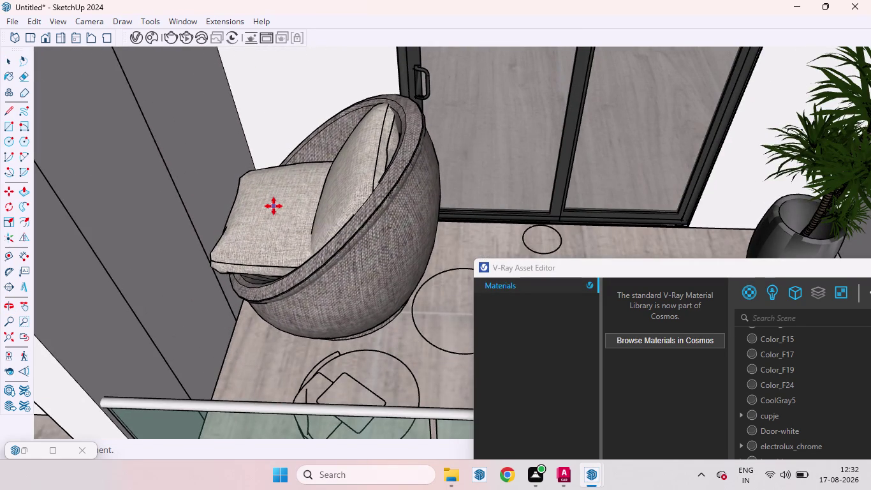
Scale the egg chair down to fit the balcony.
scroll(down, 3)
scroll(down, 3)
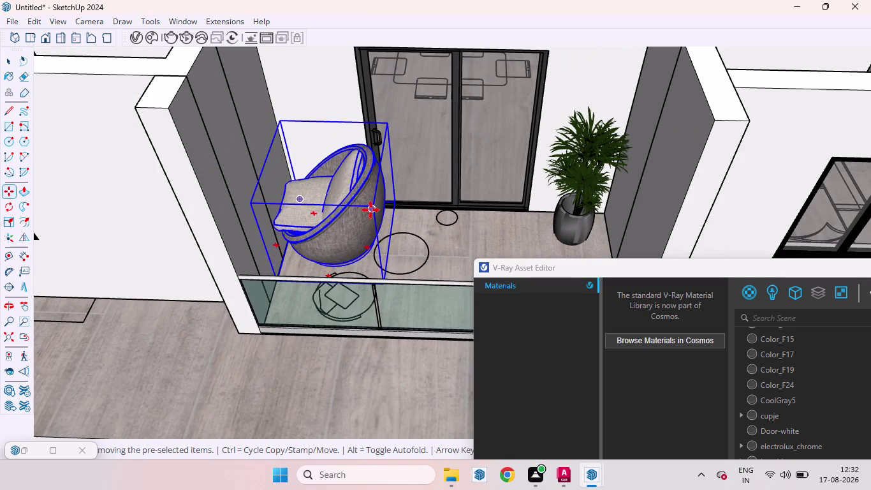
key(s)
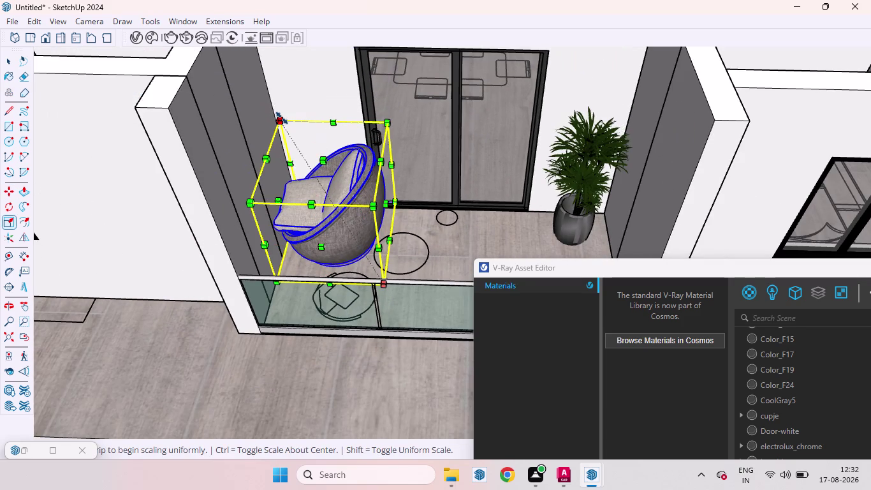
drag(282, 117, 323, 191)
key(space)
click(290, 394)
Rotate the egg chair about a point on the balcony floor to face the glass railing.
middle_drag(369, 311, 369, 308)
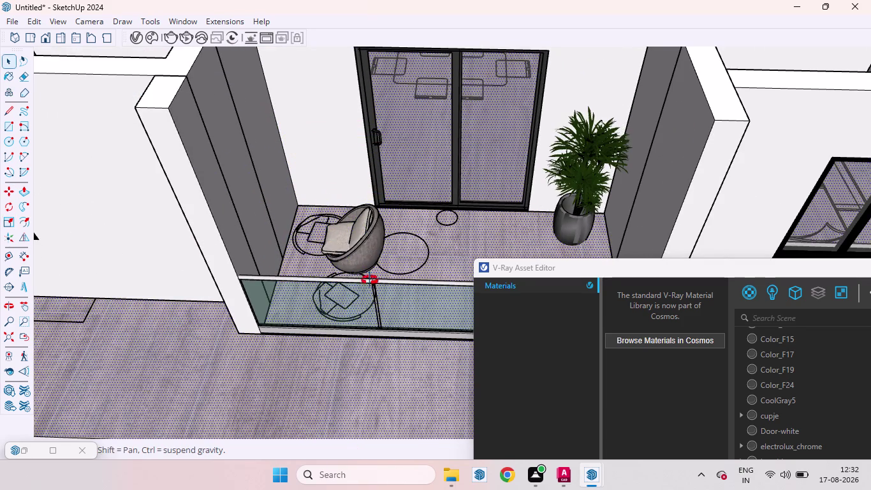
middle_drag(369, 308, 379, 192)
scroll(down, 3)
click(332, 385)
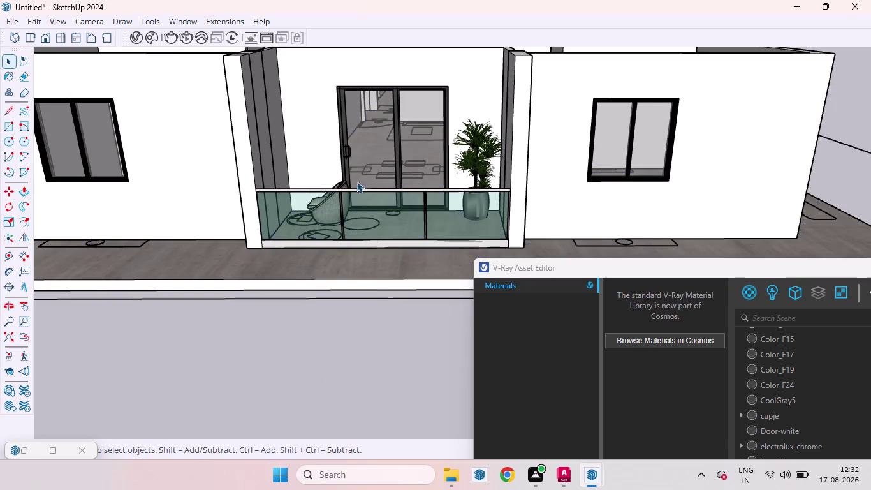
scroll(up, 3)
middle_drag(352, 212, 243, 308)
click(308, 218)
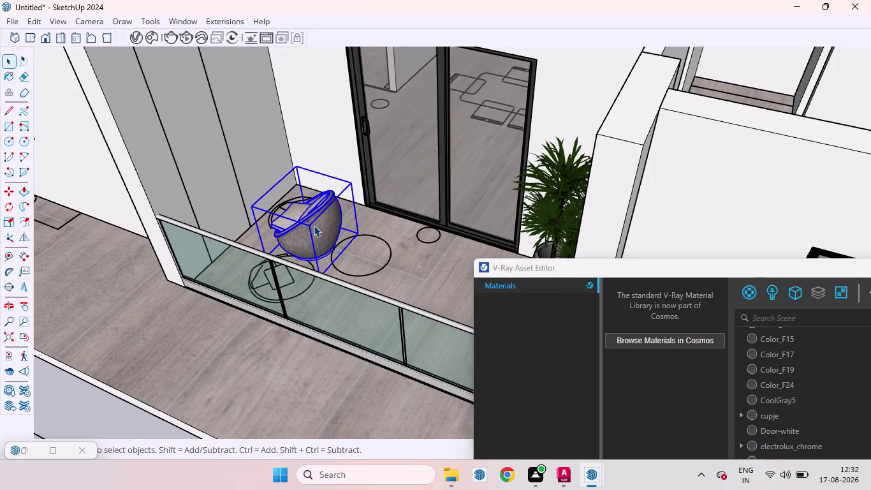
key(q)
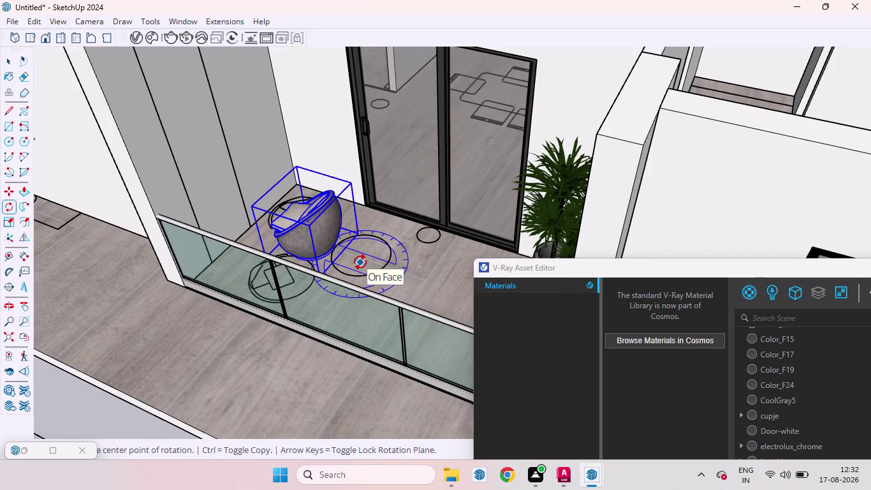
click(360, 262)
click(379, 236)
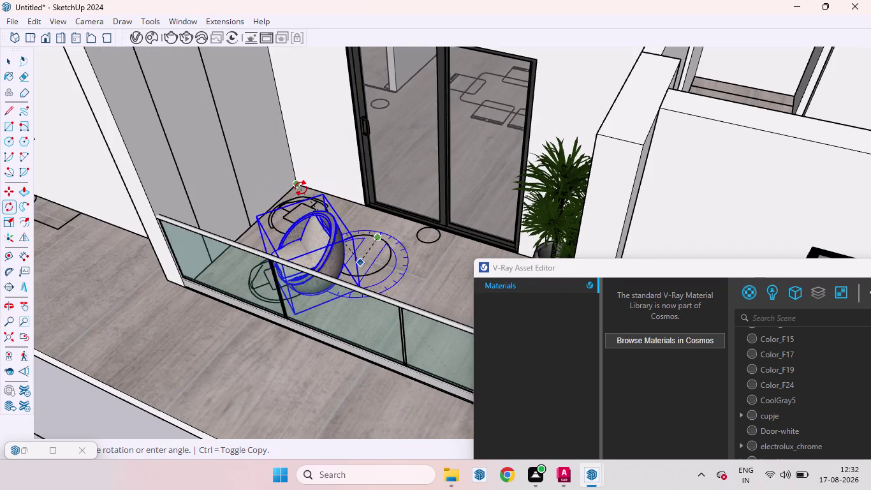
click(262, 294)
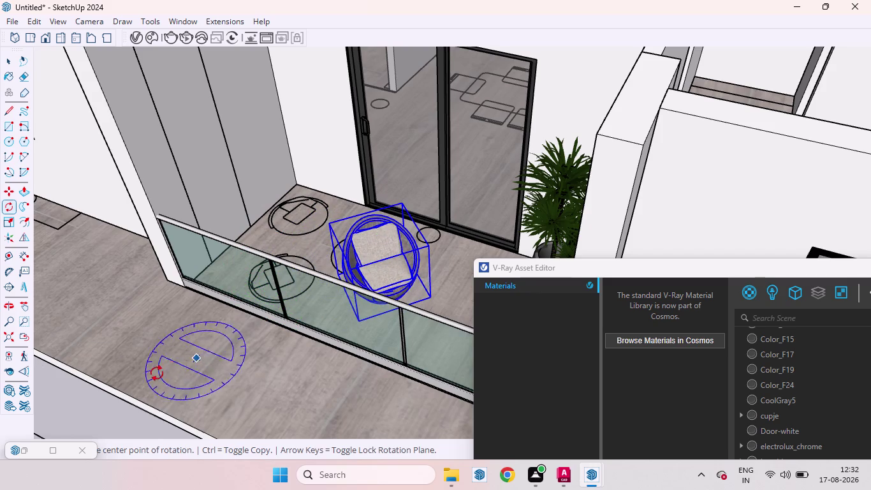
key(space)
scroll(down, 3)
click(135, 417)
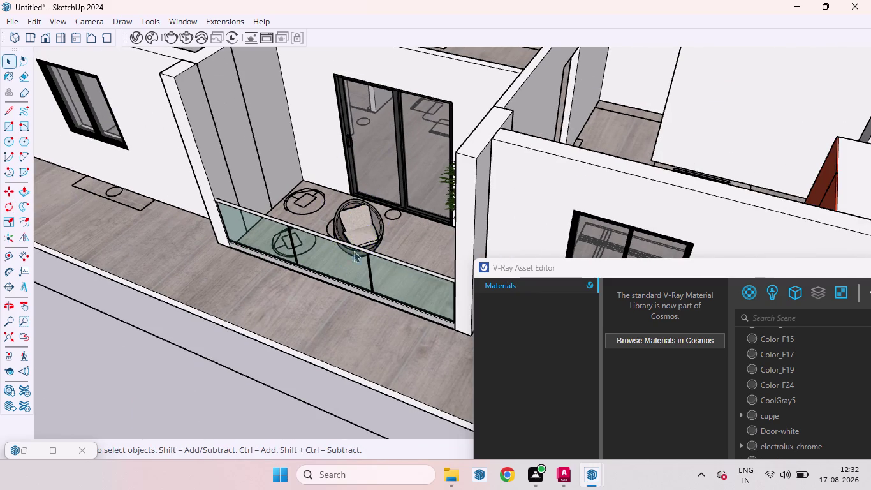
Move the egg chair toward the balcony's left wall.
click(369, 228)
key(m)
click(364, 227)
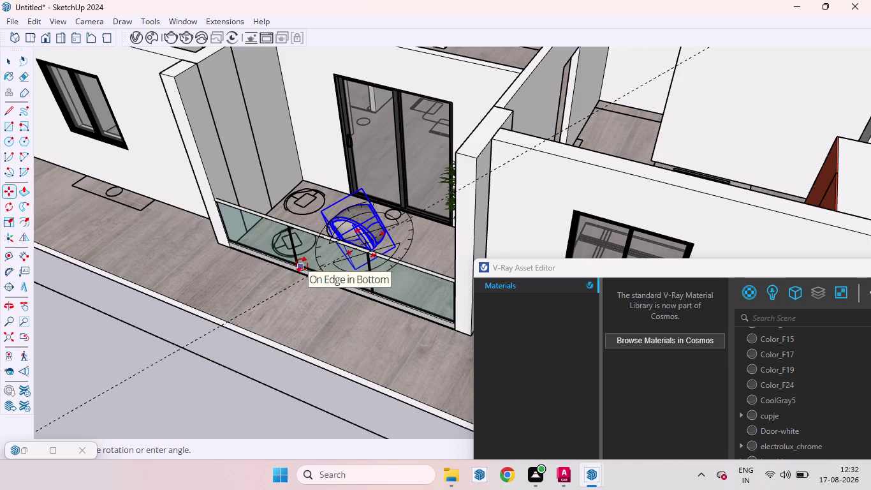
key(Escape)
click(371, 238)
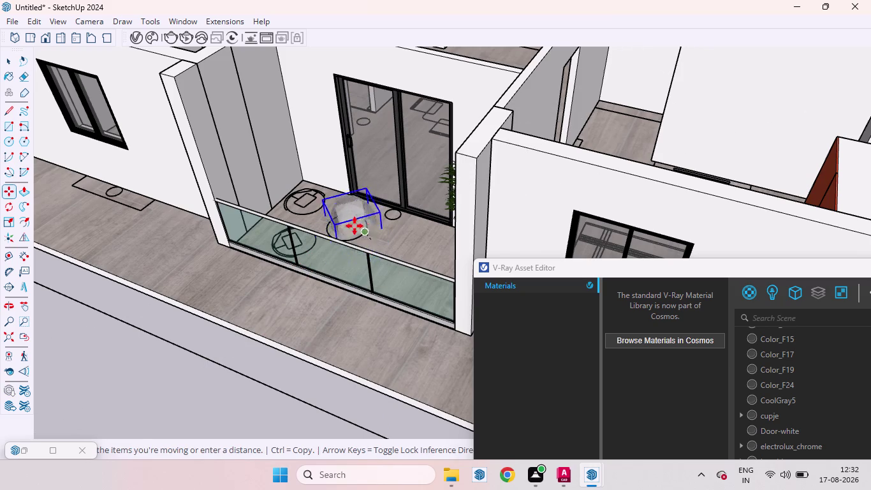
click(314, 202)
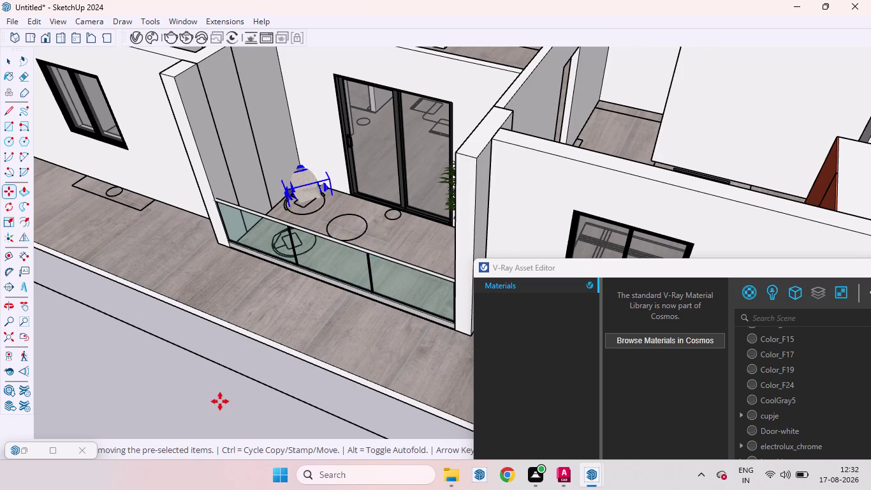
key(Up)
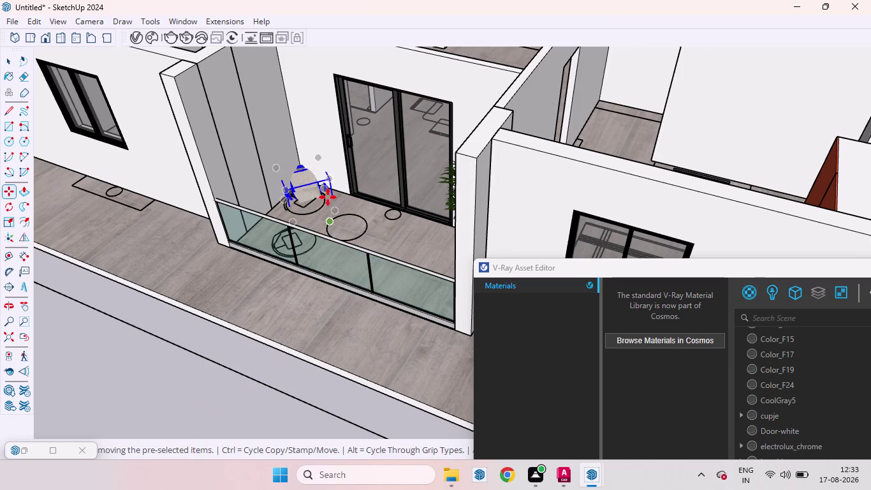
click(312, 181)
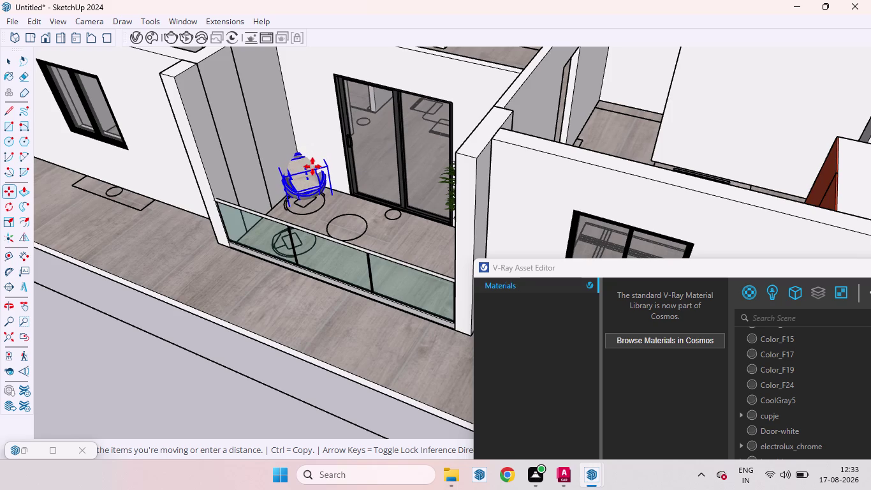
click(313, 166)
key(space)
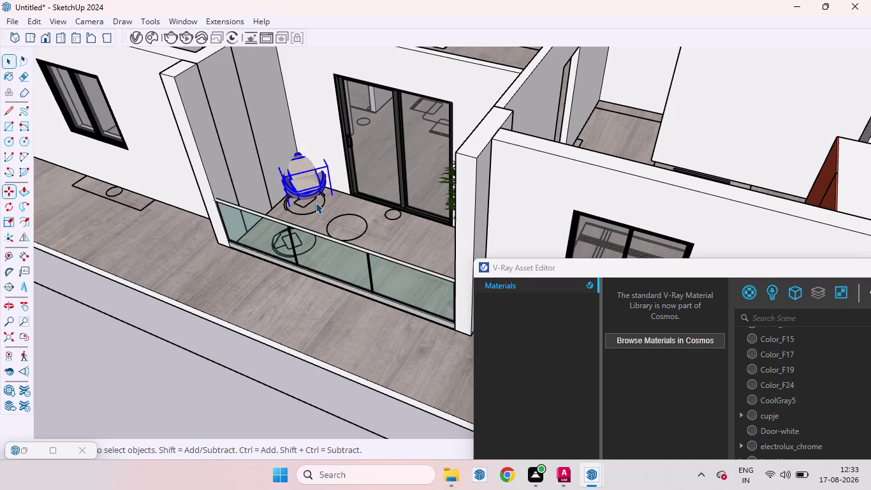
Reposition the egg chair into the left corner against the side wall, adjusting its height.
key(m)
click(309, 191)
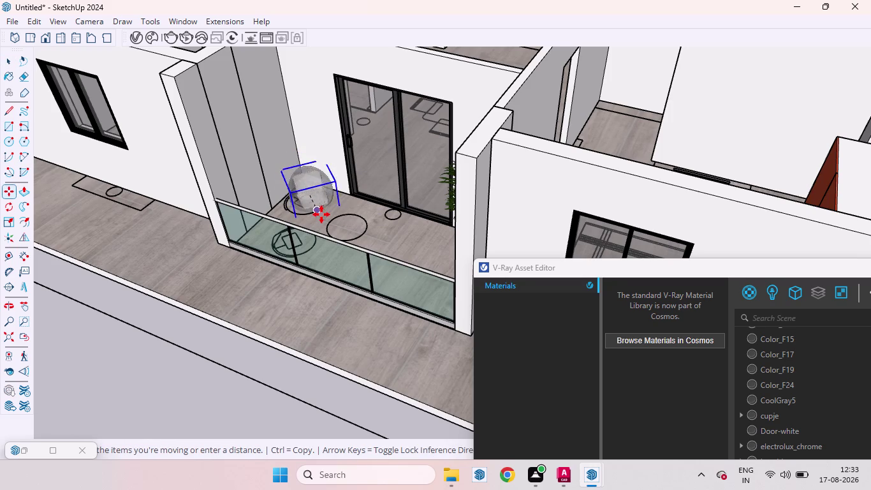
scroll(down, 3)
middle_drag(328, 218, 377, 245)
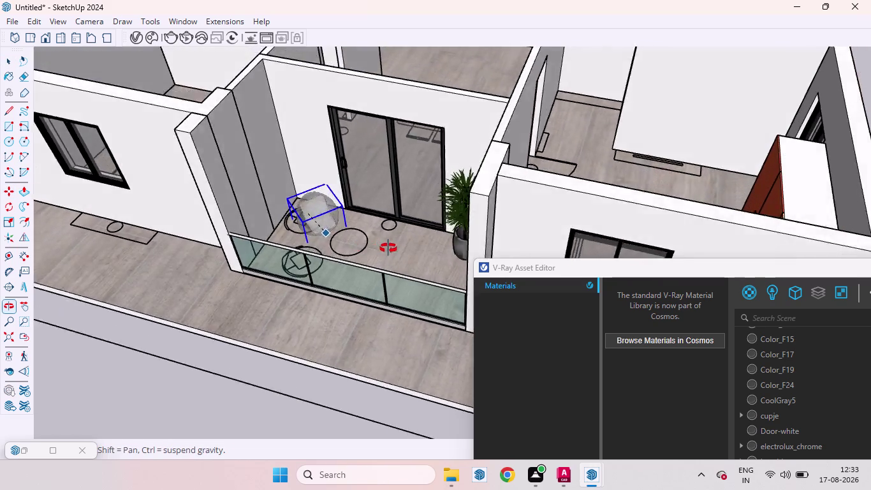
middle_drag(378, 245, 423, 254)
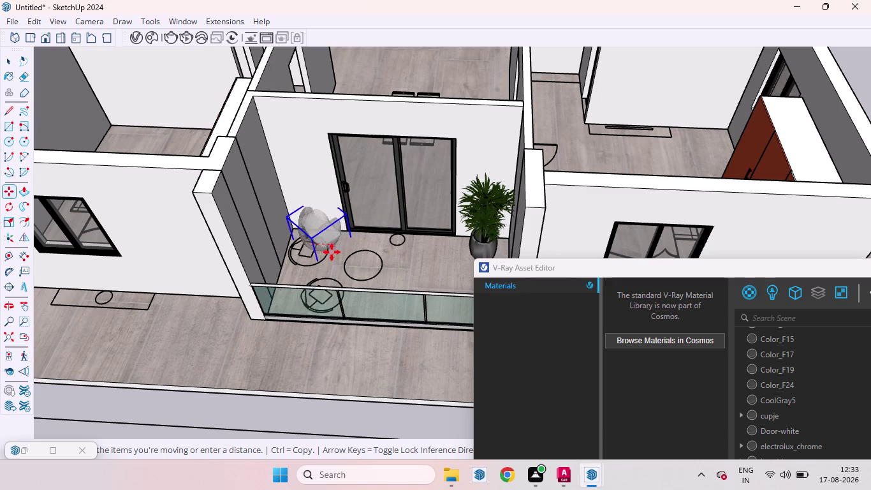
click(331, 252)
key(Right)
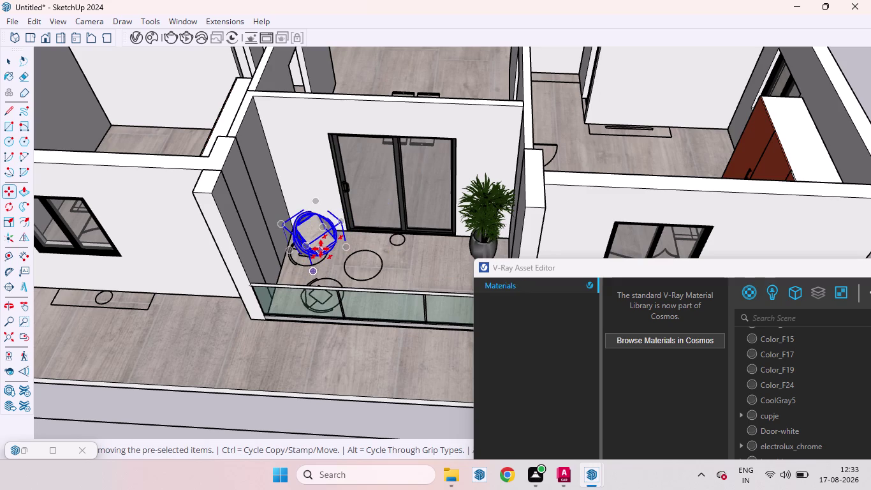
key(Up)
click(321, 249)
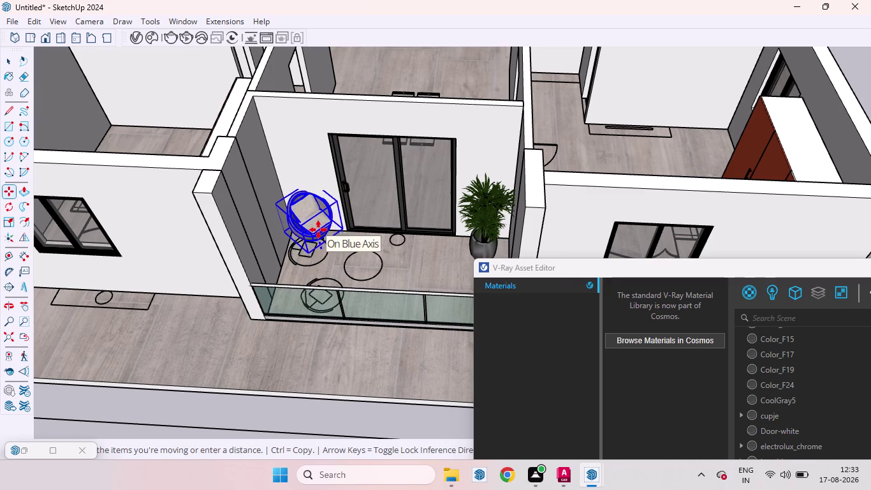
click(317, 238)
scroll(down, 3)
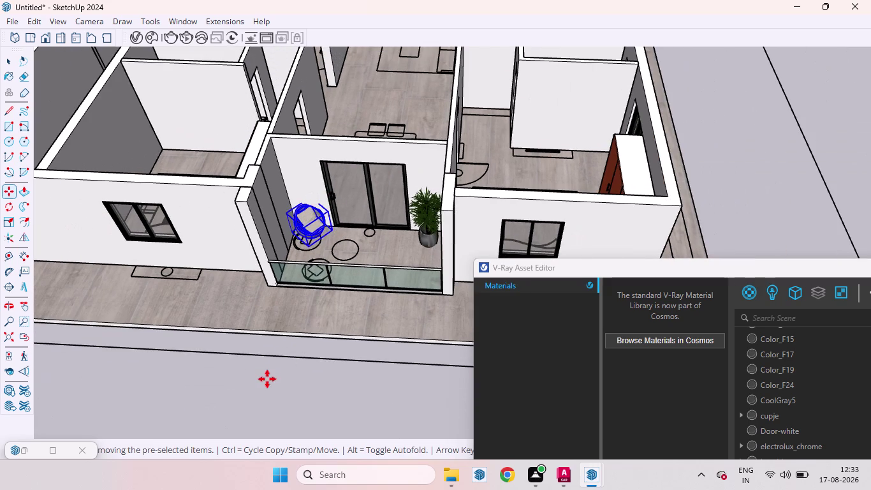
key(space)
drag(254, 397, 261, 394)
scroll(up, 3)
middle_drag(327, 271, 315, 223)
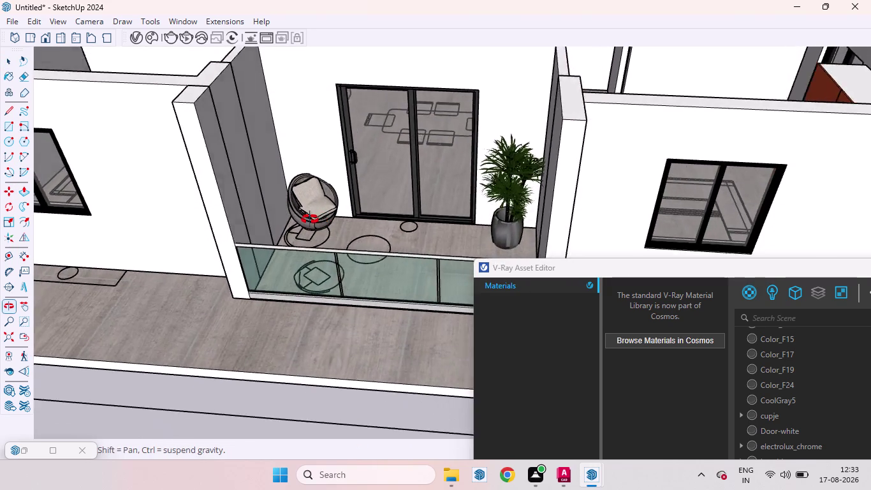
Move the egg chair toward the balcony's left corner.
middle_drag(315, 222, 305, 192)
scroll(up, 3)
middle_drag(333, 233, 260, 221)
scroll(up, 3)
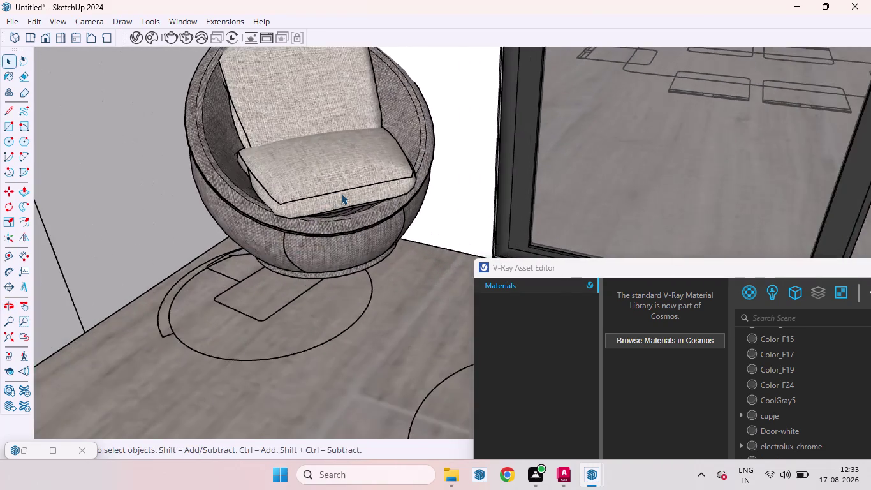
scroll(up, 3)
middle_drag(355, 267, 302, 203)
click(350, 212)
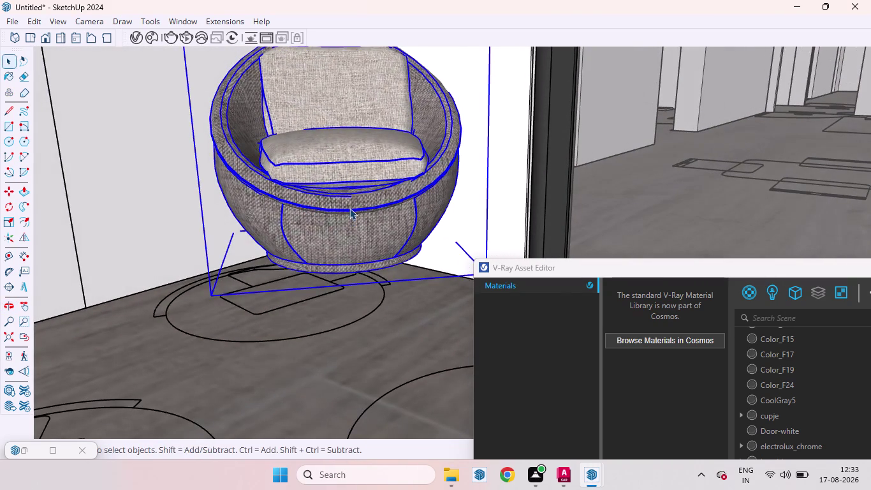
key(m)
click(349, 207)
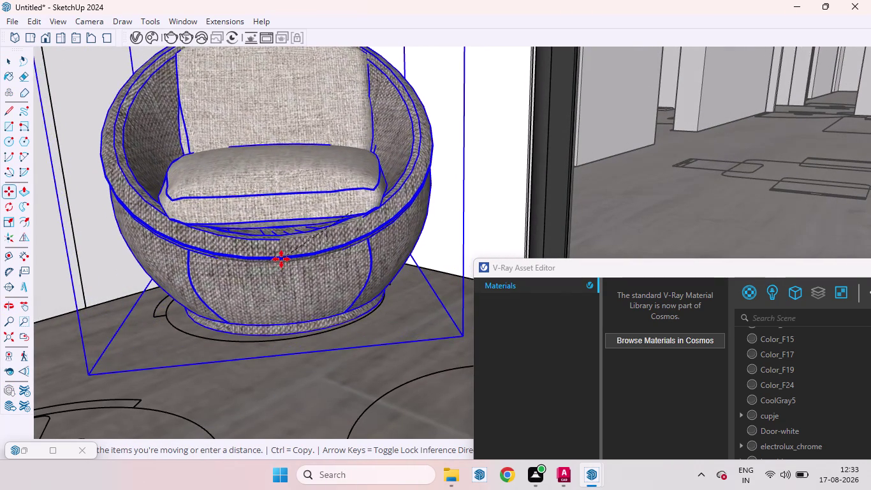
click(269, 258)
scroll(down, 3)
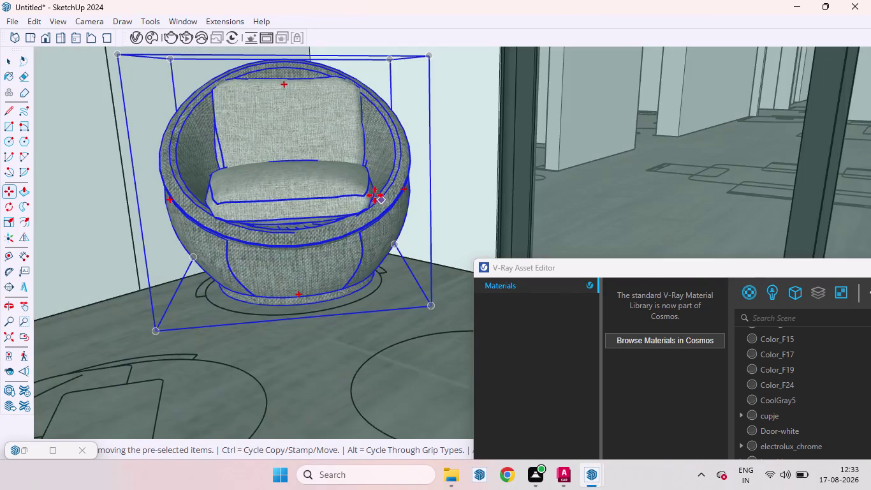
scroll(down, 3)
key(Up)
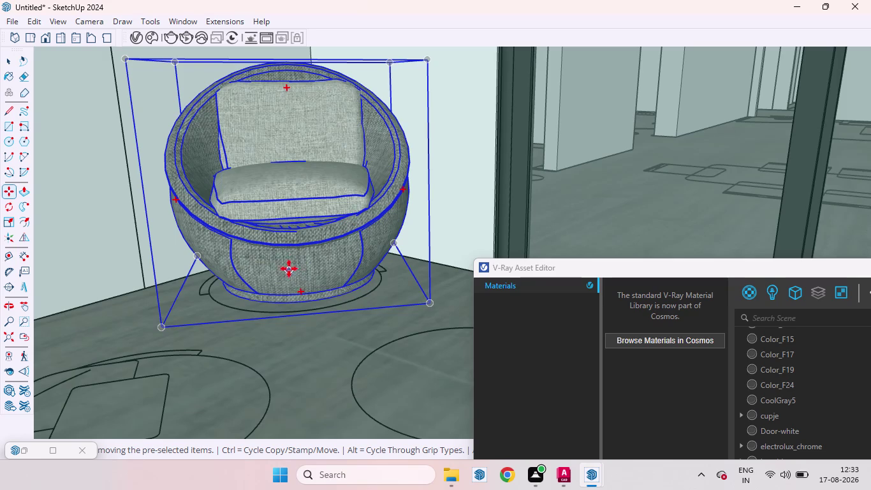
Settle the egg chair onto the balcony floor, then deselect it.
click(291, 262)
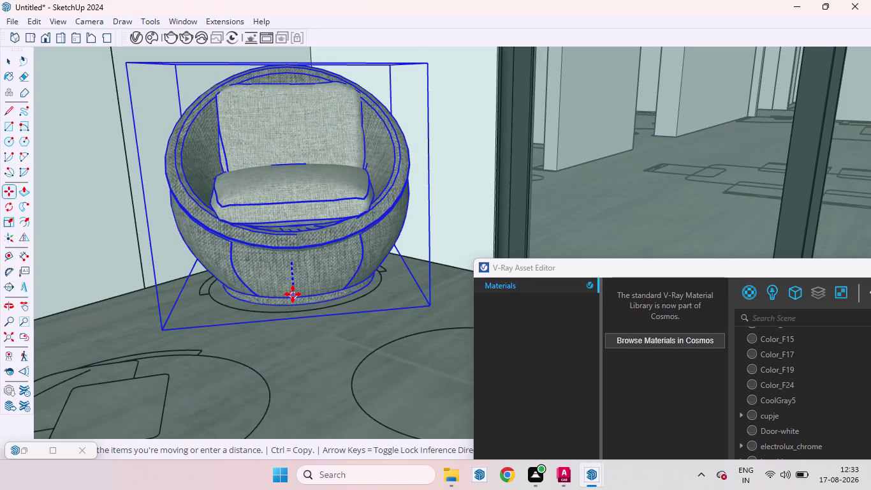
click(294, 297)
scroll(down, 3)
scroll(down, 3)
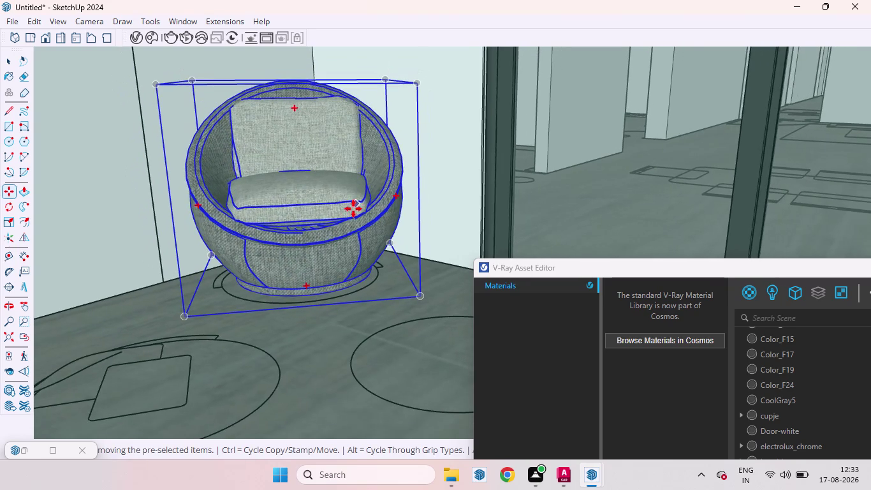
scroll(down, 3)
scroll(down, 3)
scroll(down, 3)
scroll(down, 3)
scroll(up, 3)
scroll(down, 3)
scroll(down, 3)
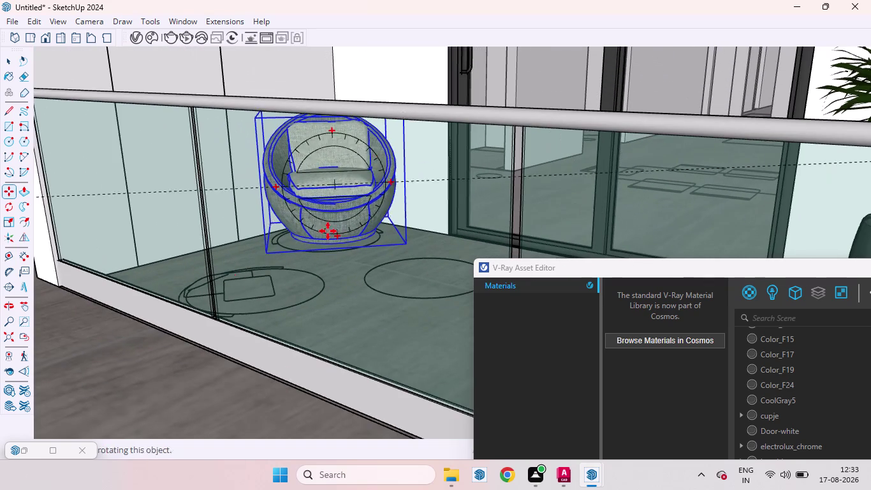
key(space)
click(102, 381)
Move the round wicker chair into the left corner beside the sliding door.
scroll(down, 3)
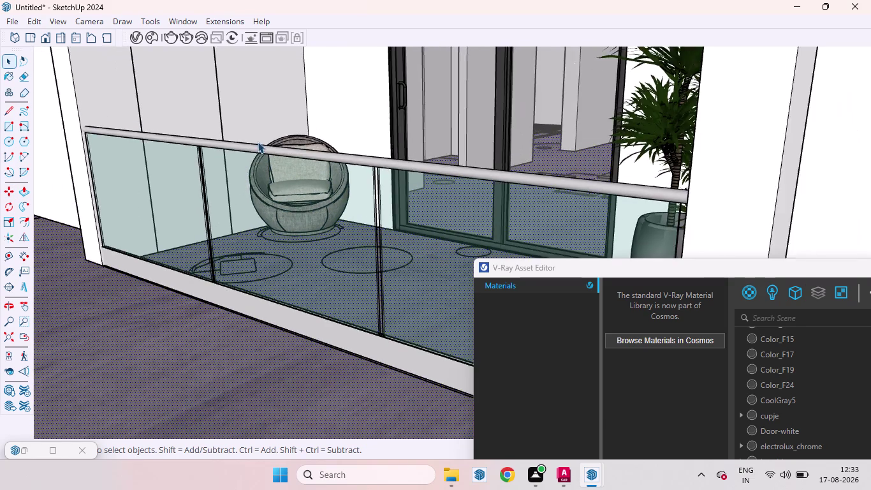
scroll(down, 3)
click(132, 372)
scroll(up, 3)
middle_drag(299, 143, 347, 325)
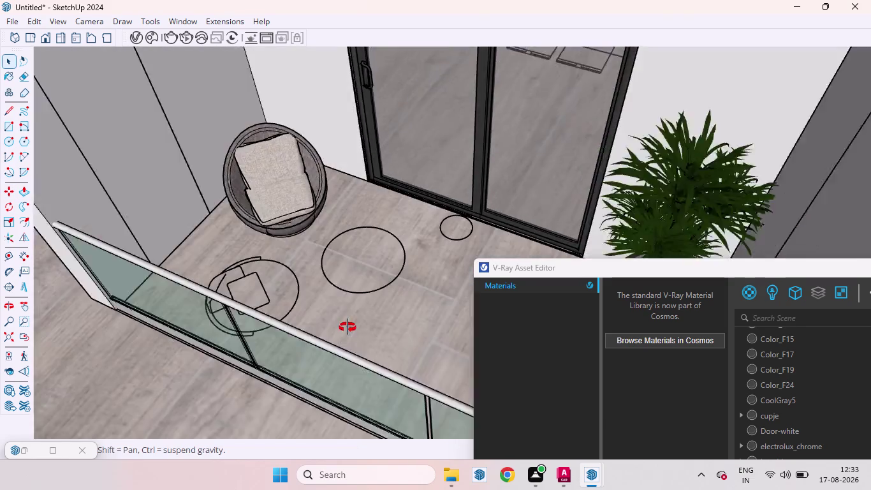
middle_drag(347, 325, 355, 349)
scroll(up, 3)
middle_drag(293, 256, 400, 142)
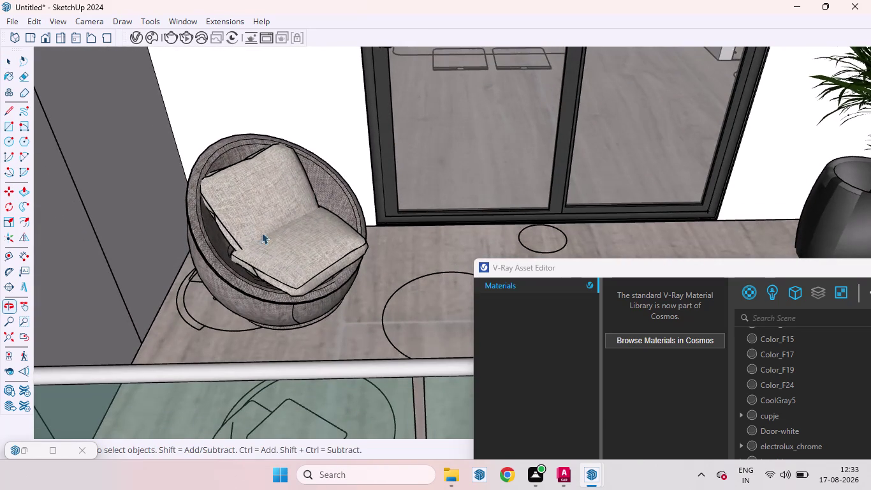
click(299, 268)
key(m)
click(295, 268)
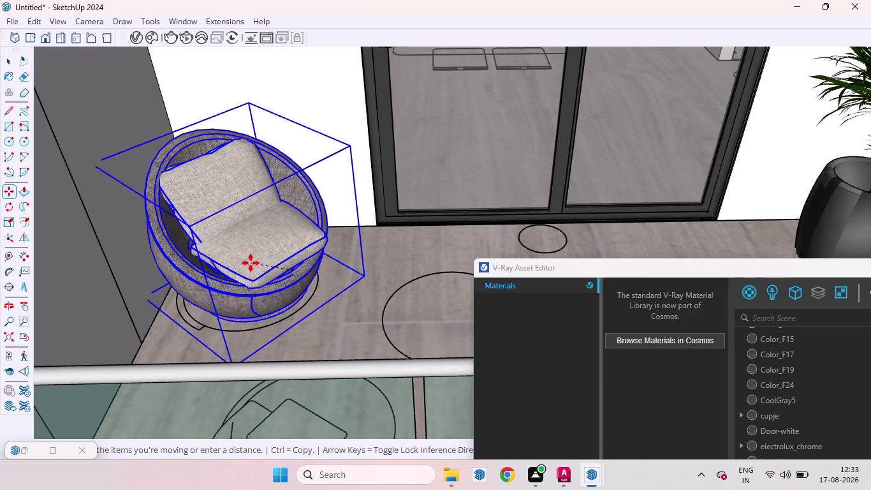
click(250, 263)
scroll(down, 3)
scroll(down, 3)
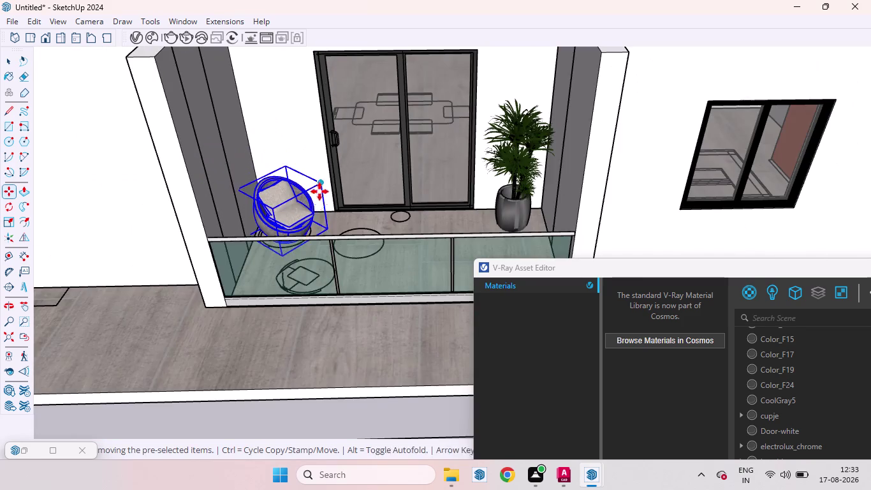
scroll(down, 3)
key(space)
click(278, 400)
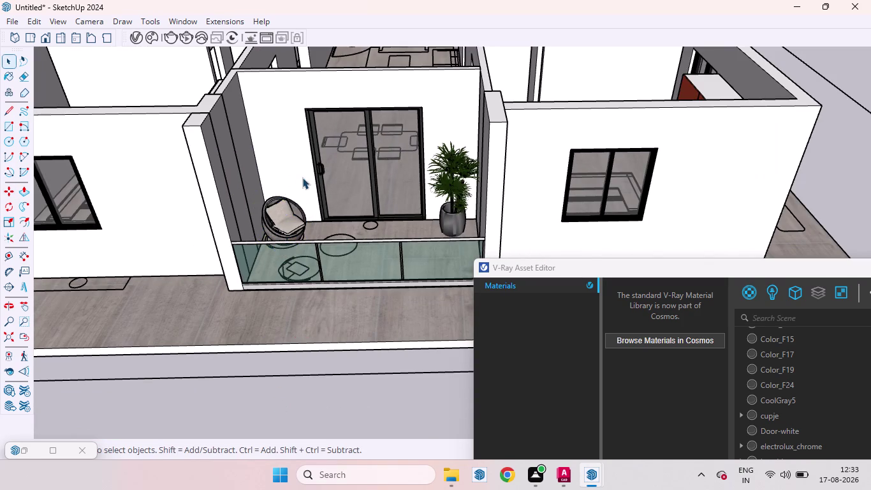
scroll(up, 3)
middle_drag(315, 213, 258, 290)
Copy the balcony wicker chair and drop the copy nearer the railing.
scroll(up, 3)
click(276, 286)
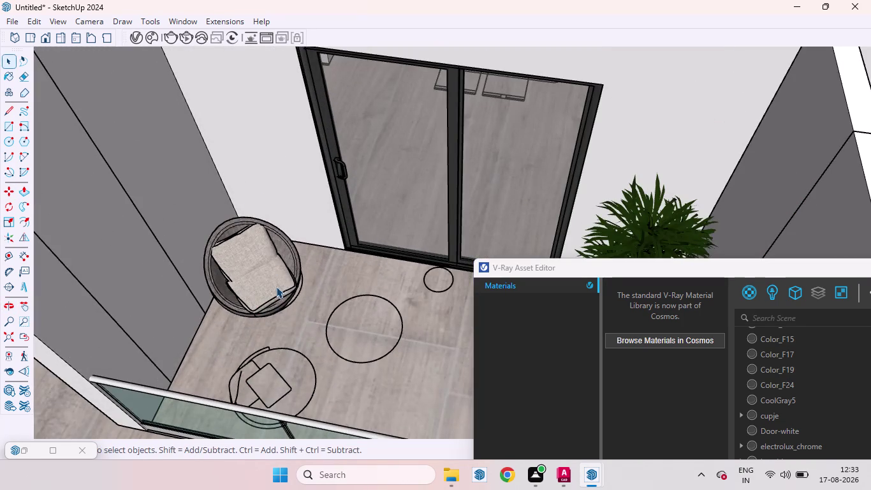
key(m)
click(302, 289)
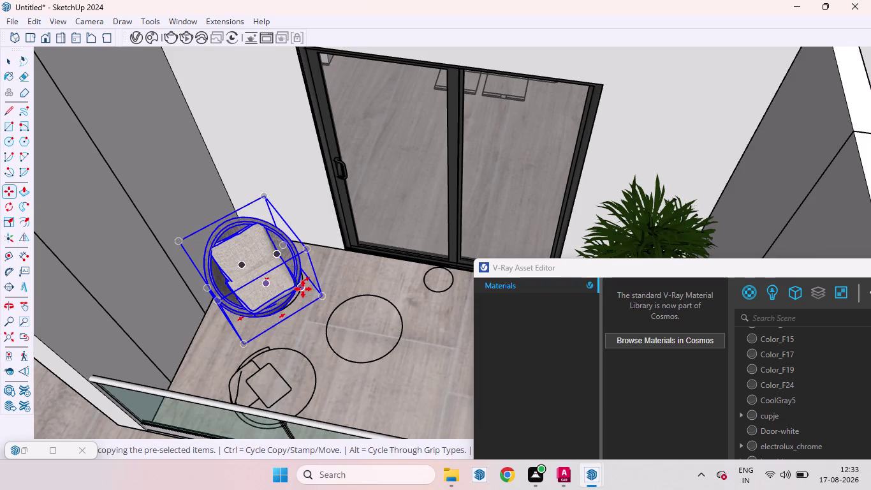
click(306, 386)
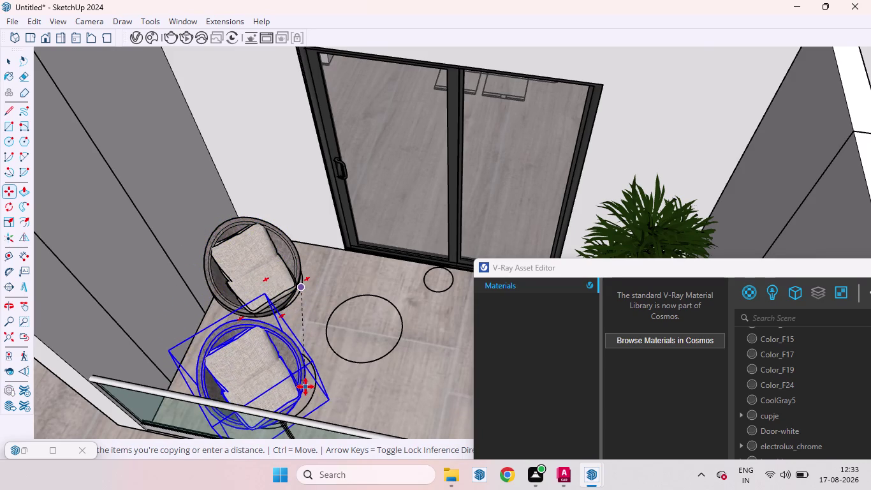
Rotate the chair copy to turn it.
scroll(down, 3)
key(q)
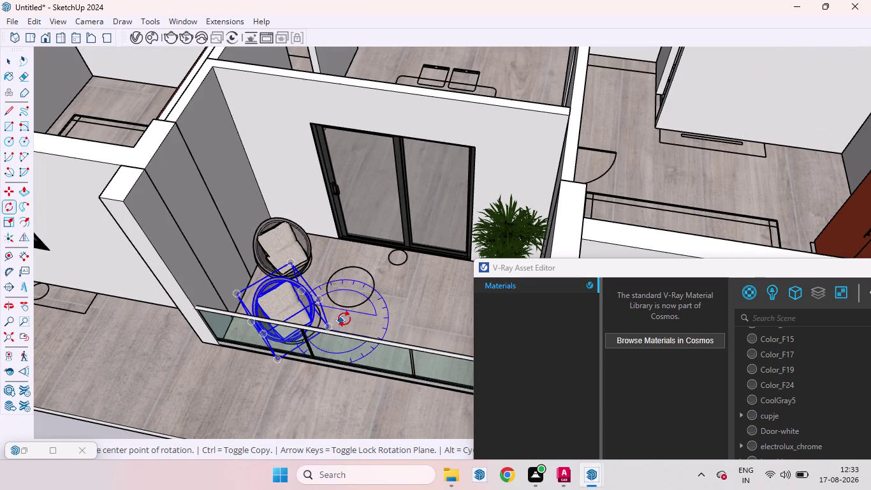
click(355, 319)
click(334, 298)
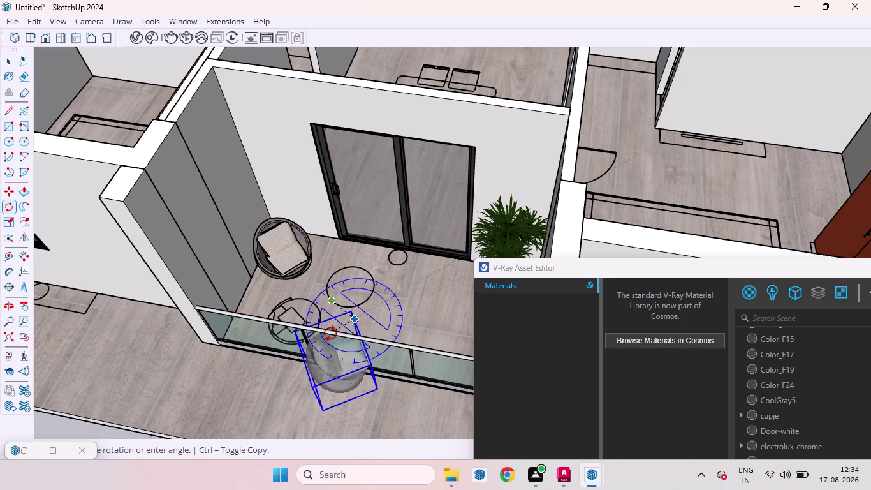
click(331, 333)
Place the turned chair copy beside the first chair, adjusting its height.
key(m)
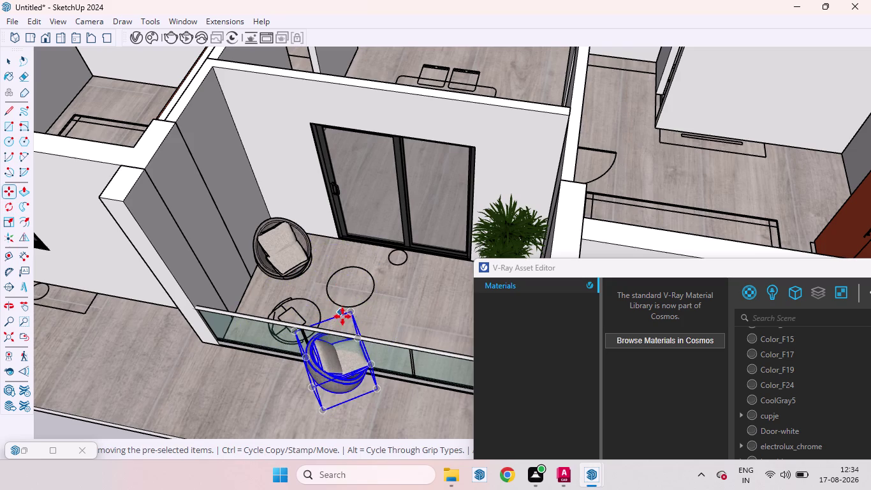
click(349, 313)
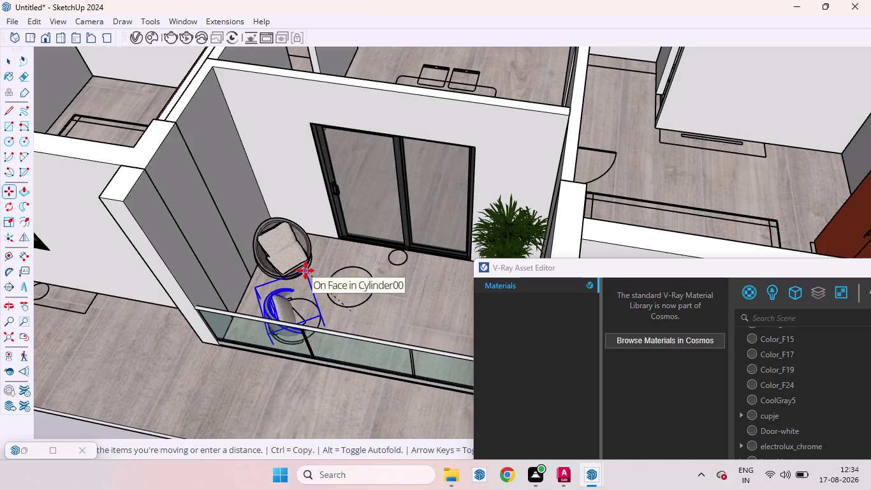
click(305, 270)
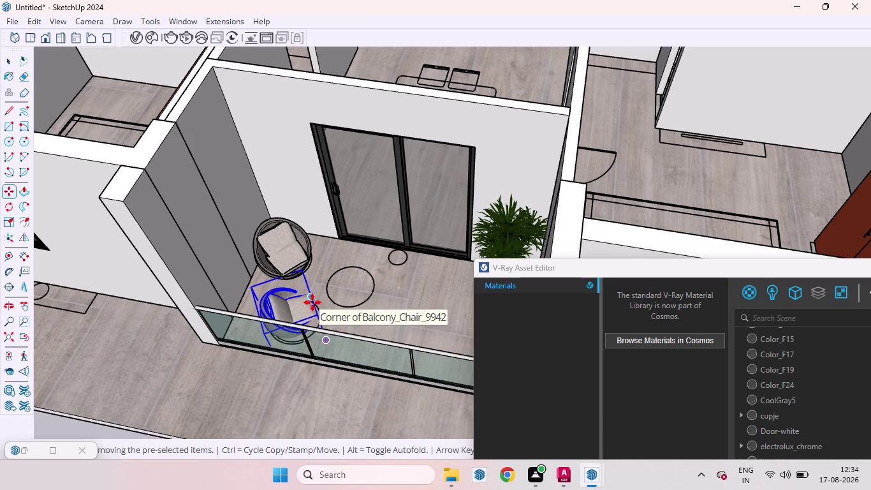
key(Up)
click(305, 311)
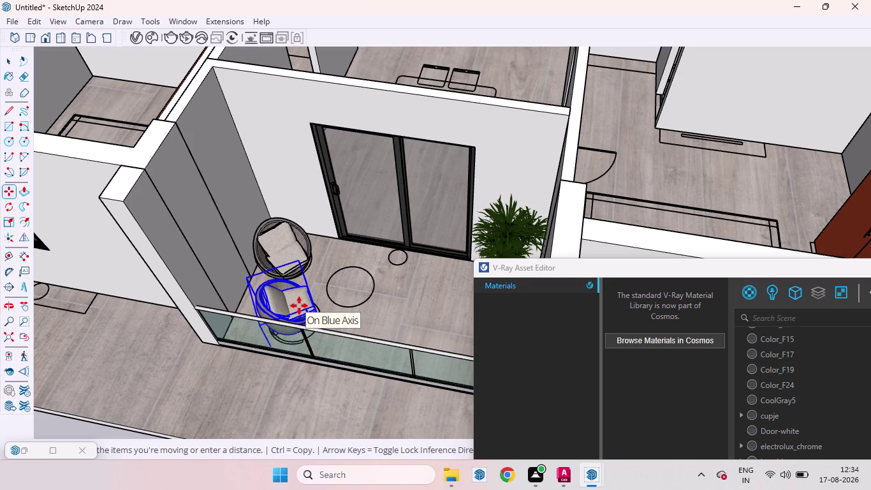
click(299, 306)
key(space)
Move the chair copy slightly further back on the balcony.
scroll(down, 3)
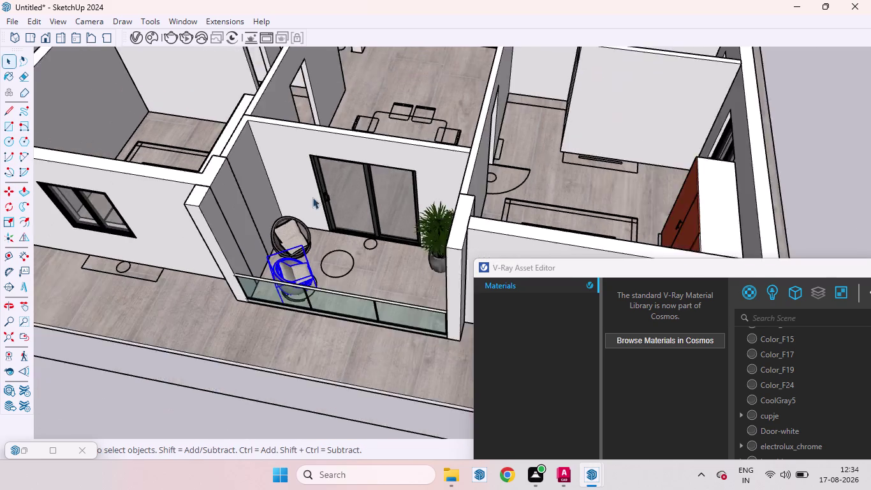
scroll(down, 3)
click(304, 385)
scroll(up, 3)
middle_drag(316, 266, 306, 166)
scroll(up, 3)
scroll(down, 3)
scroll(up, 3)
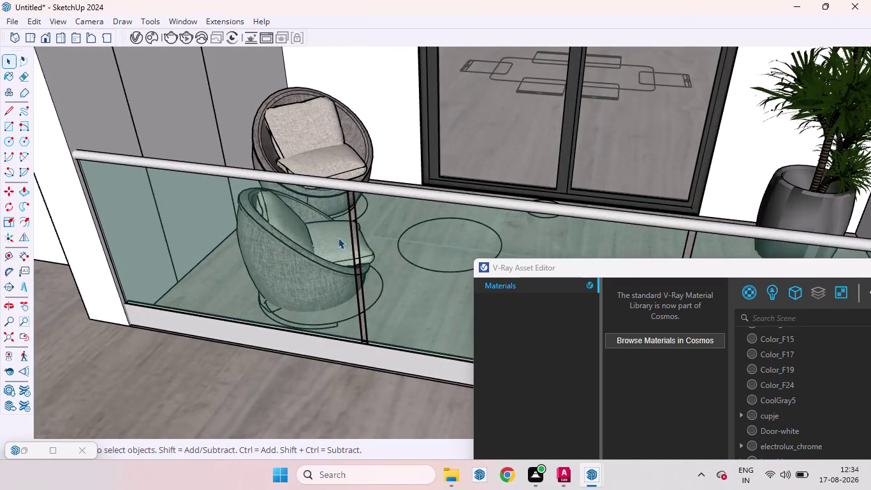
scroll(up, 3)
middle_drag(352, 186, 322, 325)
click(311, 259)
key(m)
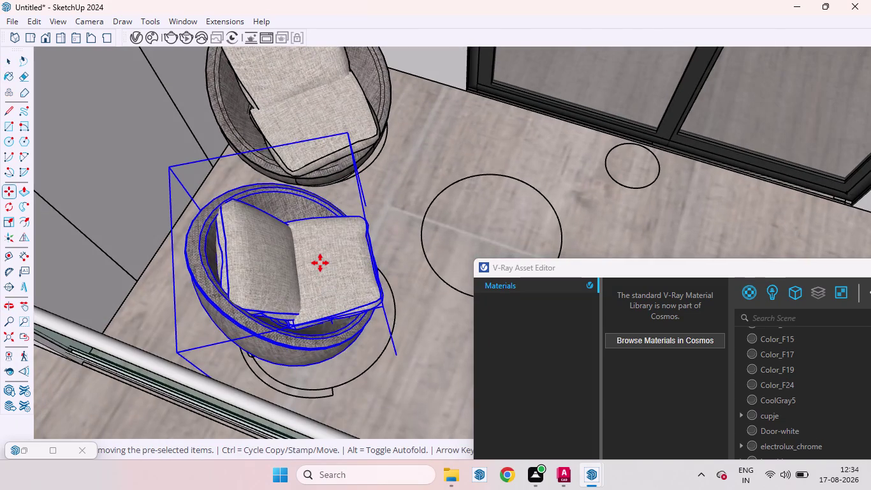
click(320, 263)
click(313, 230)
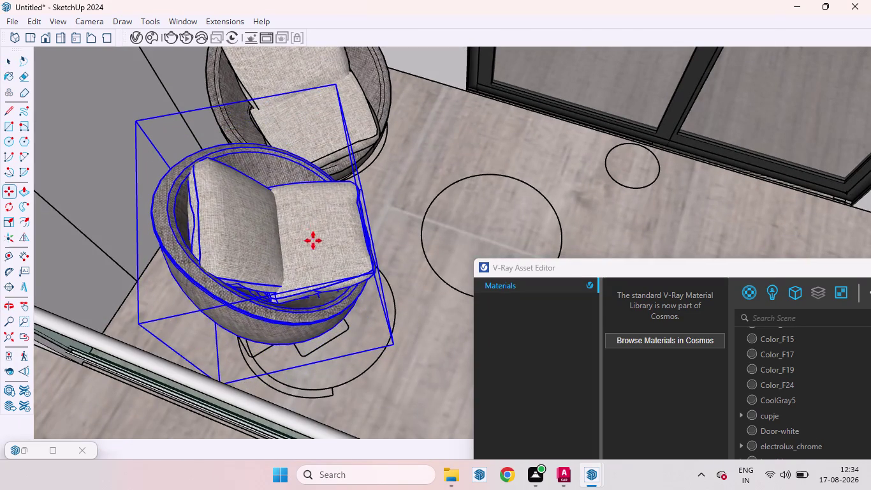
Raise or lower the chair copy along the blue axis from its base.
scroll(down, 3)
scroll(down, 3)
scroll(up, 3)
scroll(down, 3)
middle_drag(325, 260, 346, 133)
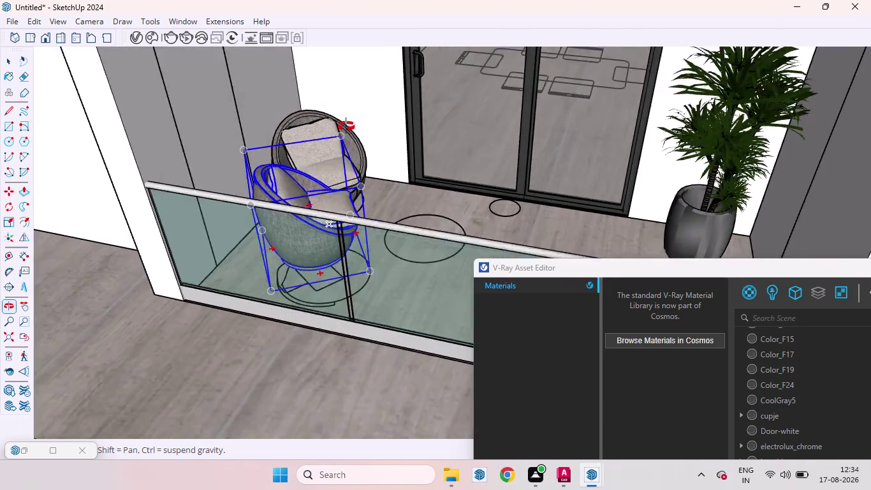
middle_drag(346, 133, 142, 173)
scroll(up, 3)
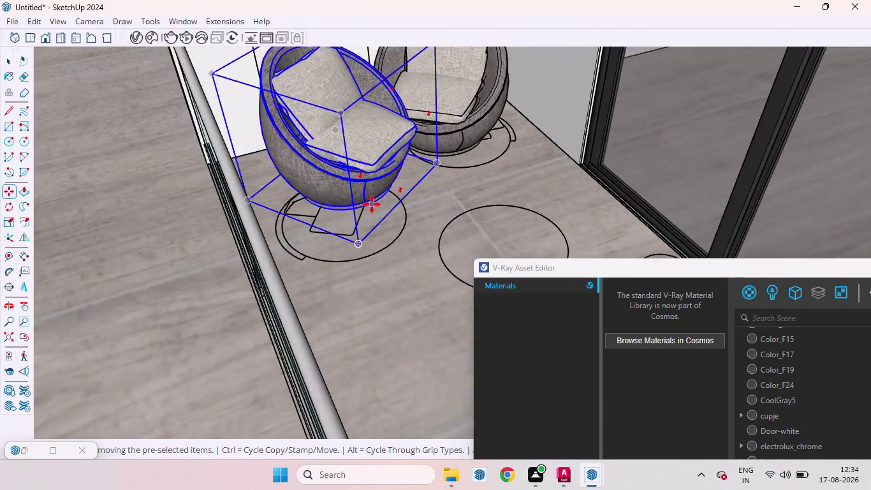
scroll(up, 3)
click(360, 202)
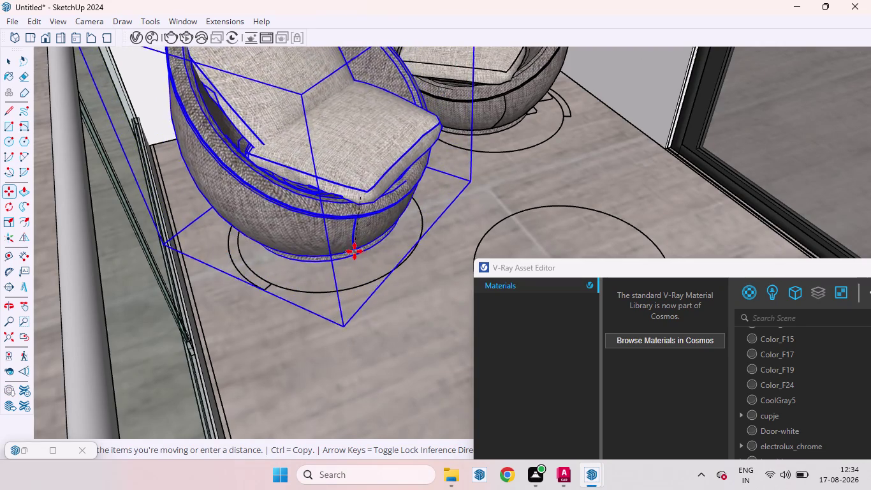
key(Up)
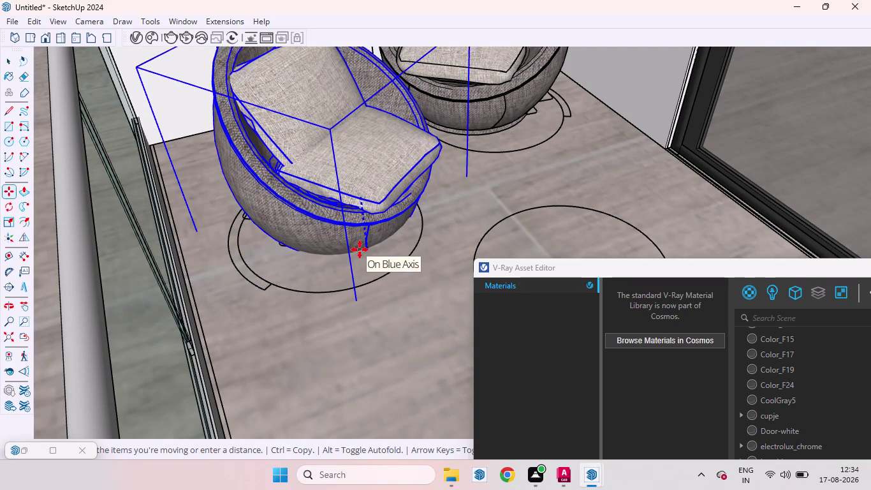
click(357, 250)
scroll(down, 3)
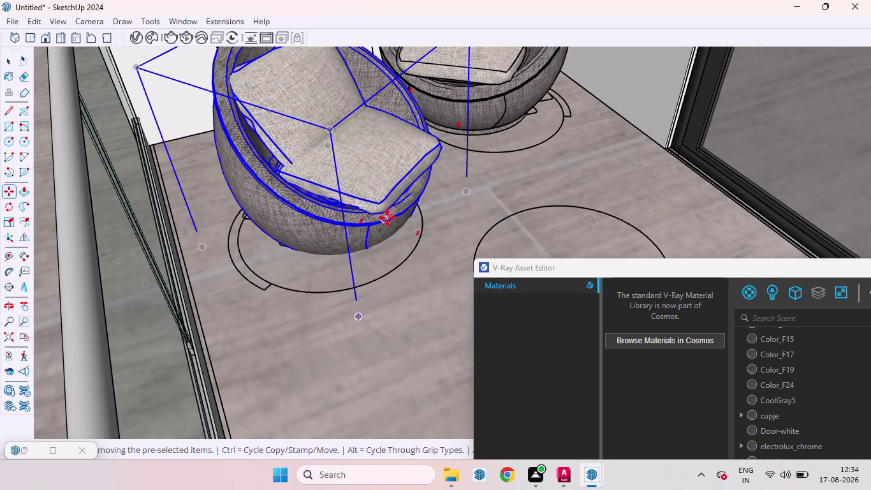
scroll(down, 3)
scroll(down, 3)
scroll(up, 3)
scroll(down, 3)
scroll(down, 3)
key(space)
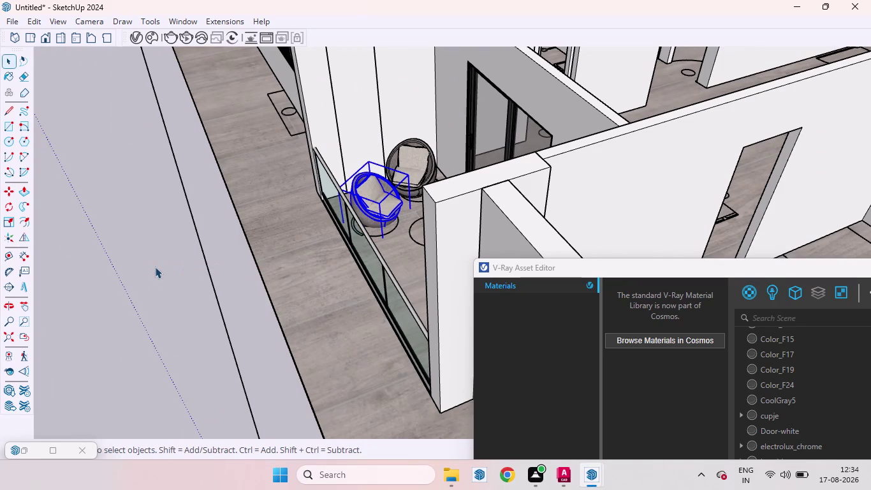
Set the chair copy down onto the balcony floor along the blue axis.
click(154, 266)
scroll(up, 3)
scroll(down, 3)
scroll(up, 3)
middle_drag(361, 233, 385, 196)
scroll(up, 3)
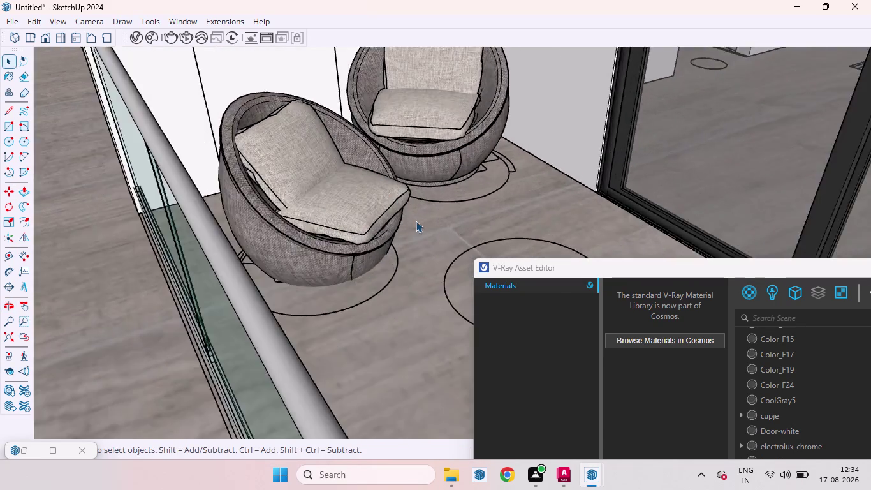
scroll(up, 3)
middle_drag(415, 235, 333, 226)
click(329, 240)
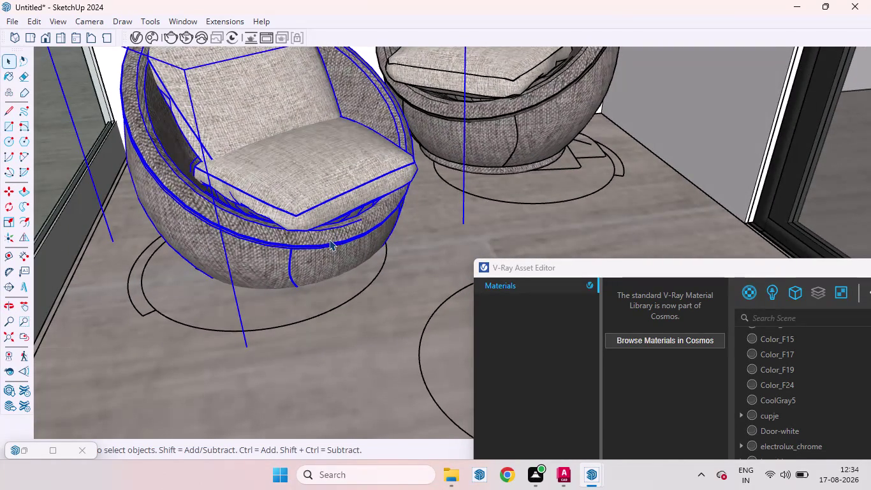
key(m)
key(Up)
click(329, 239)
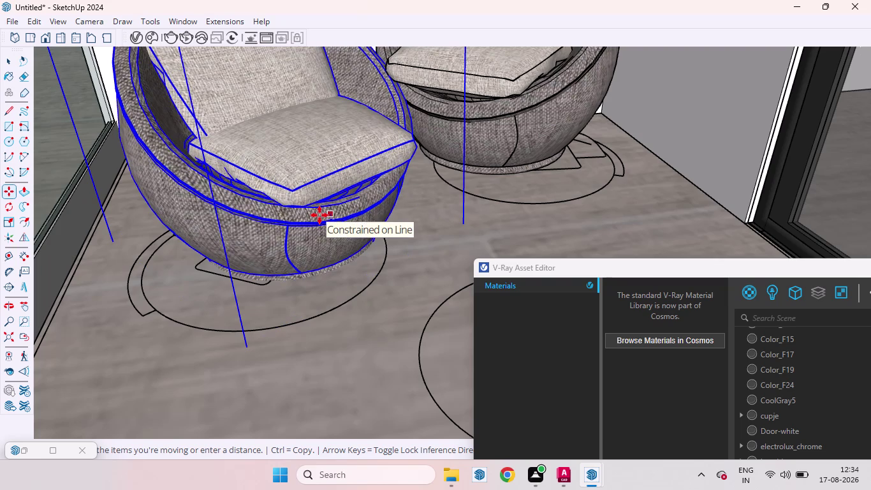
click(319, 215)
scroll(down, 3)
scroll(down, 3)
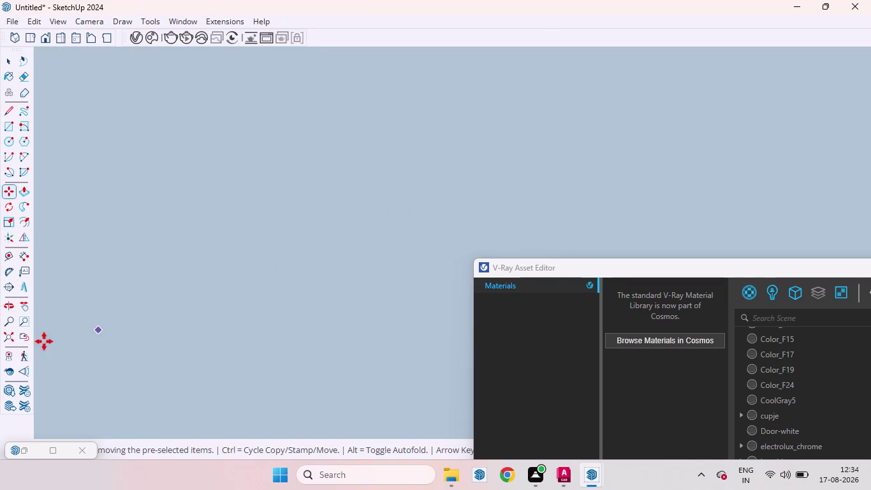
key(space)
Zoom extents to show the whole apartment and clear the selection.
scroll(down, 3)
scroll(down, 3)
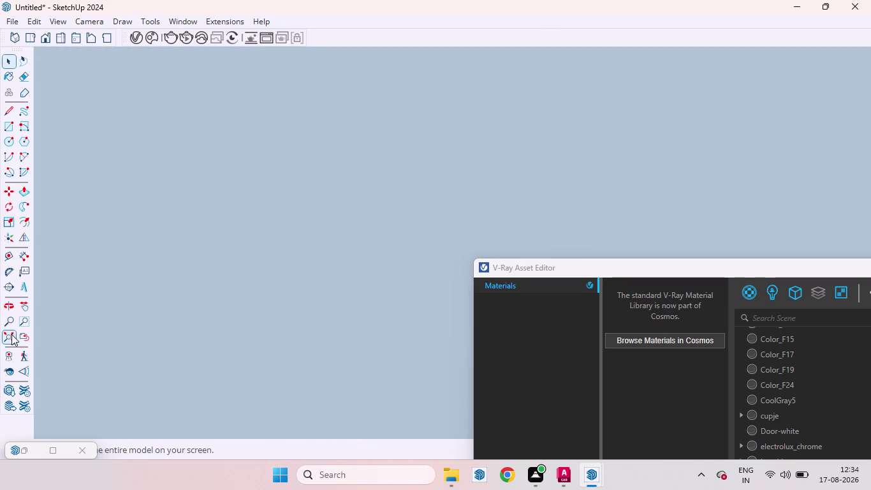
click(12, 334)
middle_drag(217, 202, 354, 207)
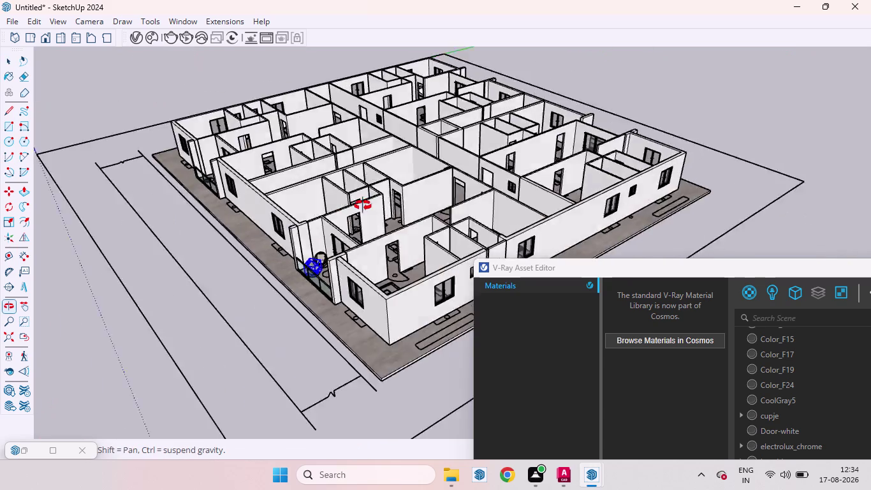
middle_drag(354, 207, 408, 206)
click(152, 334)
Select the front egg chair and pick it up to move it.
scroll(up, 3)
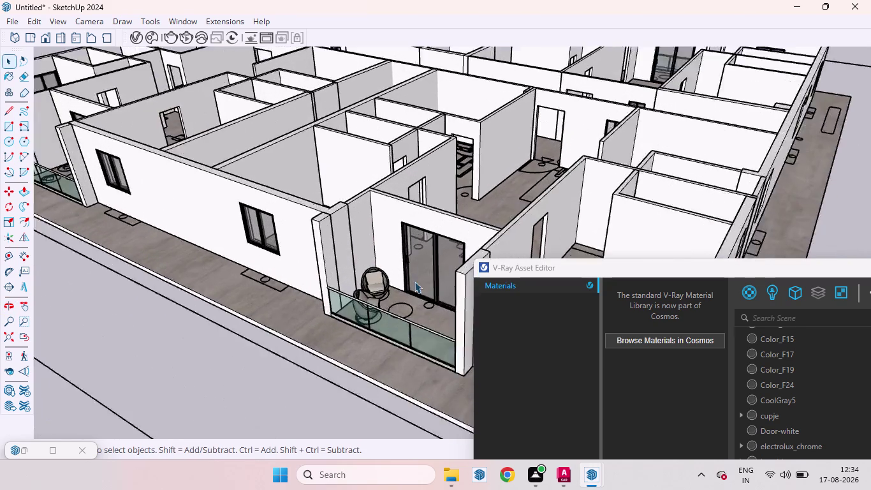
scroll(up, 3)
middle_drag(403, 287, 352, 244)
scroll(up, 3)
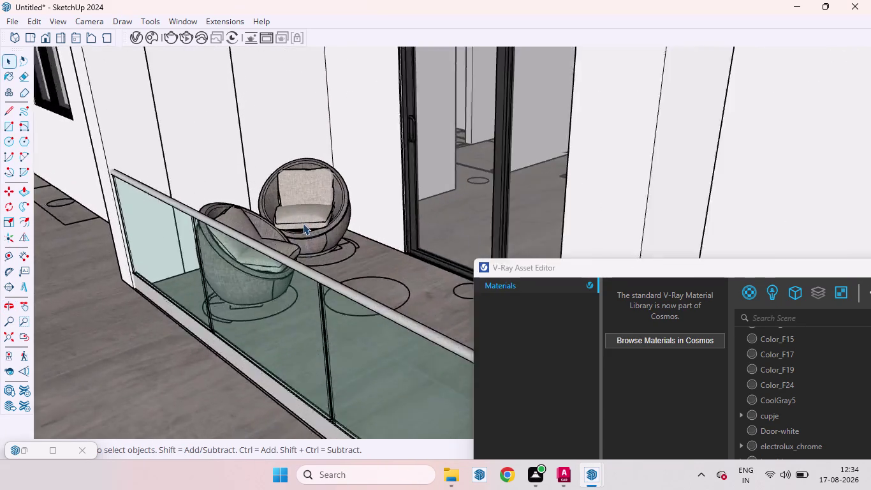
middle_drag(333, 232, 293, 261)
scroll(up, 3)
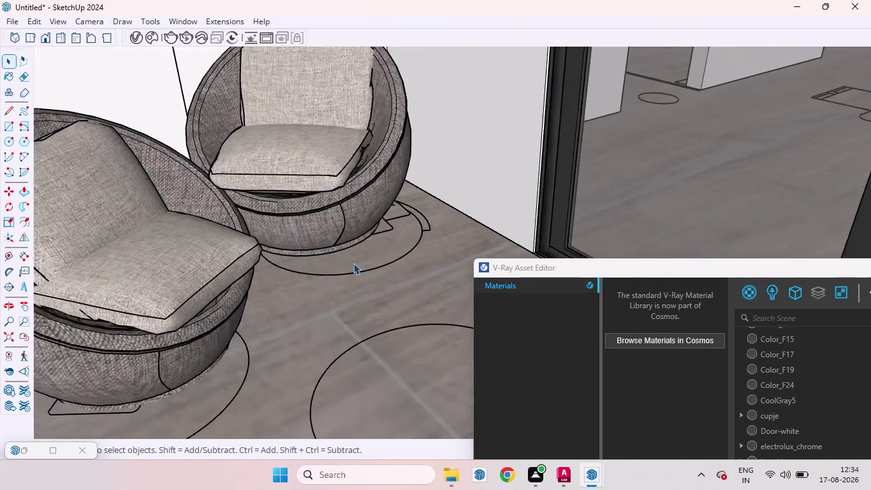
scroll(up, 3)
middle_drag(281, 292, 245, 221)
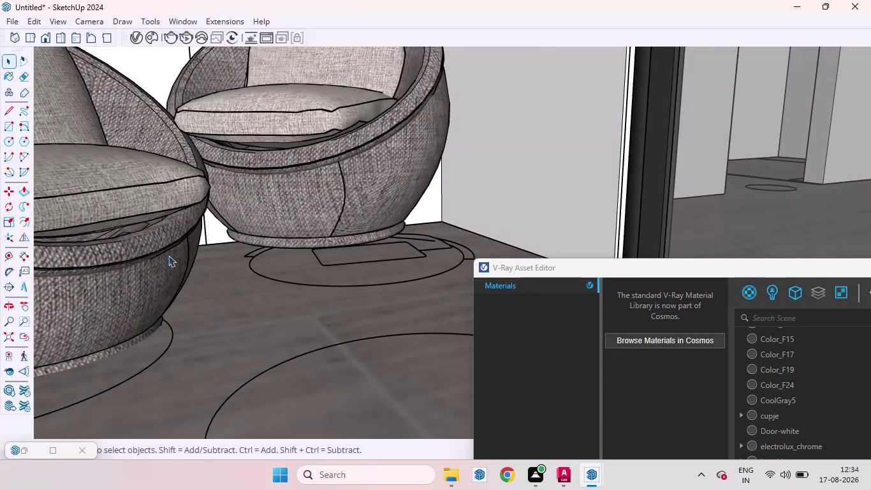
click(117, 259)
key(m)
click(119, 259)
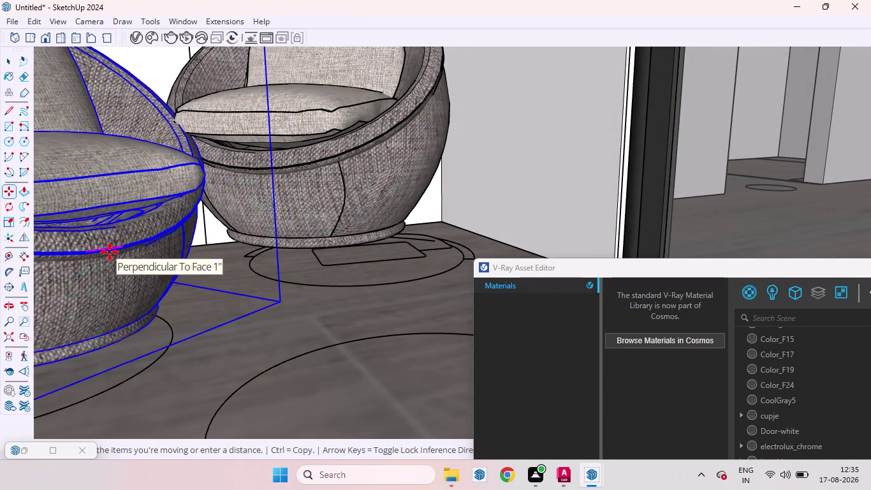
click(109, 252)
Finish repositioning the front egg chair and clear the selection.
scroll(down, 3)
scroll(down, 3)
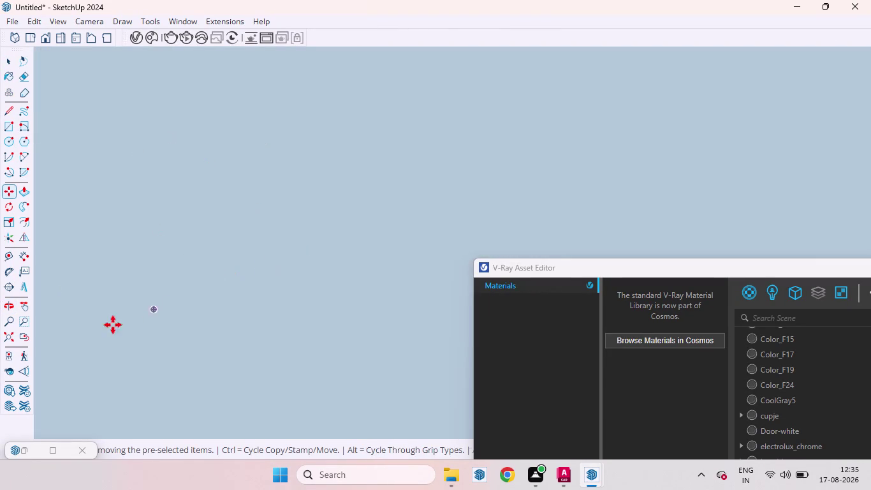
middle_drag(142, 318, 301, 312)
scroll(up, 3)
scroll(down, 3)
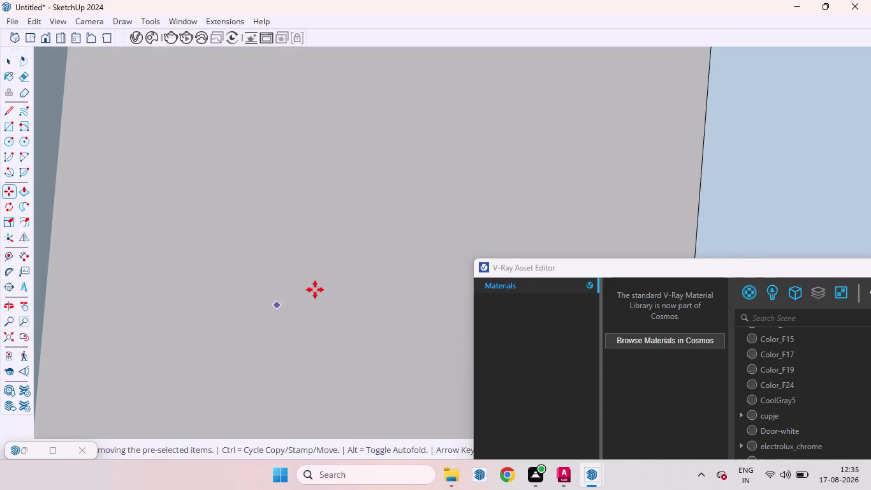
scroll(down, 3)
scroll(down, 3)
scroll(down, 3)
scroll(up, 3)
scroll(down, 3)
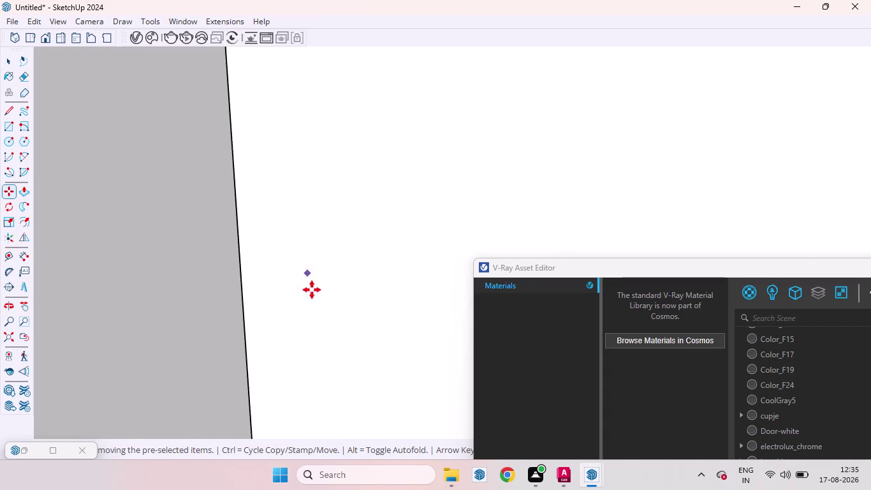
scroll(down, 3)
scroll(up, 3)
scroll(down, 3)
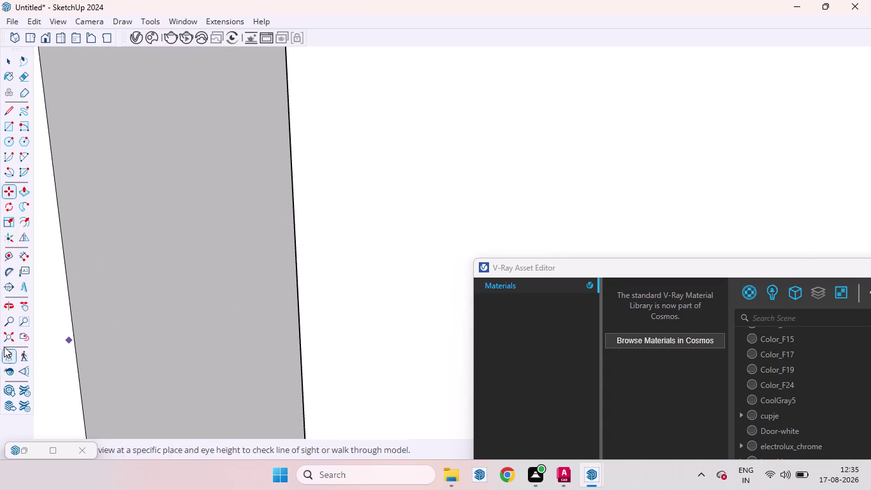
click(4, 341)
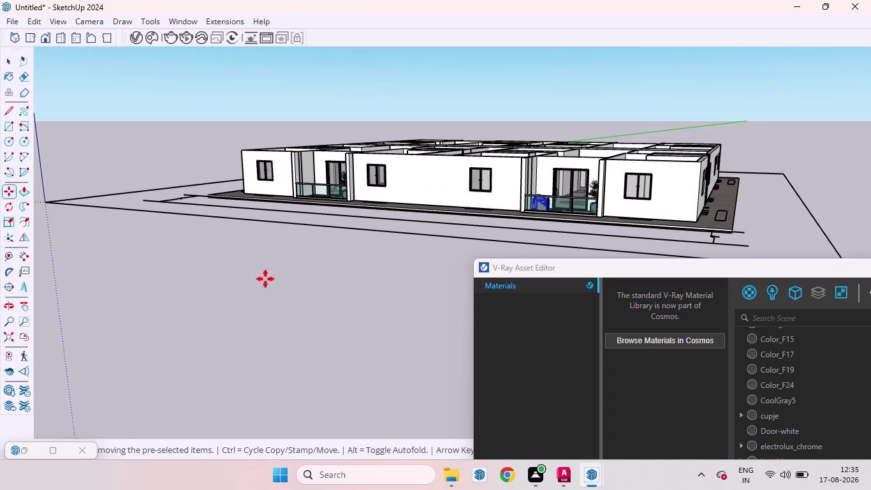
key(space)
click(305, 278)
Move the rear egg chair to a new spot on the balcony.
scroll(up, 3)
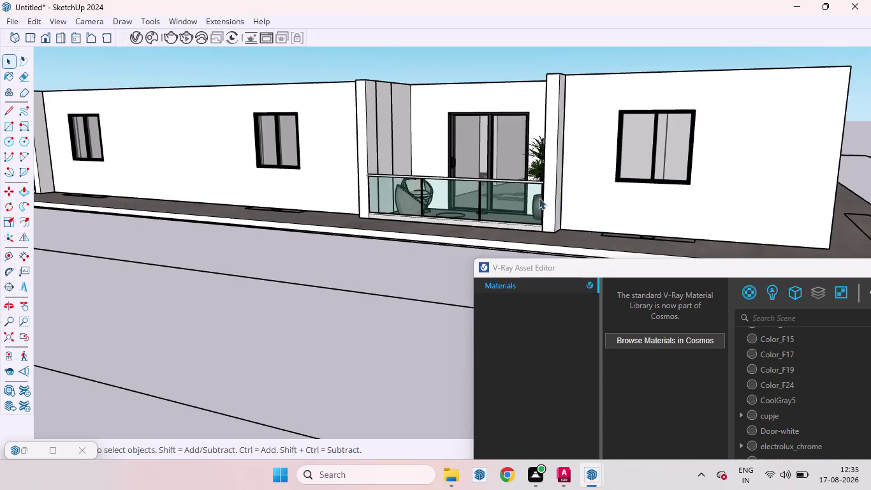
middle_drag(530, 198, 532, 281)
scroll(up, 3)
middle_drag(437, 235, 433, 268)
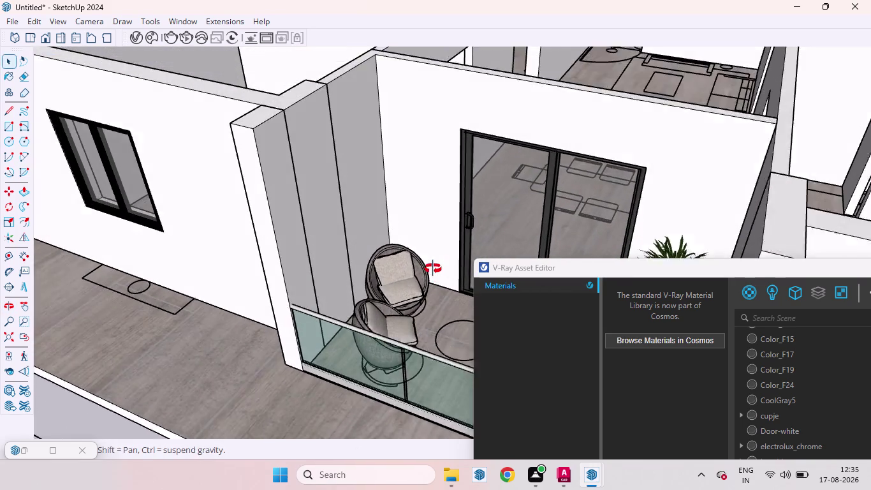
middle_drag(433, 268, 438, 245)
scroll(down, 3)
scroll(up, 3)
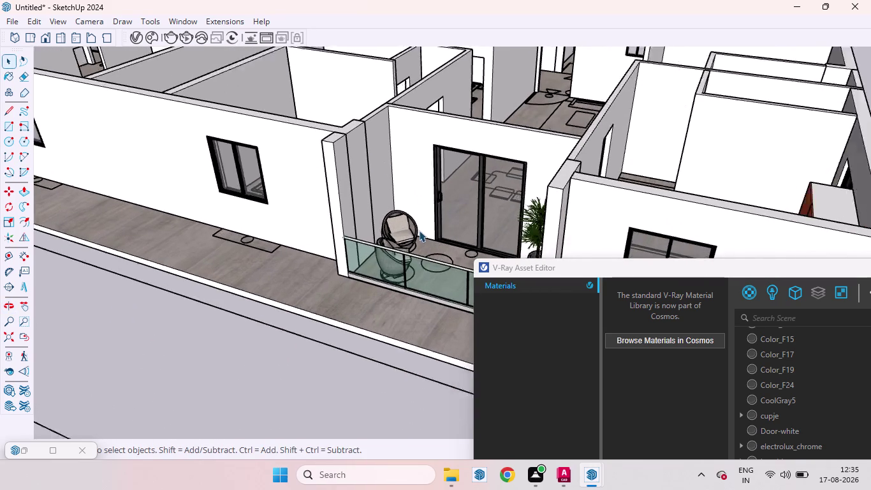
scroll(up, 3)
click(397, 227)
key(m)
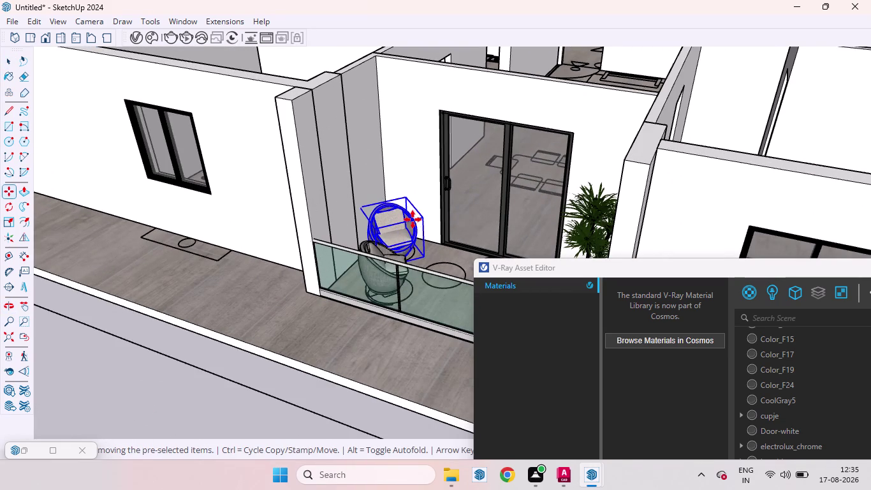
click(413, 220)
click(429, 228)
scroll(down, 3)
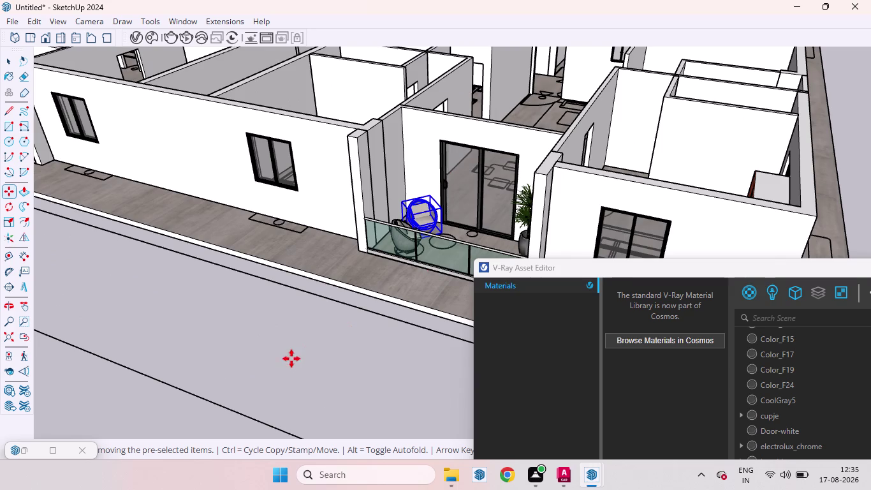
key(space)
click(288, 360)
Orbit and pan around the balcony to check the chair layout.
scroll(up, 3)
middle_drag(424, 275, 446, 252)
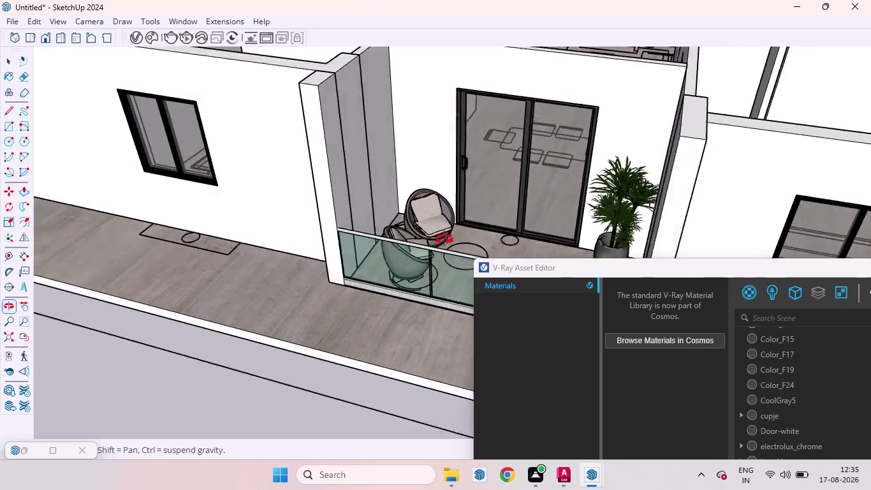
middle_drag(446, 251, 445, 229)
drag(556, 270, 559, 261)
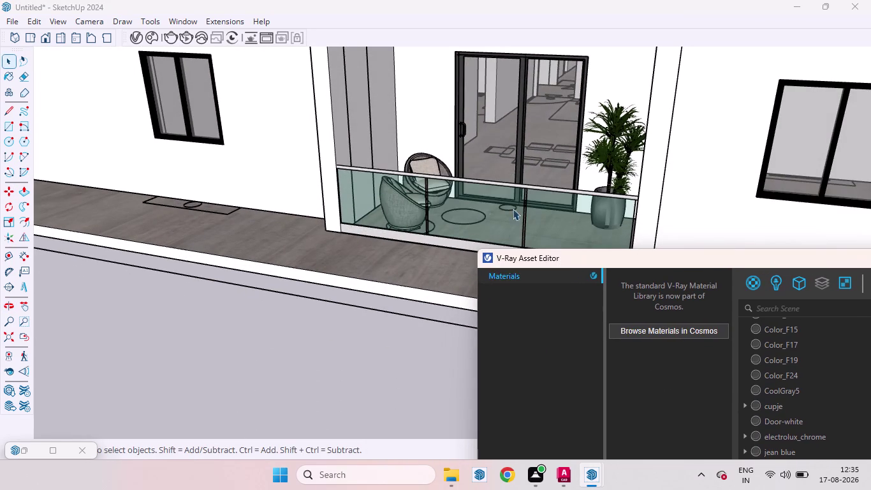
scroll(down, 3)
scroll(up, 3)
scroll(down, 3)
scroll(down, 3)
scroll(up, 3)
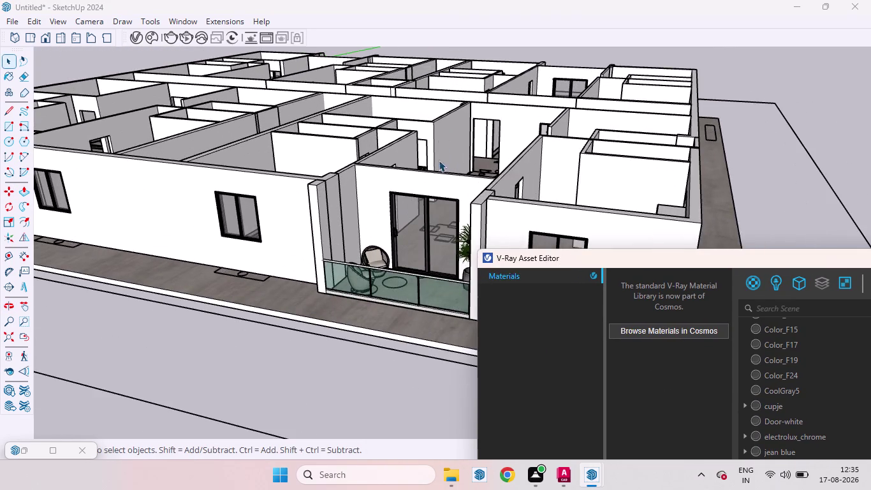
middle_drag(439, 162, 407, 173)
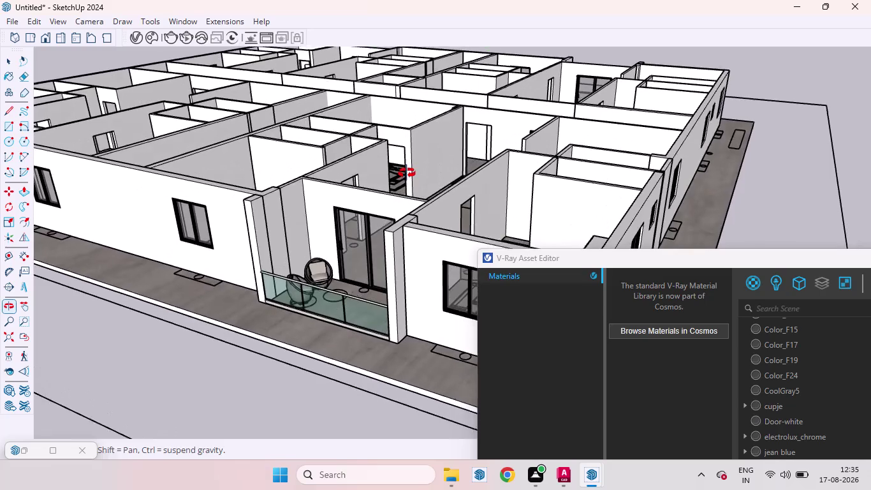
middle_drag(407, 173, 407, 173)
scroll(up, 3)
Select both the rear and front egg chairs together.
click(275, 295)
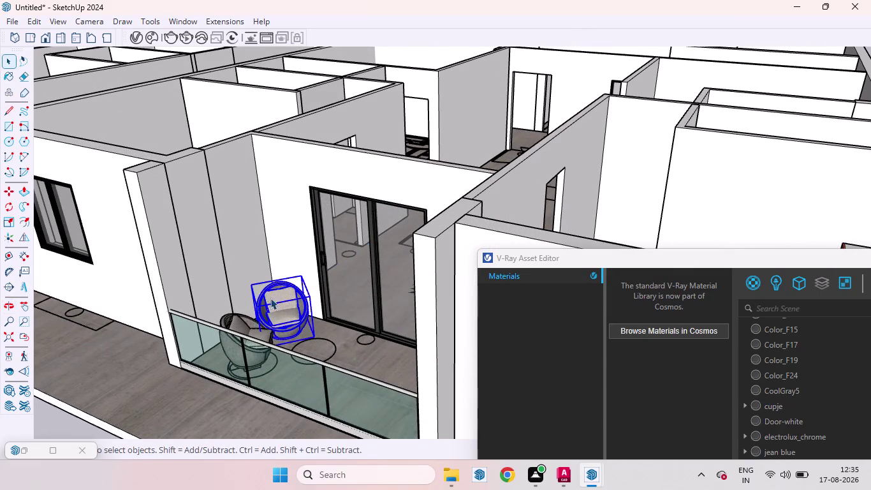
click(250, 313)
scroll(down, 3)
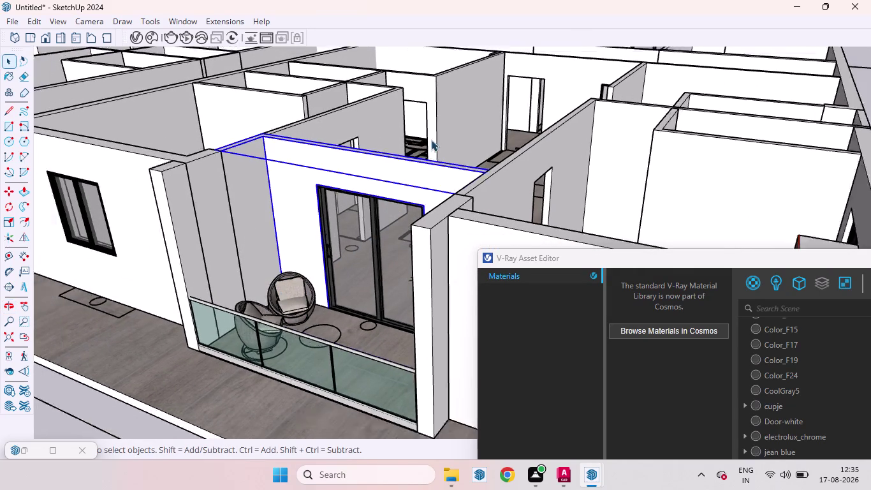
drag(215, 390, 220, 382)
scroll(up, 3)
middle_drag(353, 217, 407, 243)
scroll(up, 3)
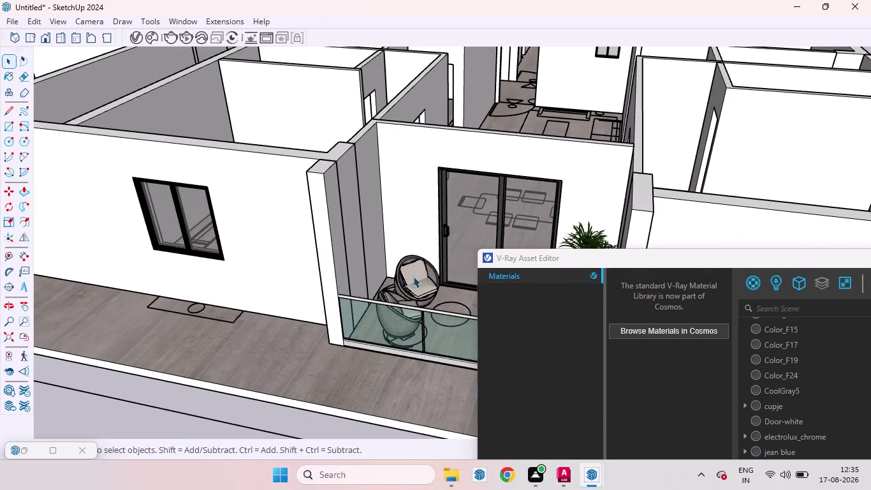
click(424, 278)
click(397, 294)
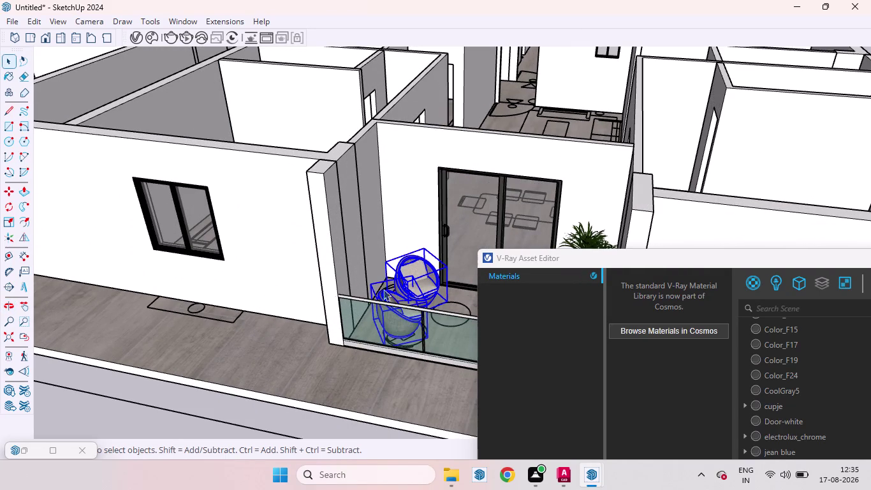
Pick up the two egg chairs with Move, switching to copy mode.
key(m)
click(407, 287)
scroll(down, 3)
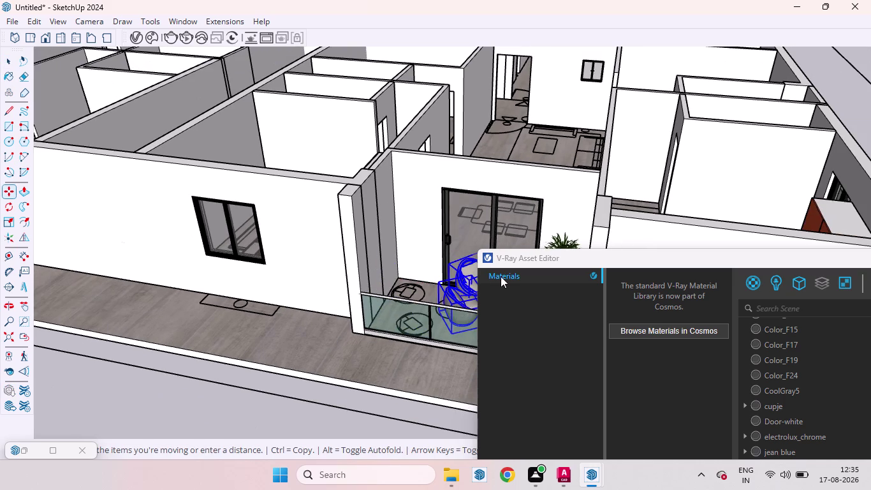
key(ctrl+z)
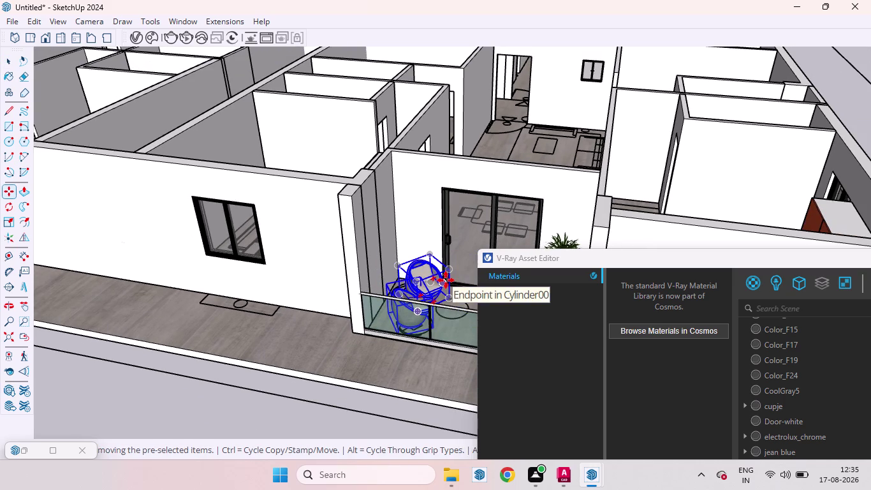
click(434, 280)
key(ctrl+z)
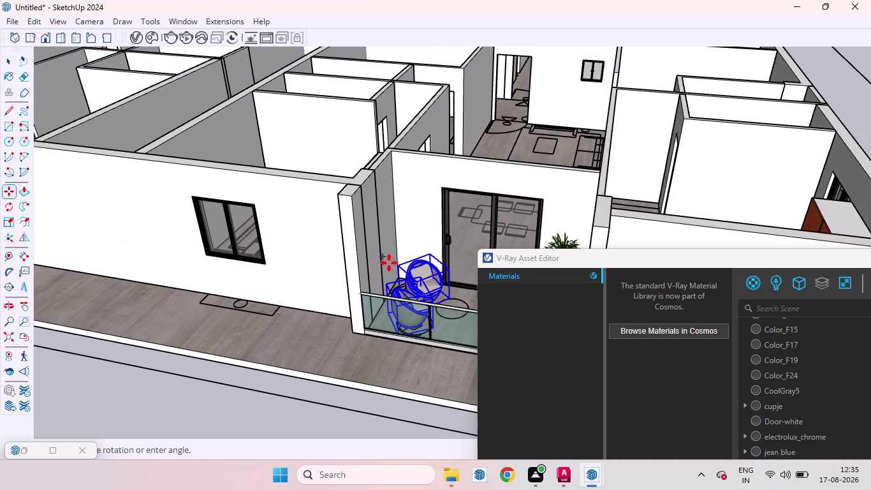
click(407, 271)
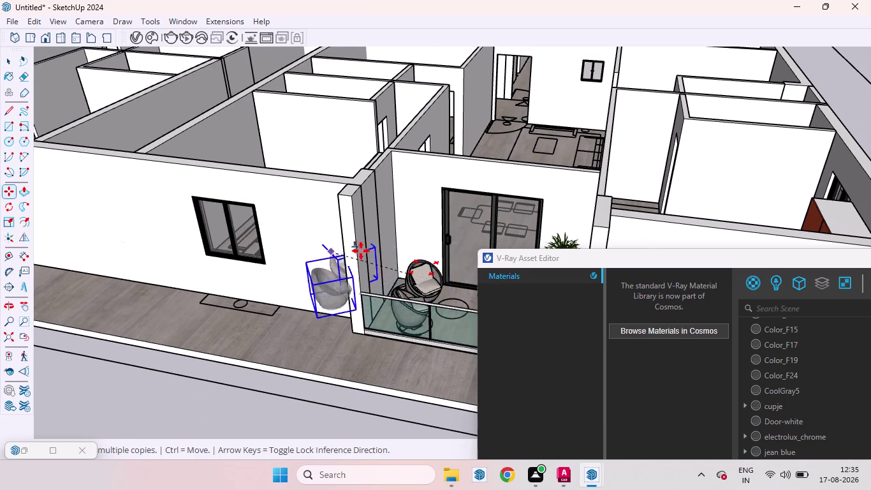
Place the copied egg-chair pair on the balcony.
scroll(down, 3)
scroll(down, 3)
scroll(down, 3)
scroll(down, 3)
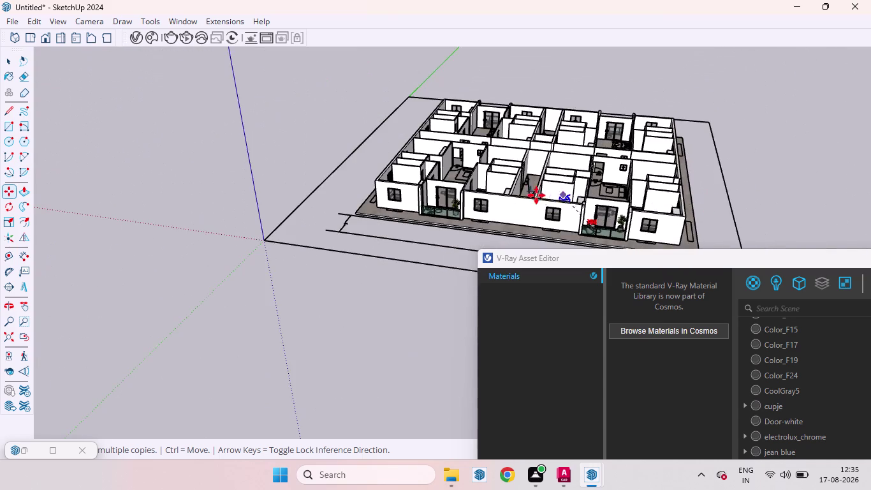
scroll(up, 3)
scroll(up, 3)
scroll(up, 3)
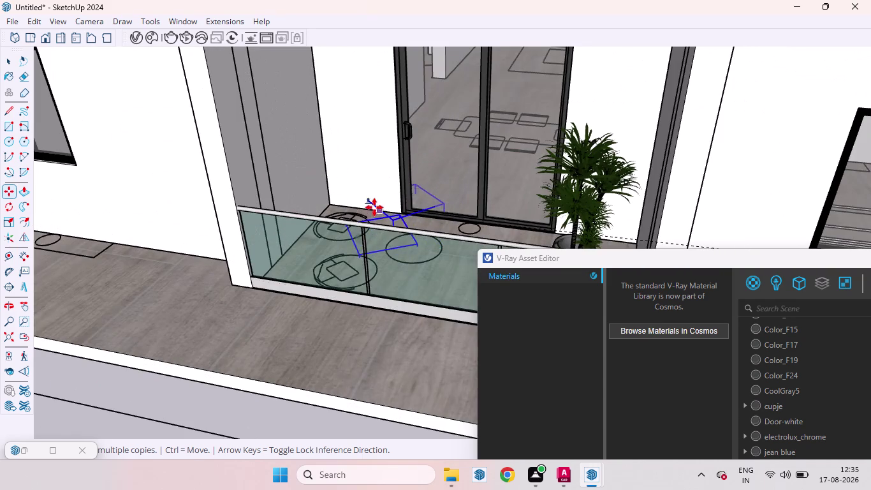
key(Right)
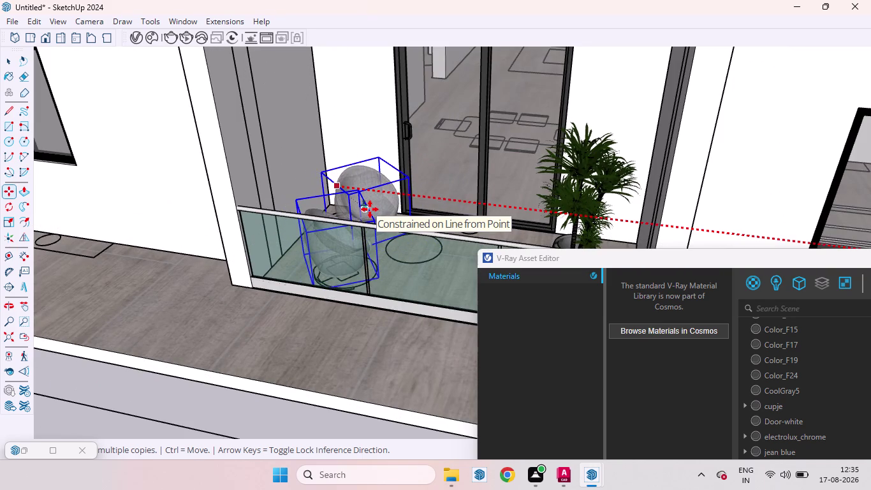
click(370, 209)
scroll(down, 3)
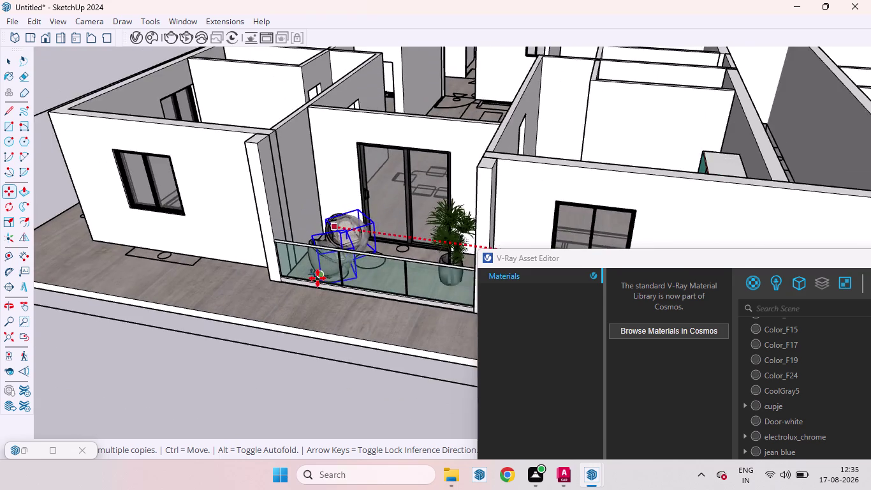
scroll(down, 3)
key(space)
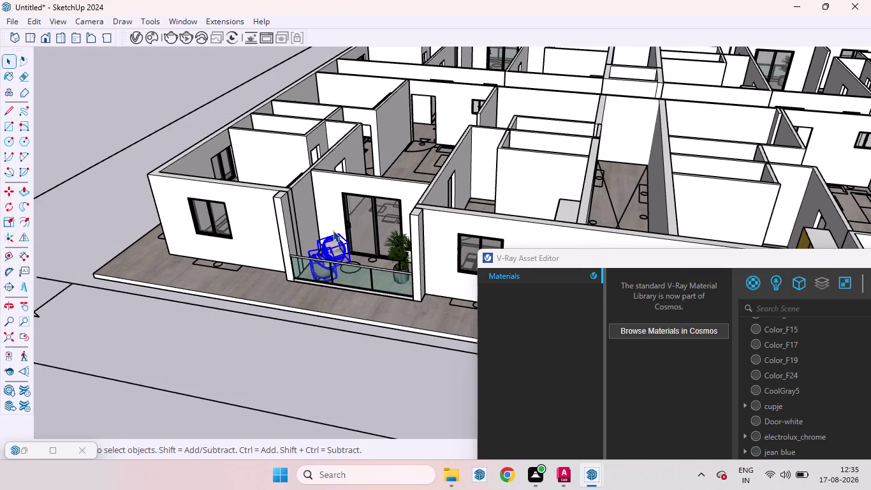
Pick up a chair copy with Move (M) to carry it further.
scroll(down, 3)
scroll(up, 3)
scroll(down, 3)
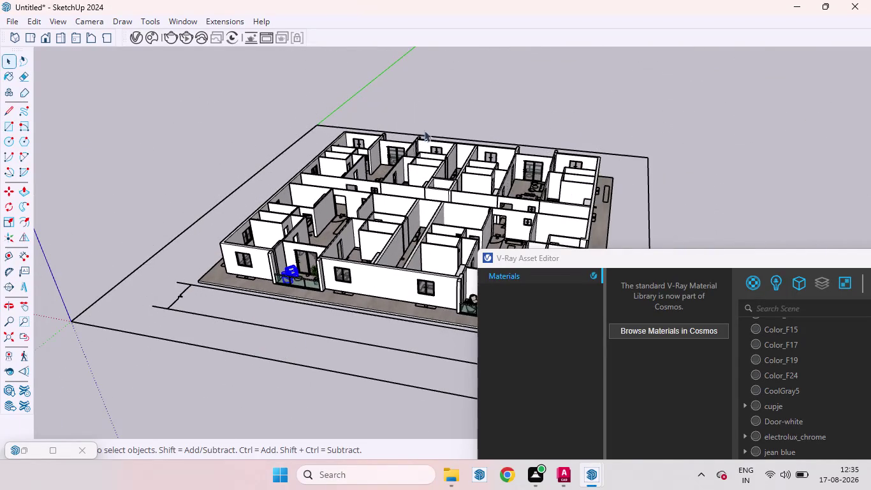
scroll(up, 3)
scroll(down, 3)
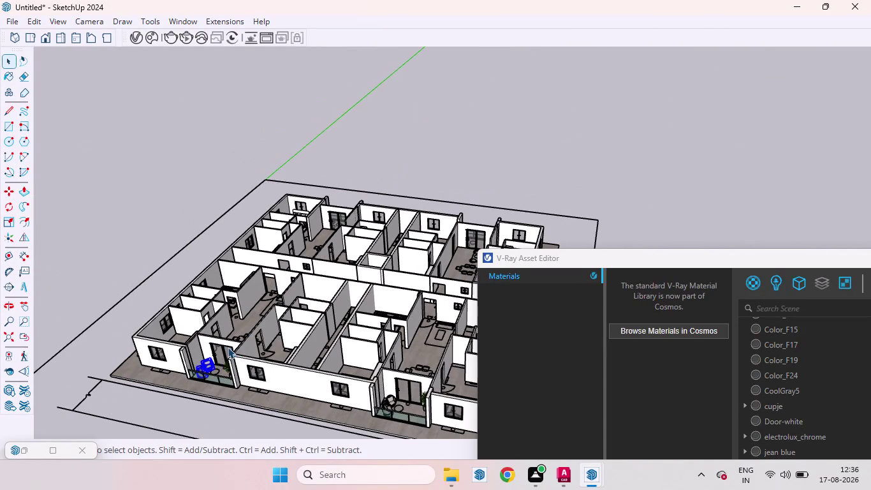
key(m)
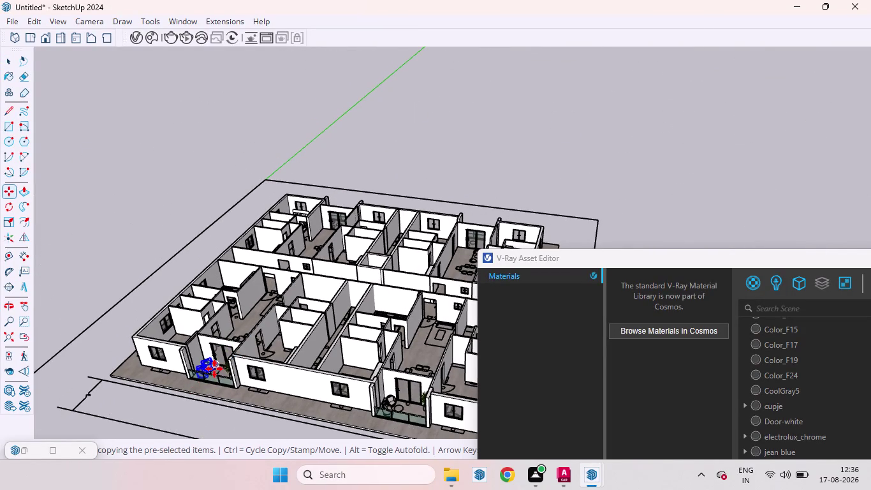
click(215, 366)
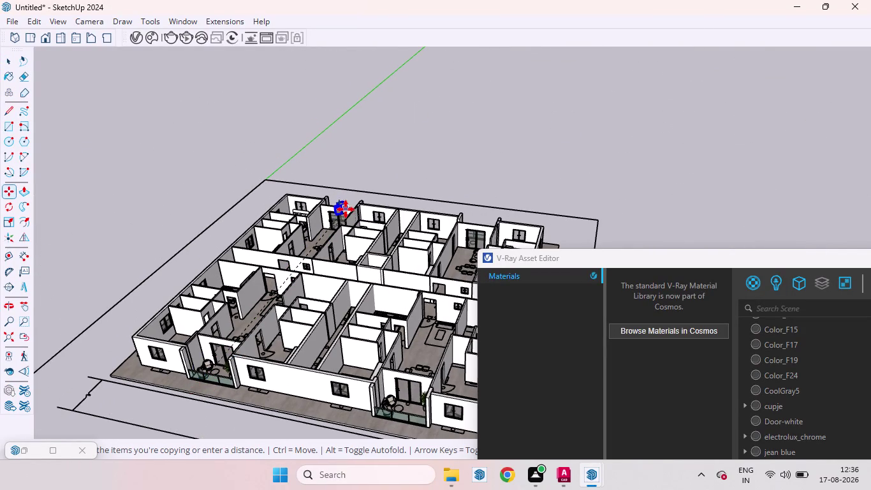
key(Left)
scroll(up, 3)
scroll(down, 3)
Orbit and zoom the floor model toward the neighbouring balcony.
scroll(up, 3)
middle_drag(345, 207, 0, 334)
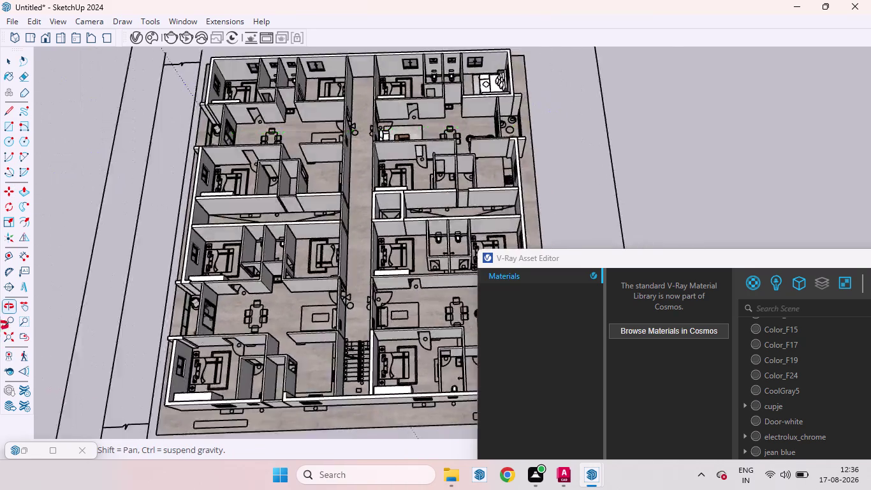
middle_drag(0, 334, 0, 257)
scroll(down, 3)
scroll(down, 3)
scroll(up, 3)
middle_drag(390, 213, 356, 252)
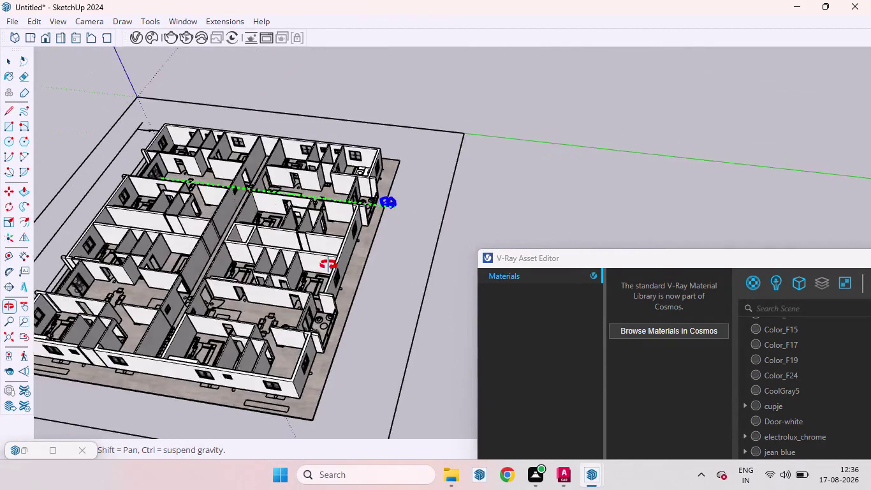
middle_drag(355, 252, 121, 227)
scroll(up, 3)
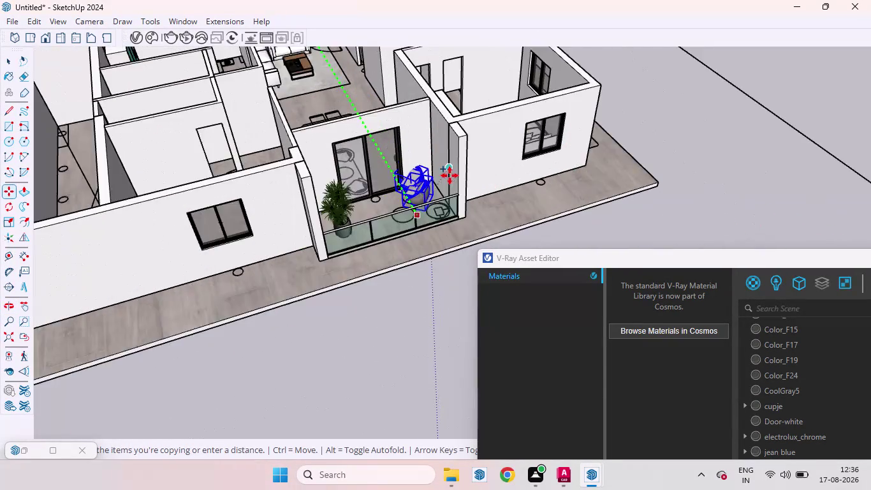
scroll(up, 3)
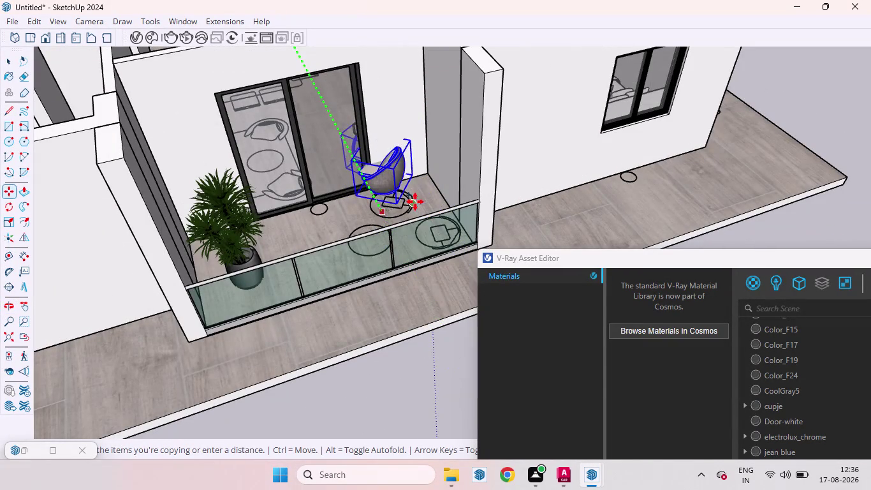
scroll(up, 3)
scroll(down, 3)
scroll(up, 3)
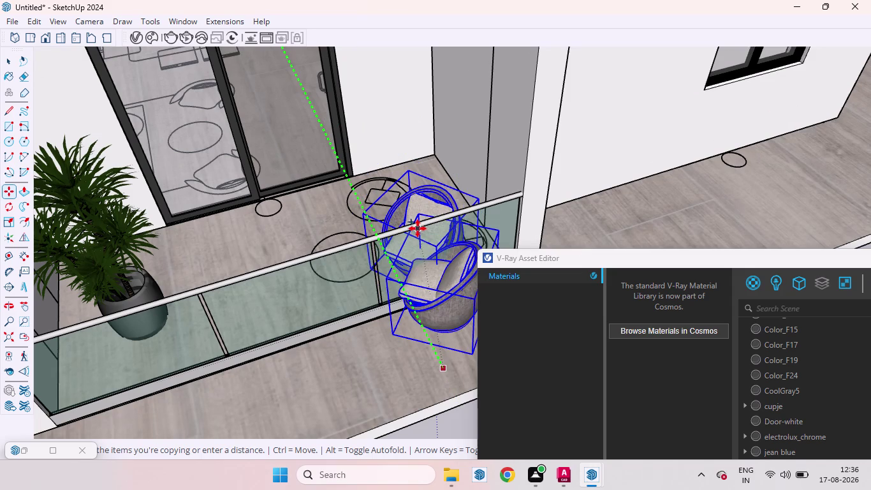
Drop the egg chair copy by the balcony railing.
click(416, 228)
scroll(down, 3)
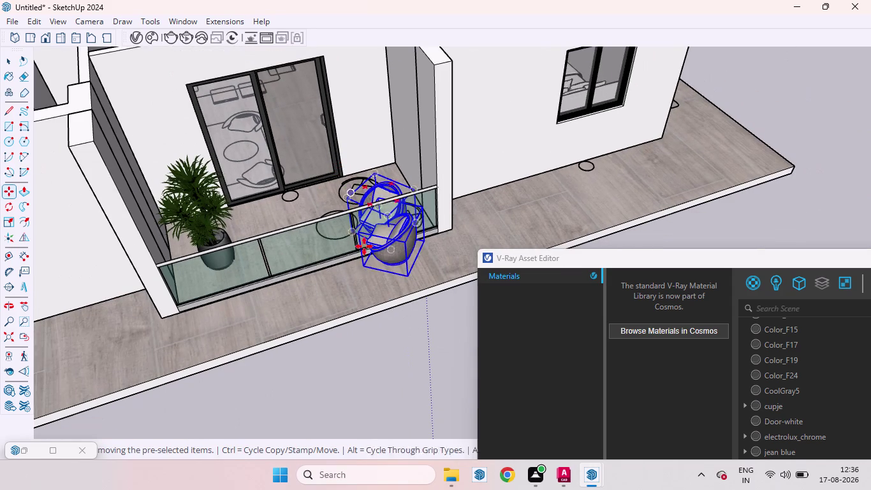
key(space)
click(401, 363)
Move the other balcony chair next to the sliding door.
key(m)
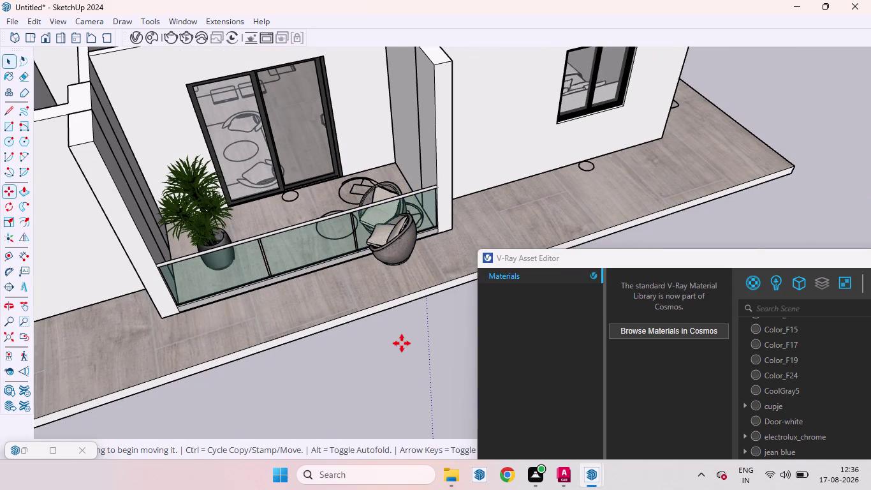
key(space)
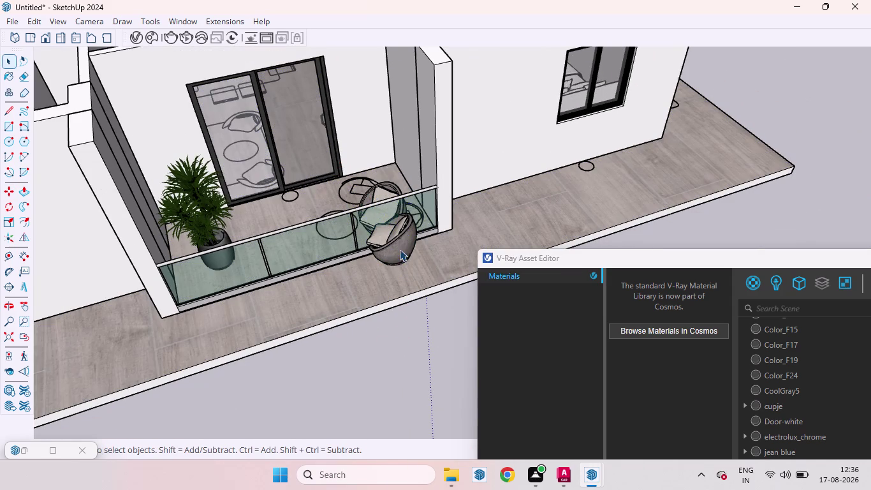
click(400, 255)
click(383, 187)
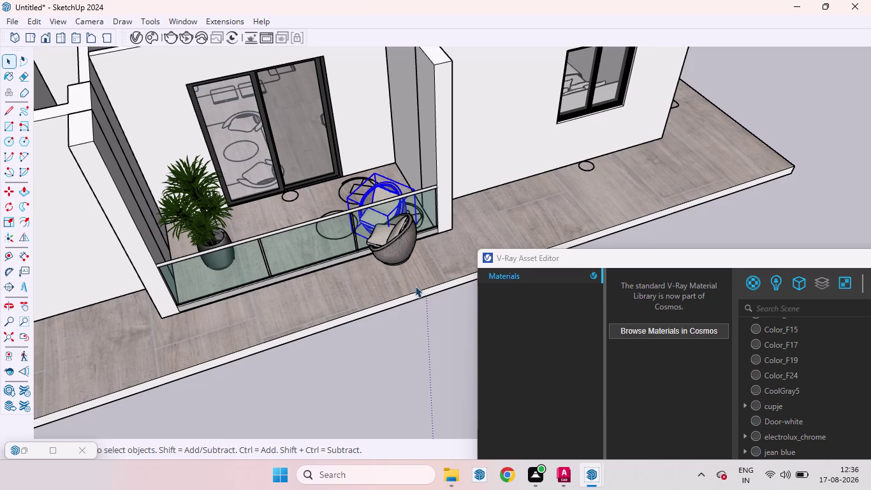
click(399, 239)
key(m)
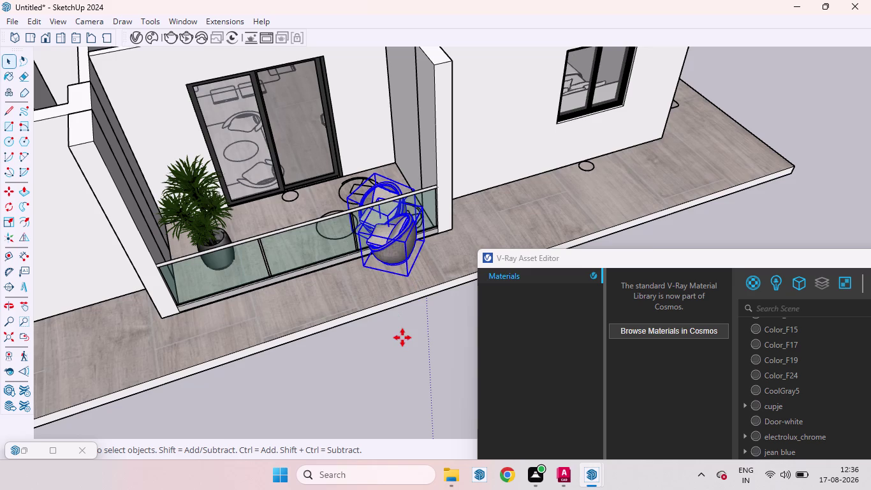
click(410, 327)
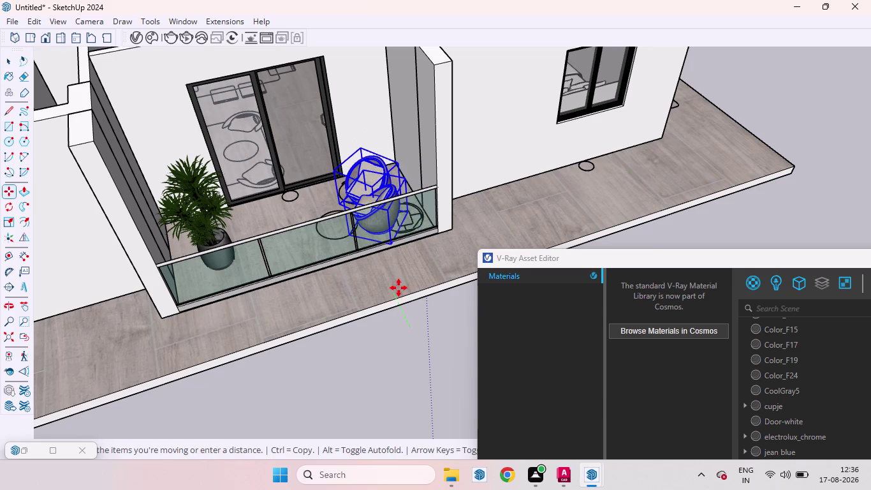
key(Left)
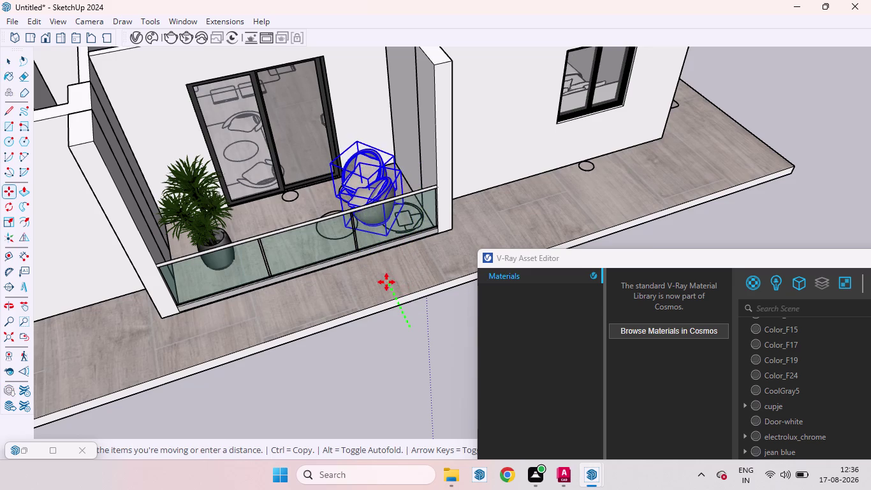
click(390, 281)
key(space)
click(414, 362)
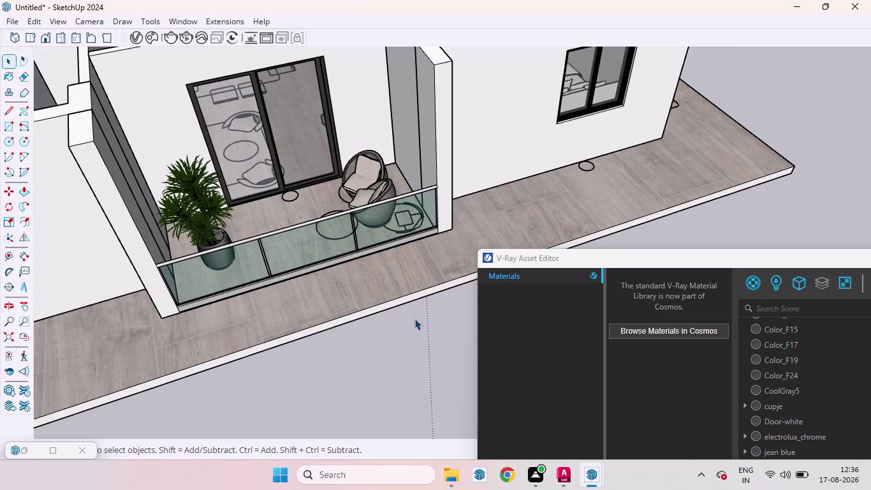
Move the sliding-door chair so it sits right beside the door.
scroll(up, 3)
scroll(down, 3)
middle_drag(364, 204, 445, 241)
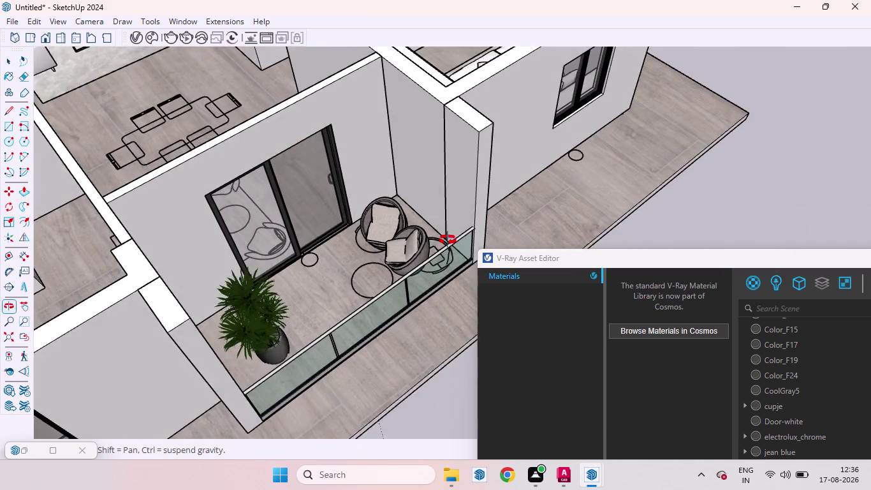
middle_drag(445, 241, 458, 230)
scroll(up, 3)
click(395, 224)
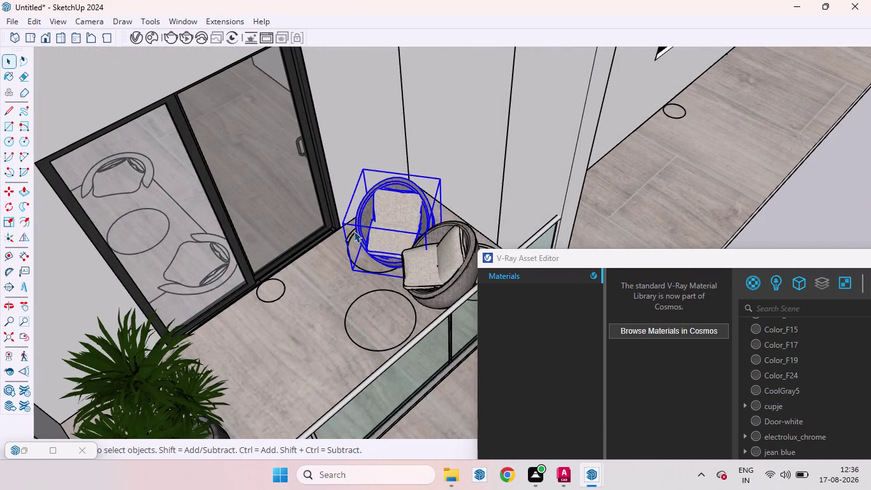
key(m)
click(351, 228)
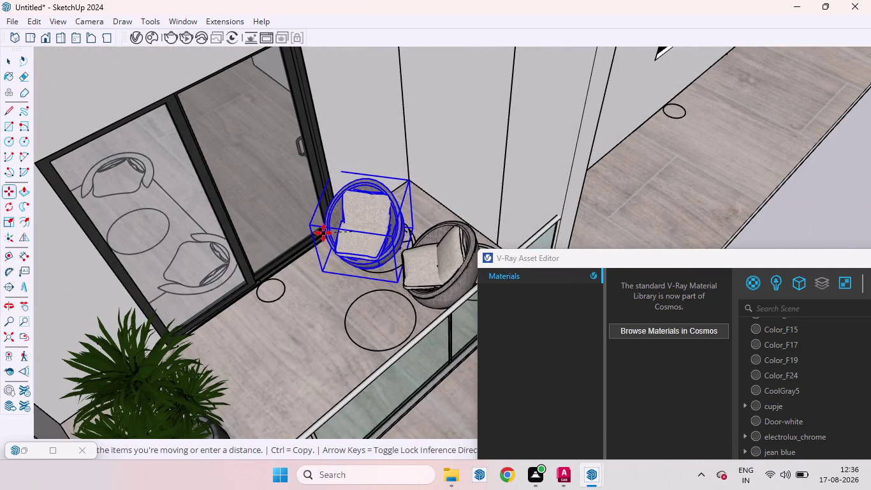
click(323, 237)
scroll(down, 3)
key(space)
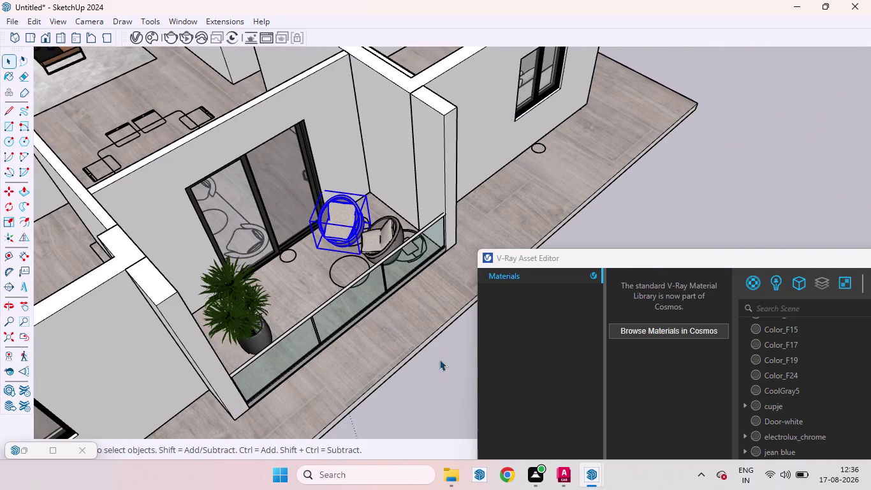
Move the railing chair to the far end of the railing.
click(445, 396)
click(391, 233)
key(m)
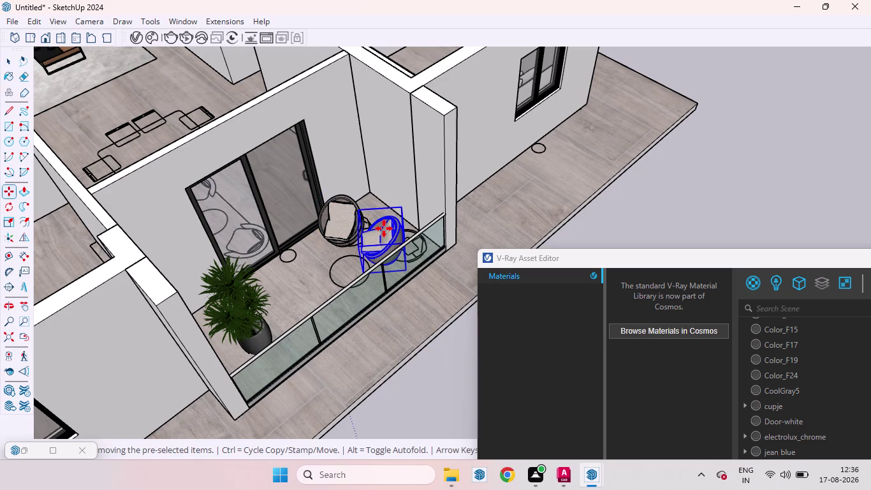
click(384, 228)
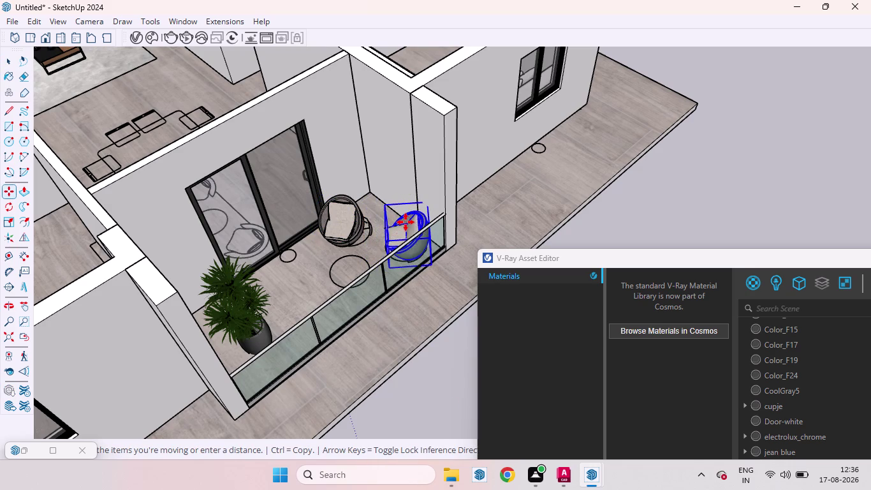
click(410, 222)
key(space)
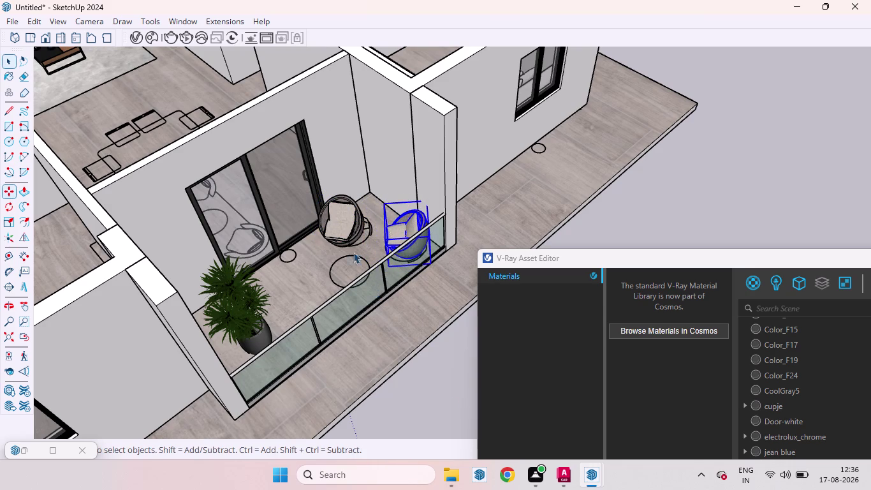
Orbit out to a top-down view to check the balcony chair layout.
scroll(down, 3)
click(456, 334)
scroll(up, 3)
middle_drag(411, 230, 314, 163)
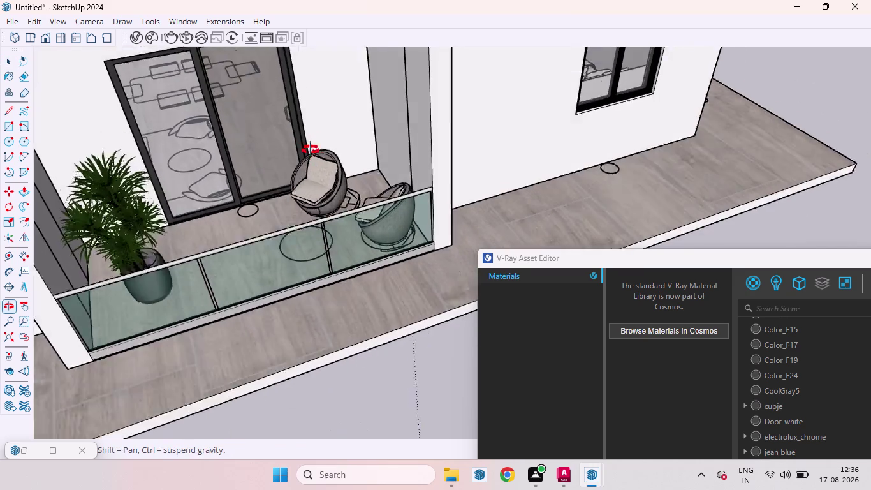
middle_drag(314, 164, 311, 124)
scroll(down, 3)
scroll(down, 3)
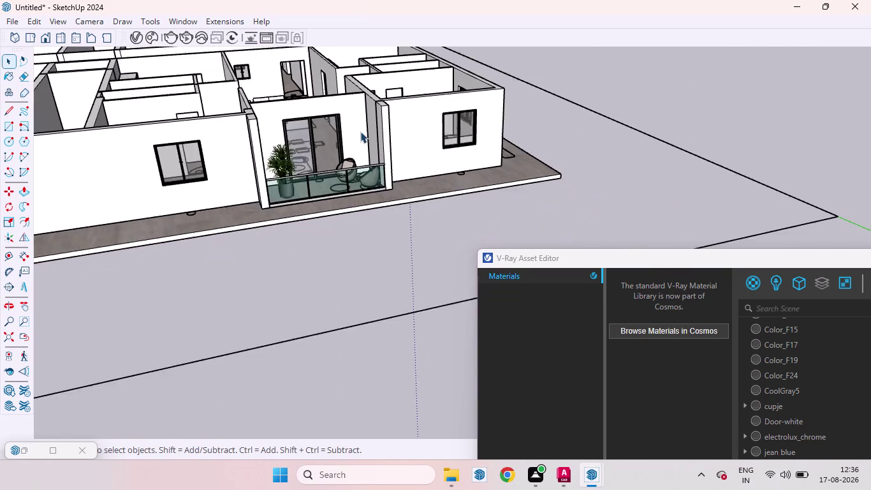
middle_drag(364, 139, 387, 344)
scroll(up, 3)
scroll(down, 3)
scroll(up, 3)
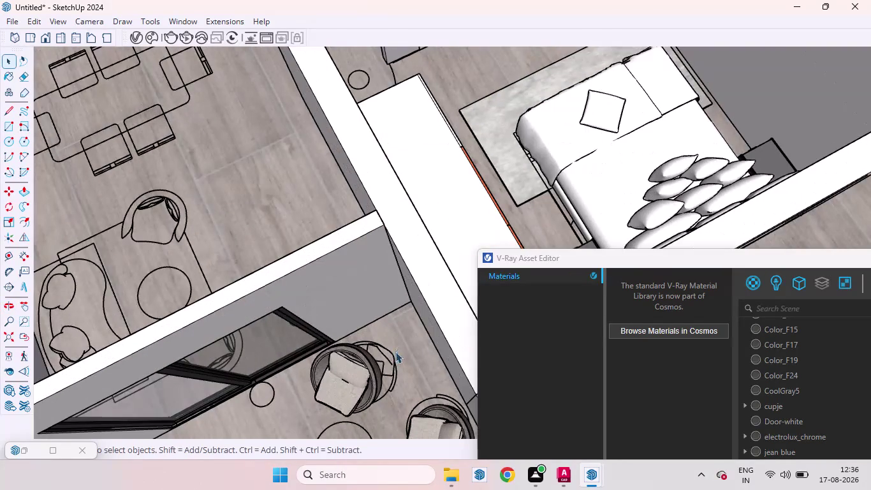
Delete the round chair and round floor outline near the railing.
click(395, 363)
key(Delete)
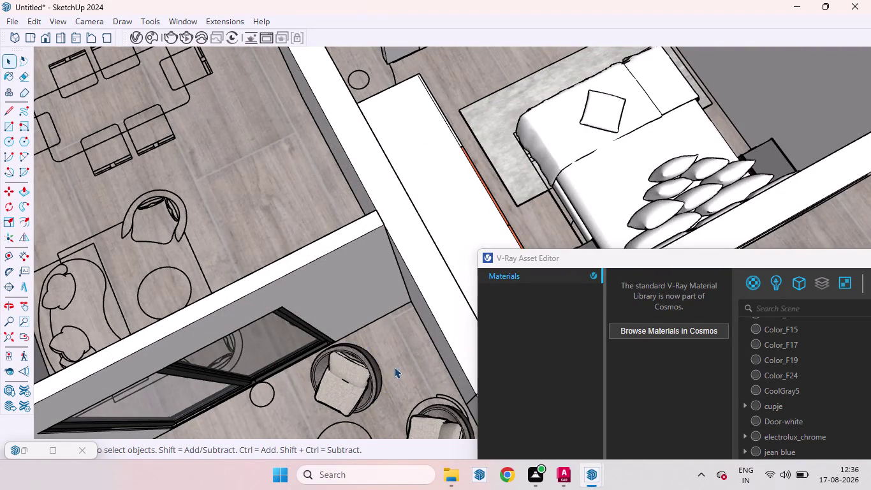
scroll(down, 3)
scroll(up, 3)
click(429, 372)
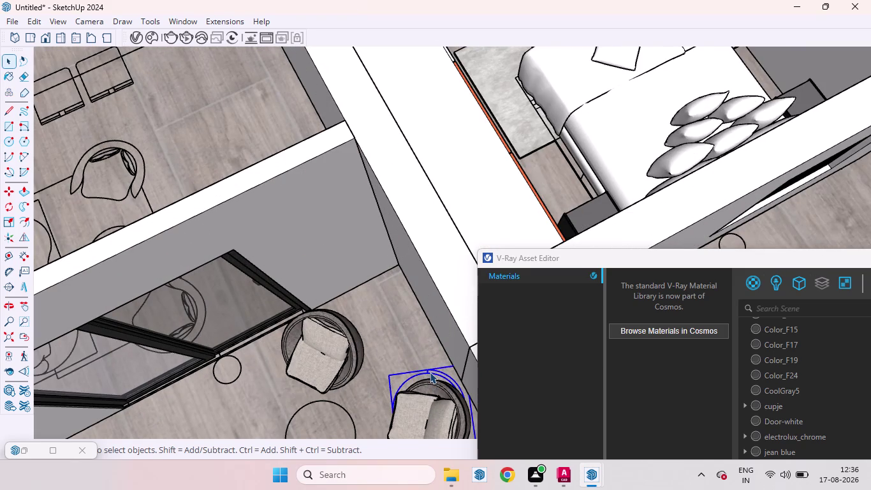
key(Delete)
click(341, 407)
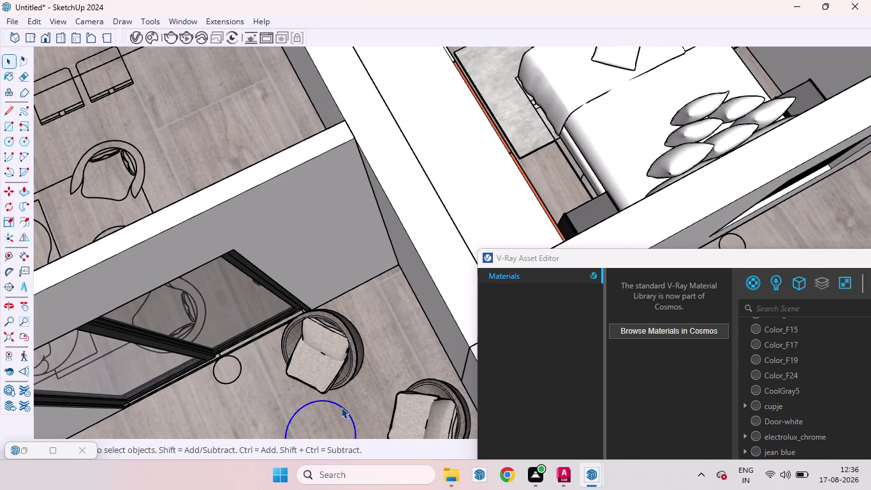
key(Delete)
scroll(down, 3)
scroll(down, 3)
scroll(down, 3)
scroll(down, 3)
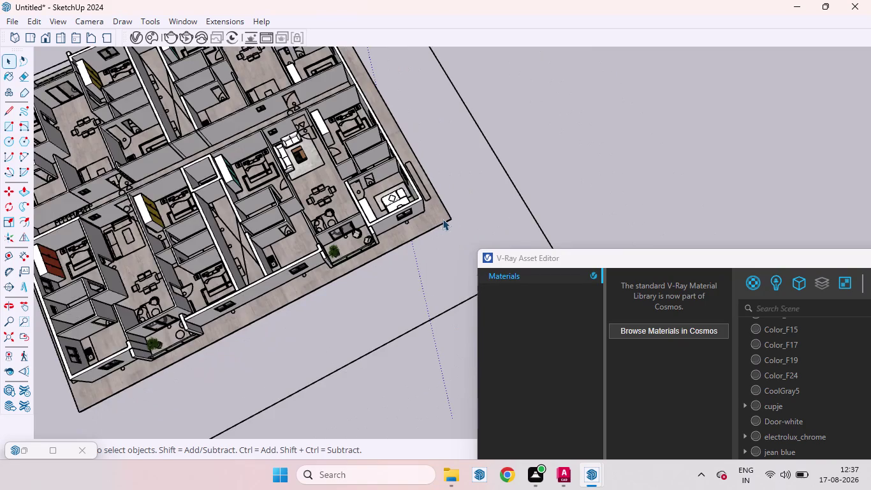
scroll(up, 3)
scroll(up, 3)
scroll(up, 3)
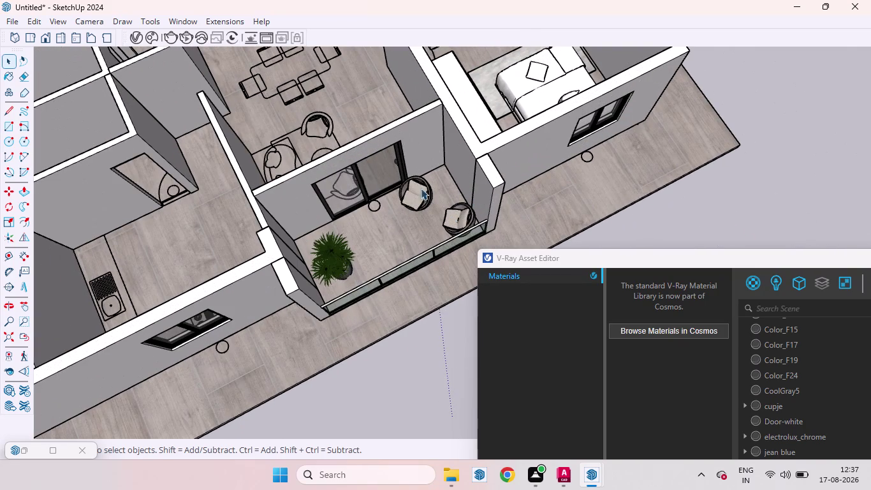
Copy both egg chairs from the balcony onto the lower balcony beside its sliding door.
click(412, 192)
click(454, 222)
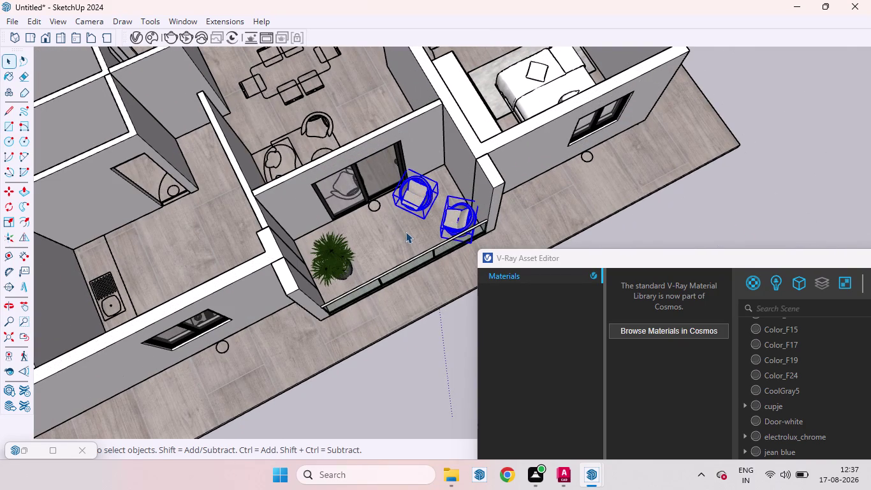
key(m)
click(425, 219)
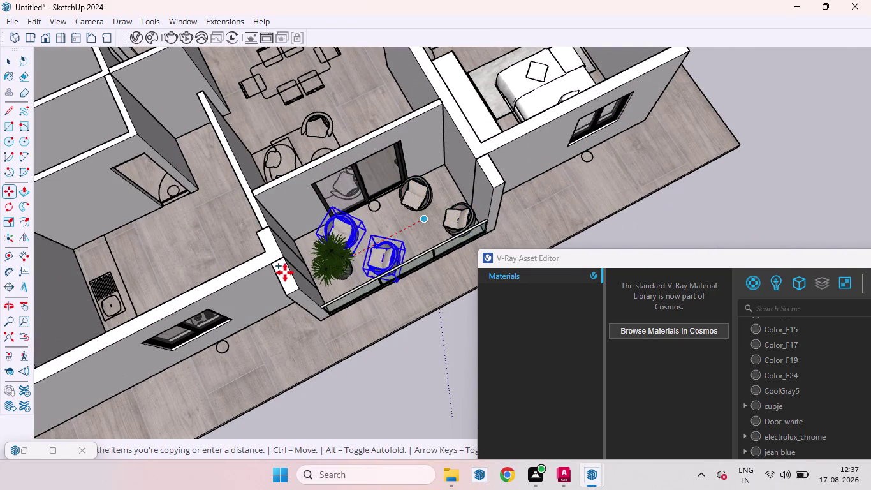
key(Right)
scroll(down, 3)
scroll(down, 3)
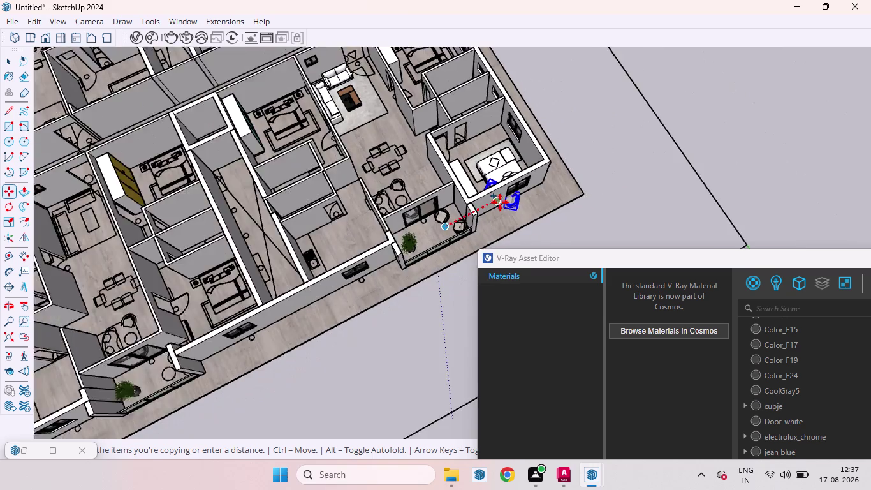
scroll(down, 3)
scroll(up, 3)
scroll(up, 3)
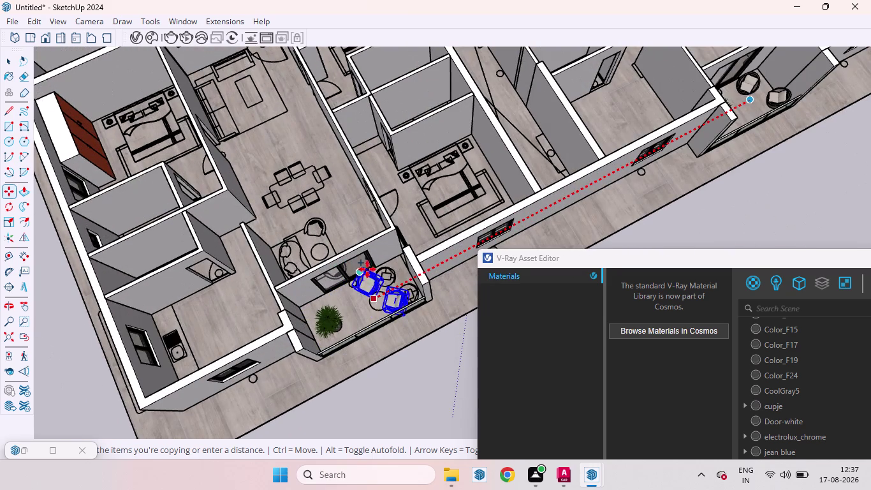
click(374, 273)
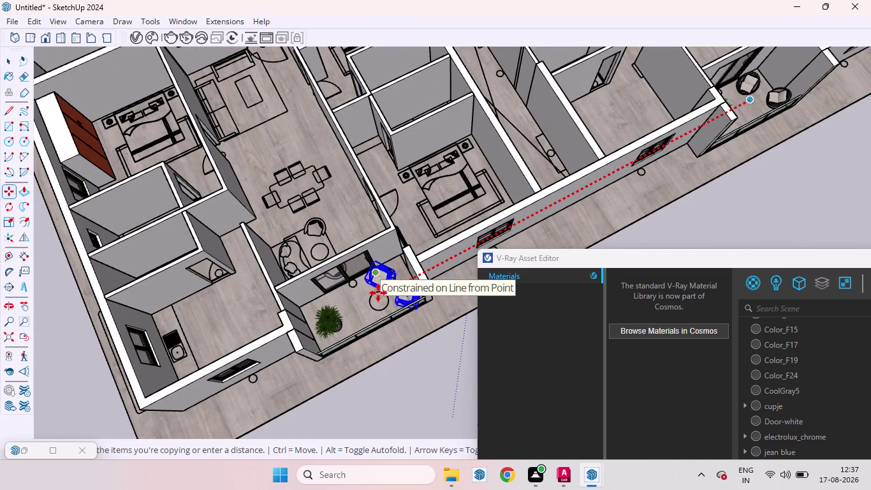
key(space)
Delete four unwanted objects from around the balcony.
scroll(up, 3)
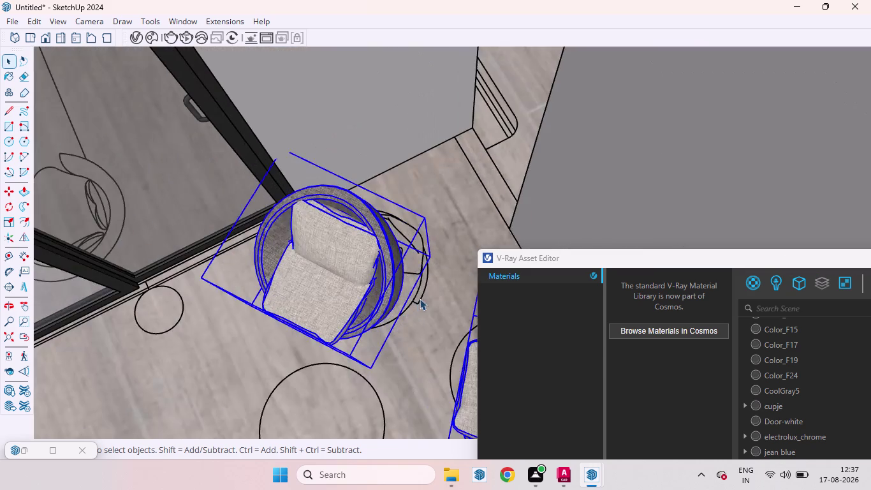
click(421, 296)
key(Delete)
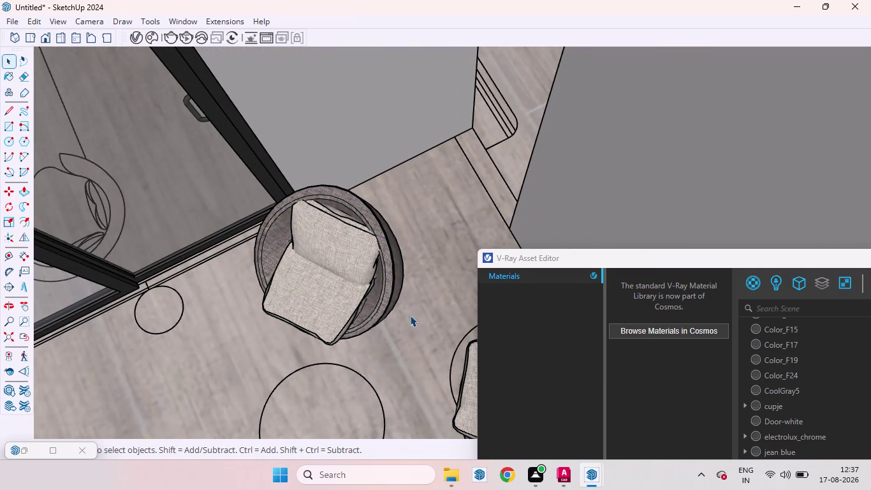
click(369, 385)
key(Delete)
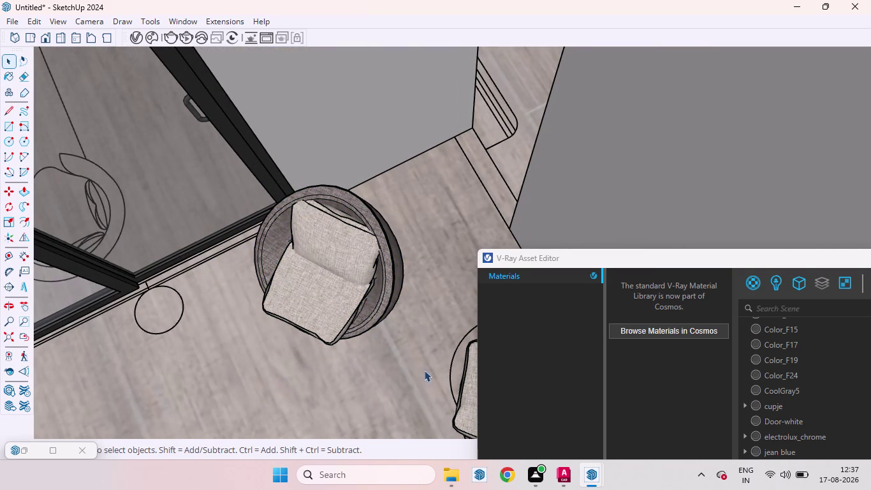
click(450, 366)
key(Delete)
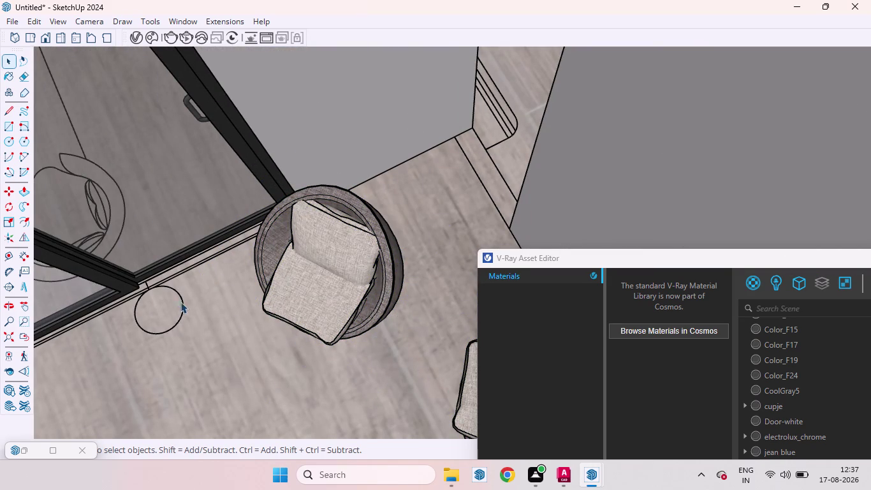
click(183, 305)
key(Delete)
Rotate the second egg chair about a centre point beside it.
scroll(down, 3)
scroll(down, 3)
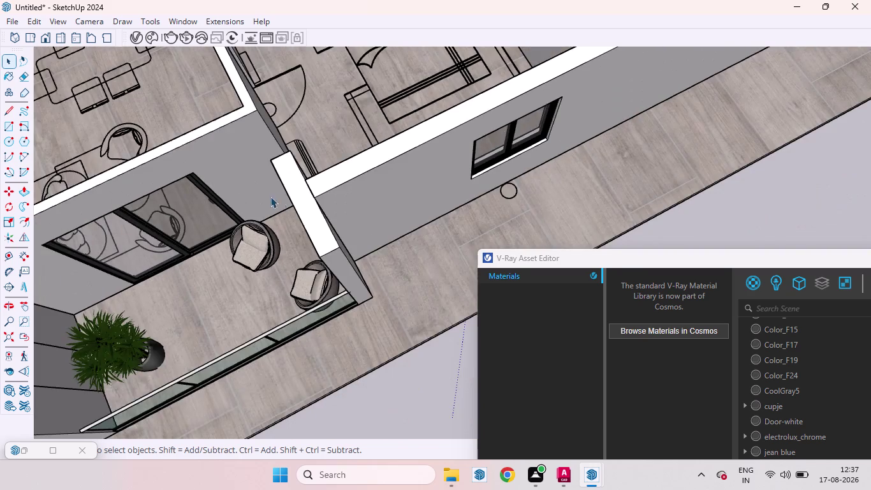
scroll(down, 3)
middle_drag(319, 345, 285, 174)
scroll(up, 3)
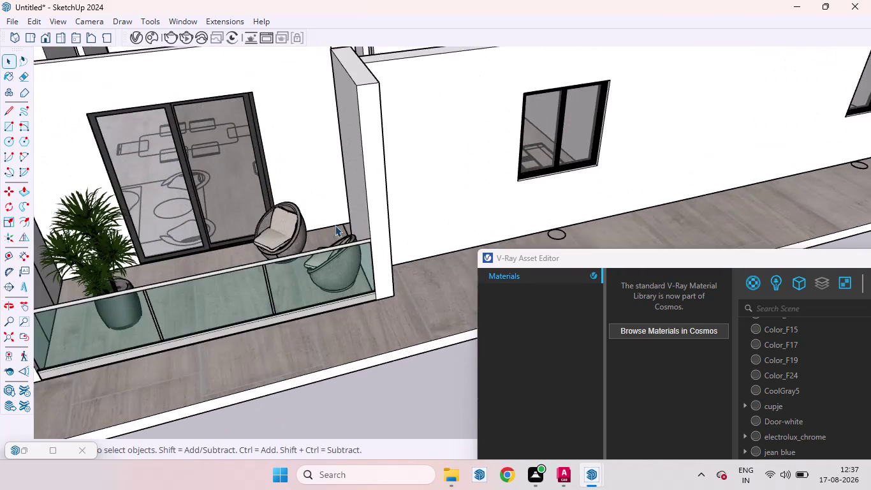
scroll(up, 3)
click(349, 250)
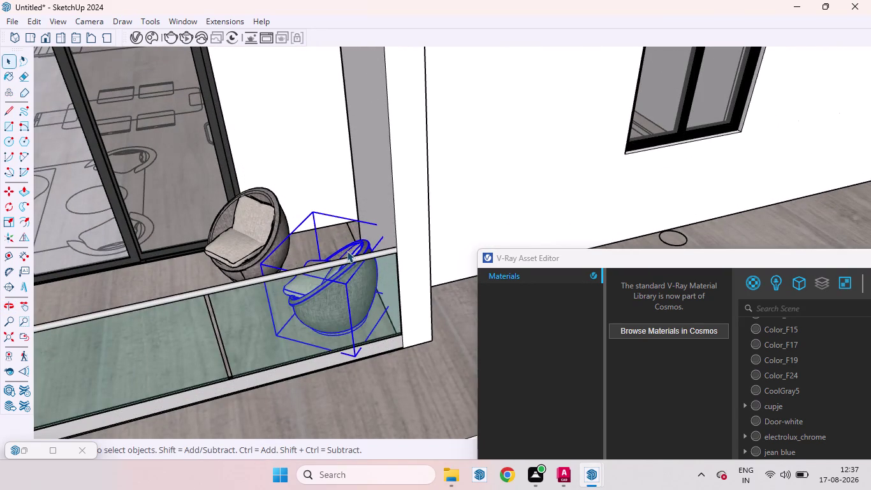
key(q)
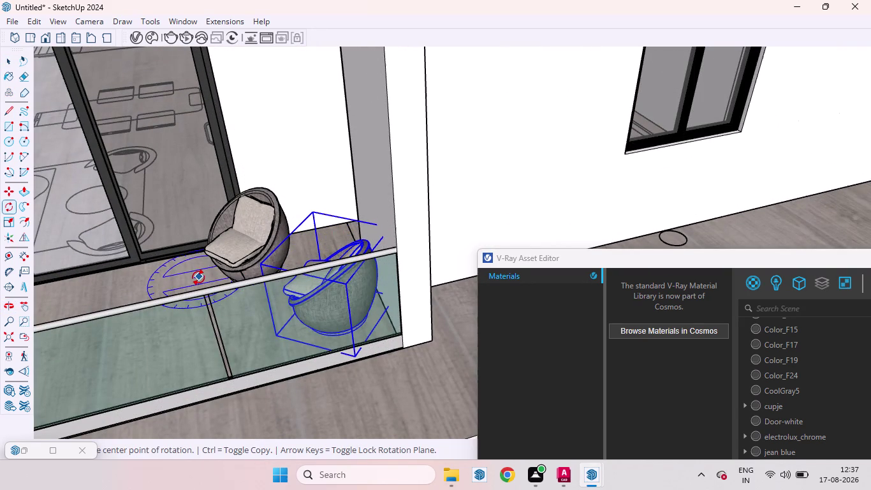
click(199, 277)
click(179, 282)
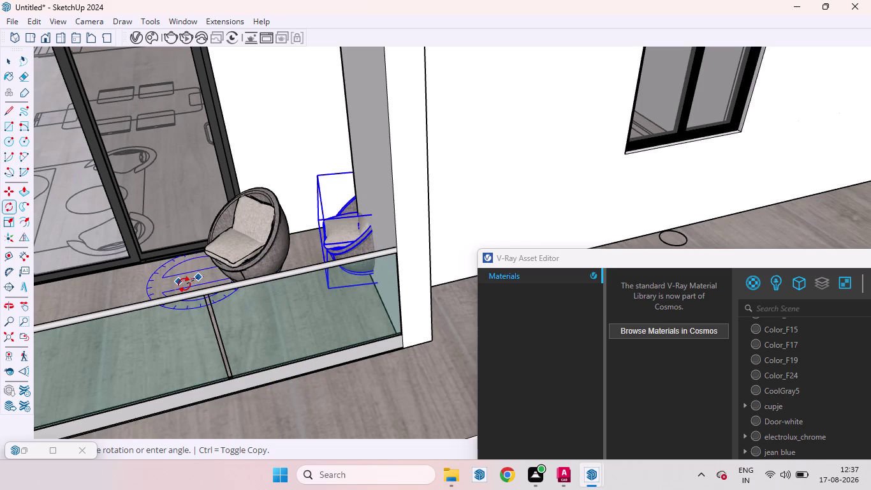
key(ctrl+z)
Move the second egg chair beside the first chair.
scroll(down, 3)
scroll(down, 3)
key(space)
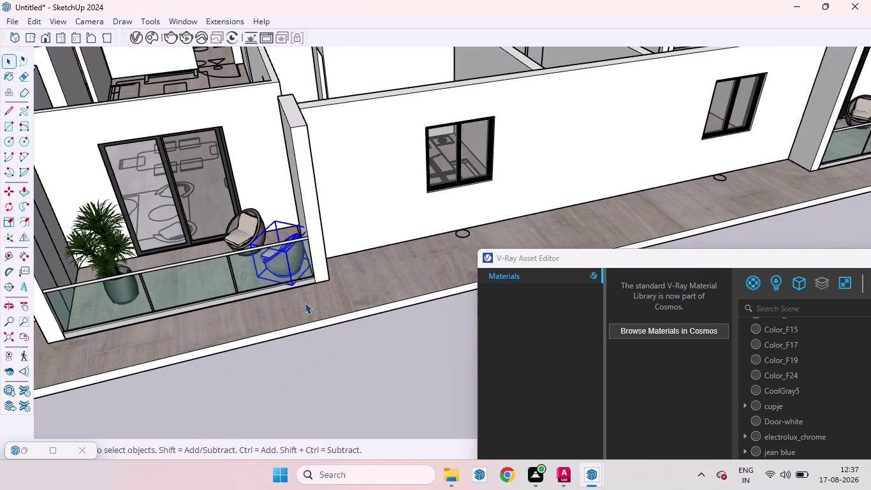
scroll(up, 3)
middle_drag(294, 264, 333, 340)
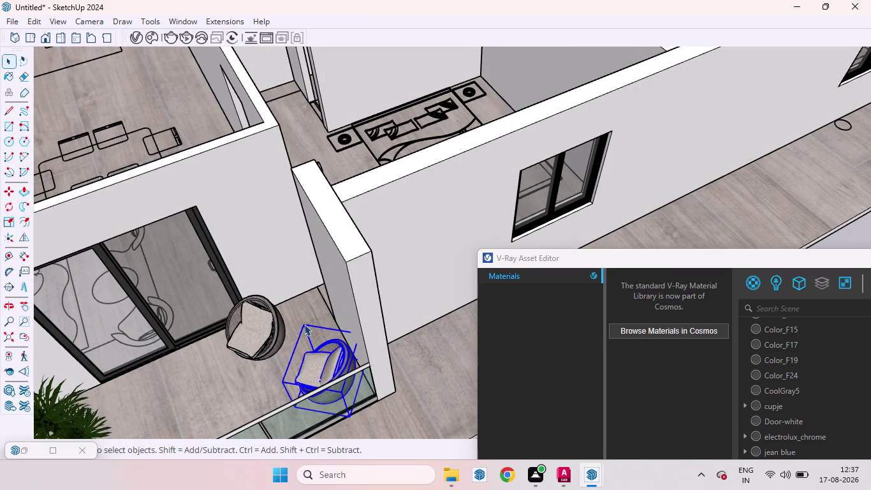
key(m)
click(302, 324)
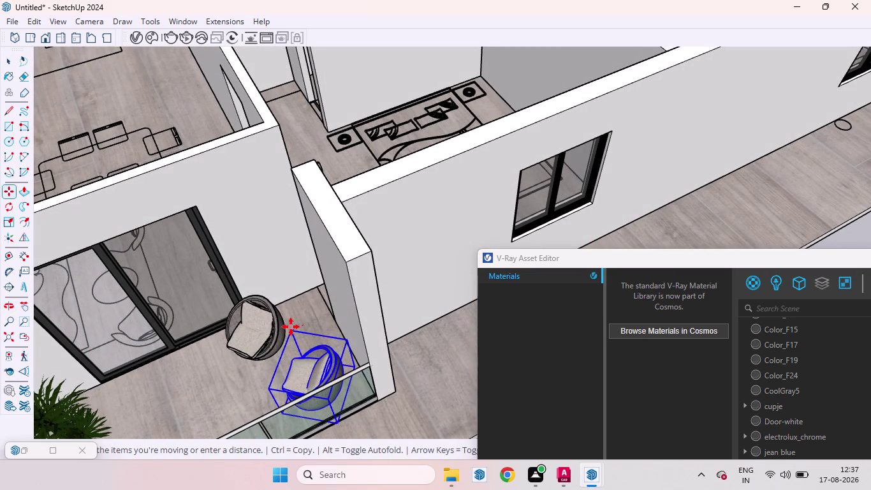
click(279, 322)
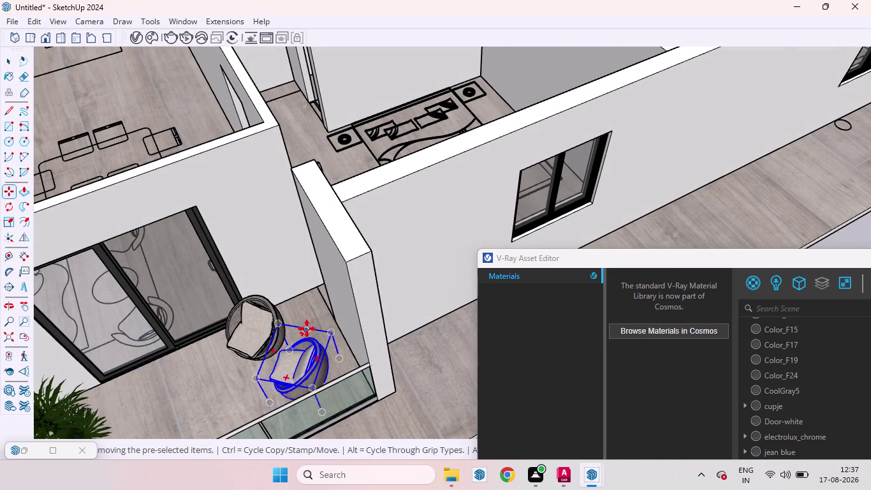
Attempt another chair reposition, cancel it, and clear the selection.
scroll(down, 3)
scroll(down, 3)
click(356, 374)
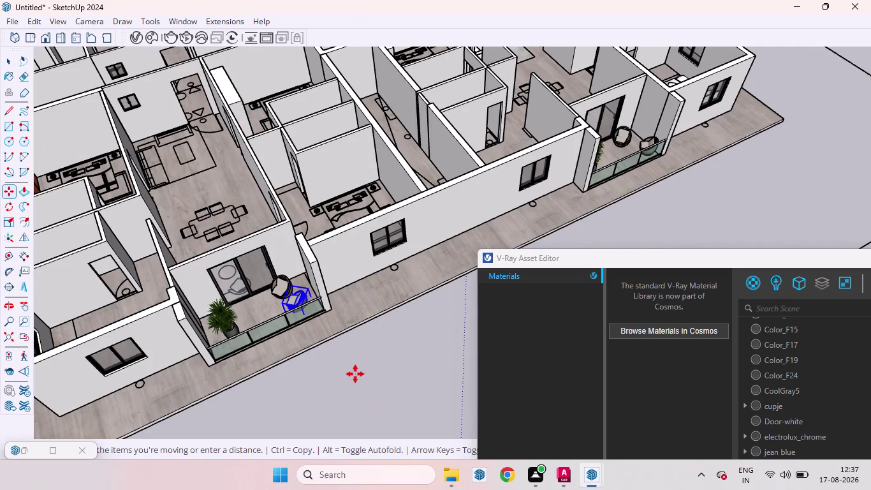
key(Up)
scroll(up, 3)
scroll(down, 3)
scroll(up, 3)
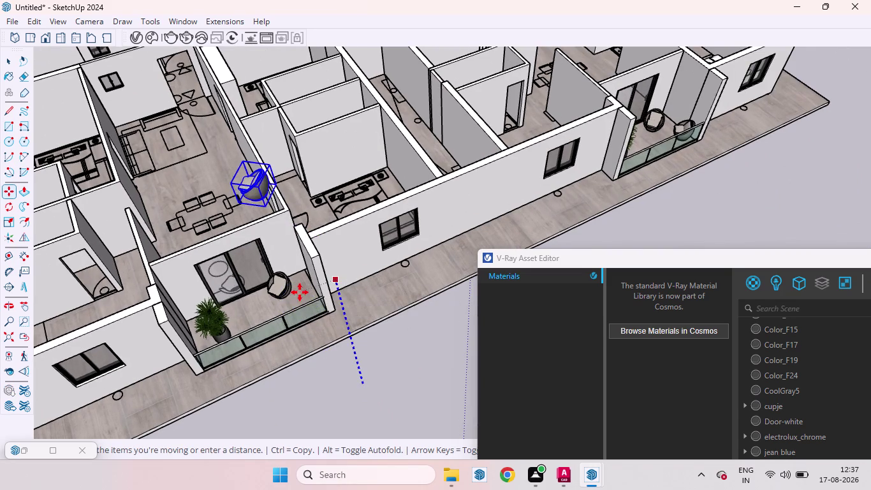
click(307, 321)
key(space)
click(353, 370)
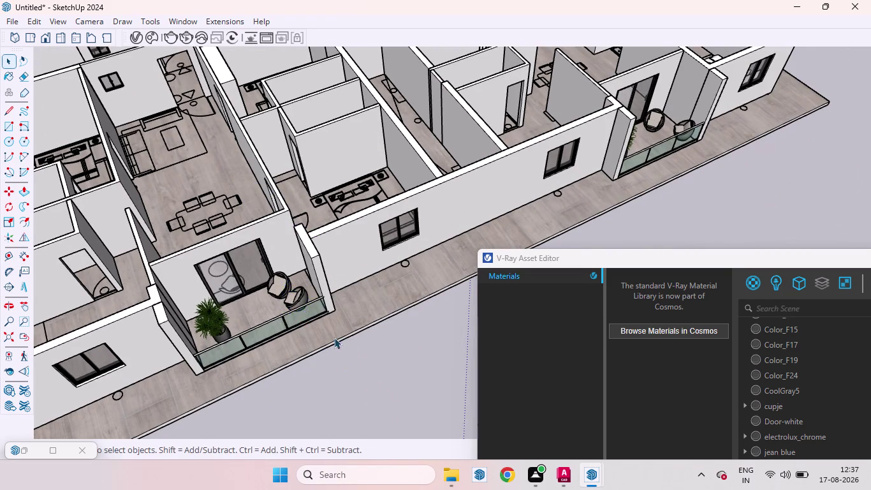
Orbit in to view the balcony chairs from above.
scroll(up, 3)
middle_drag(292, 317, 322, 187)
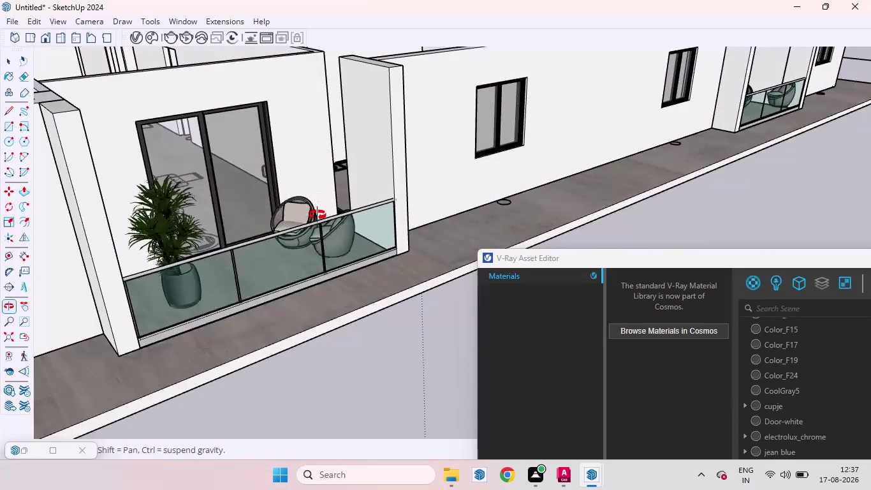
scroll(up, 3)
scroll(down, 3)
scroll(up, 3)
scroll(up, 3)
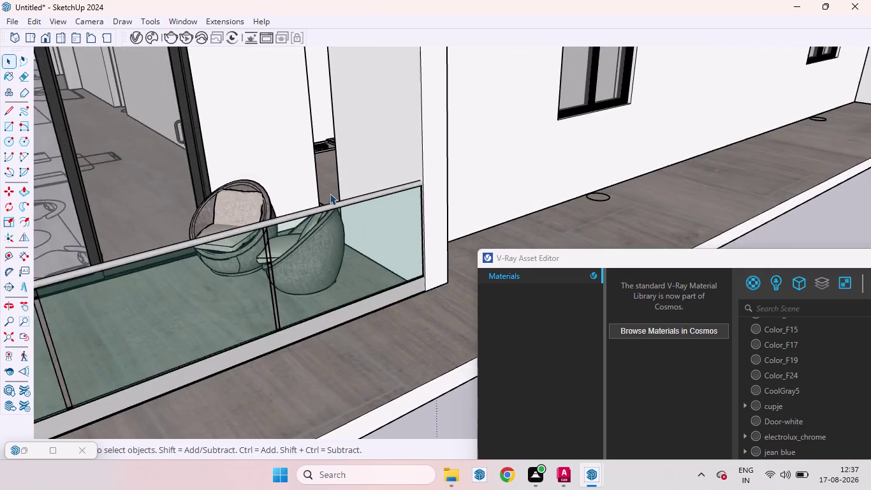
middle_drag(330, 193, 438, 188)
scroll(down, 3)
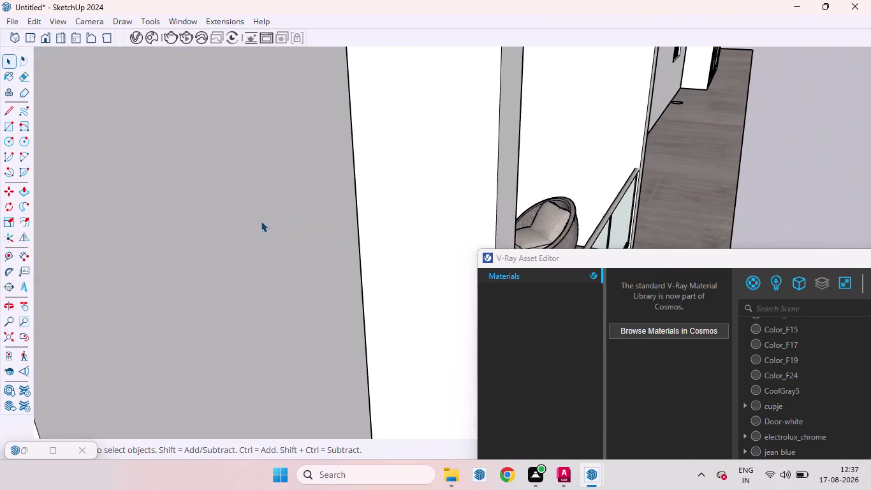
scroll(down, 3)
scroll(up, 3)
scroll(up, 3)
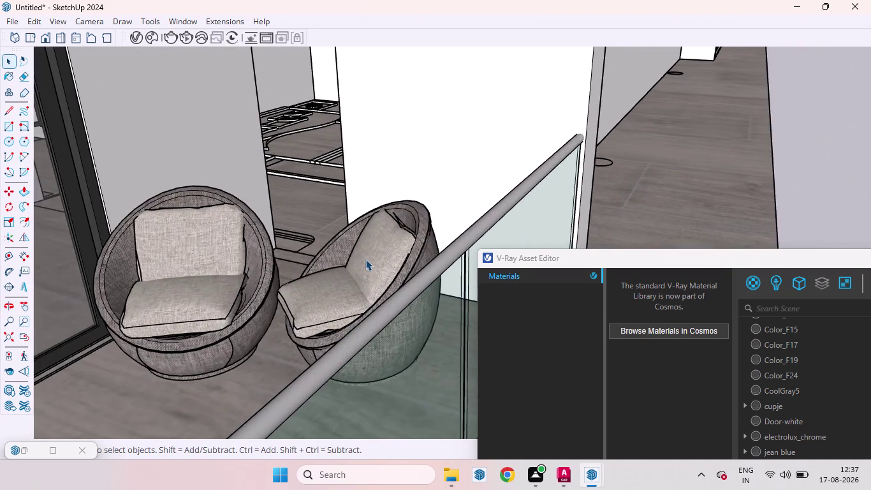
scroll(down, 3)
middle_drag(356, 235, 373, 248)
scroll(up, 3)
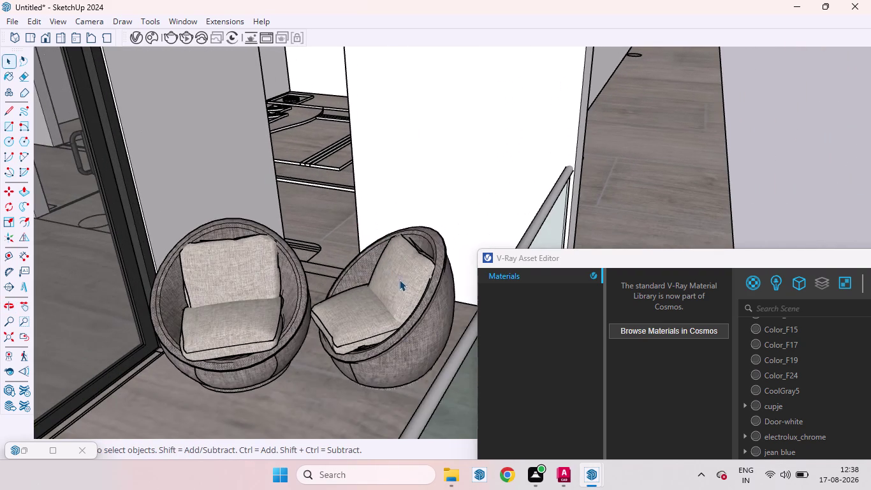
Nudge the second egg chair closer to the first and deselect it.
click(407, 281)
key(m)
click(405, 282)
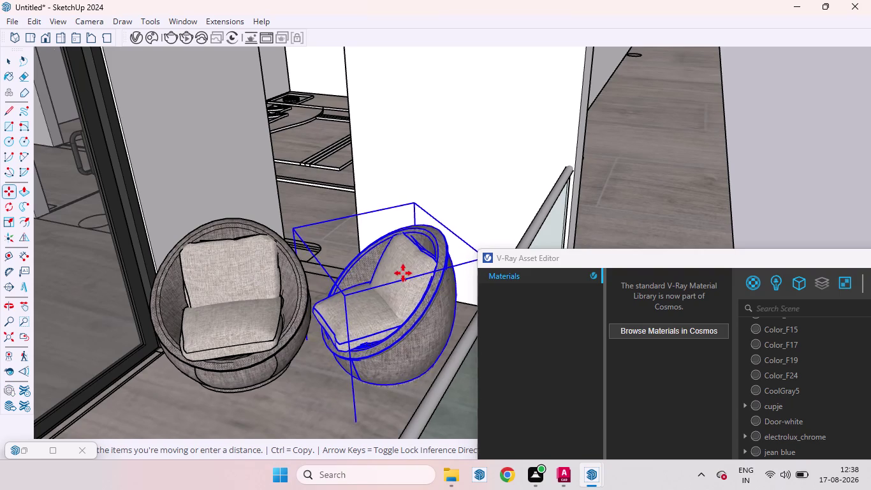
click(404, 263)
scroll(down, 3)
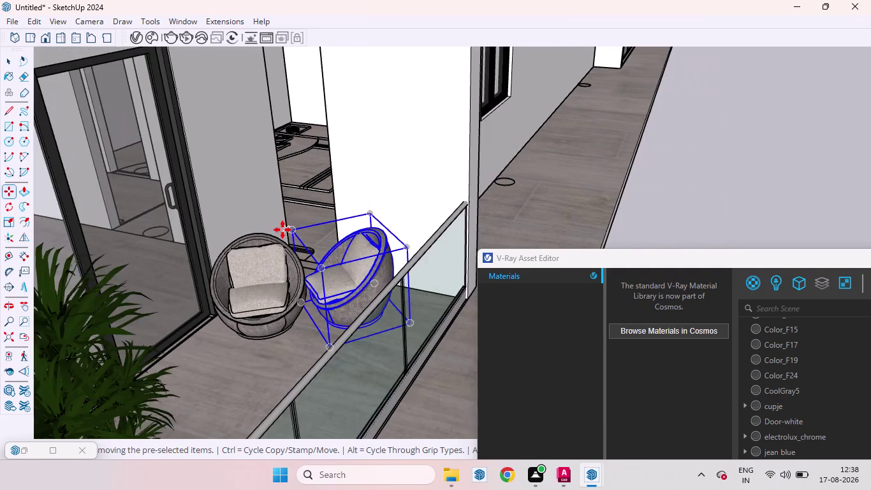
scroll(down, 3)
key(space)
click(540, 225)
Zoom out to the whole floor plan and bring up the toolbar list.
scroll(down, 3)
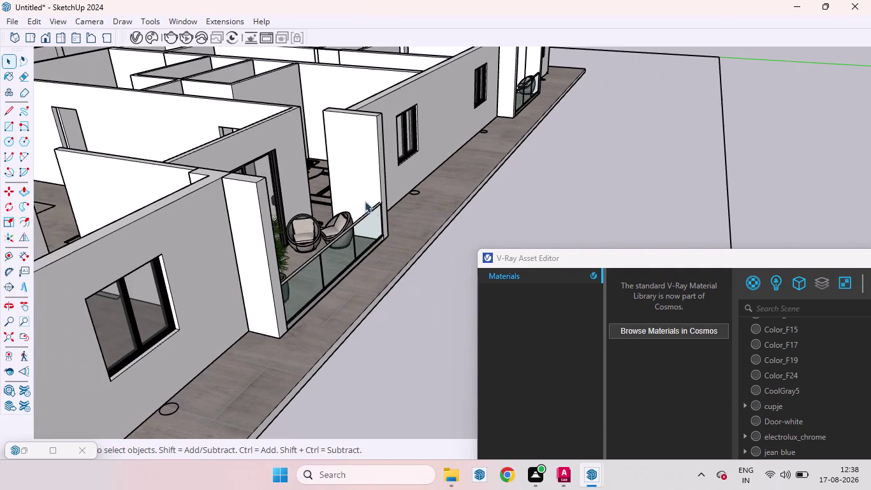
middle_drag(310, 79, 134, 244)
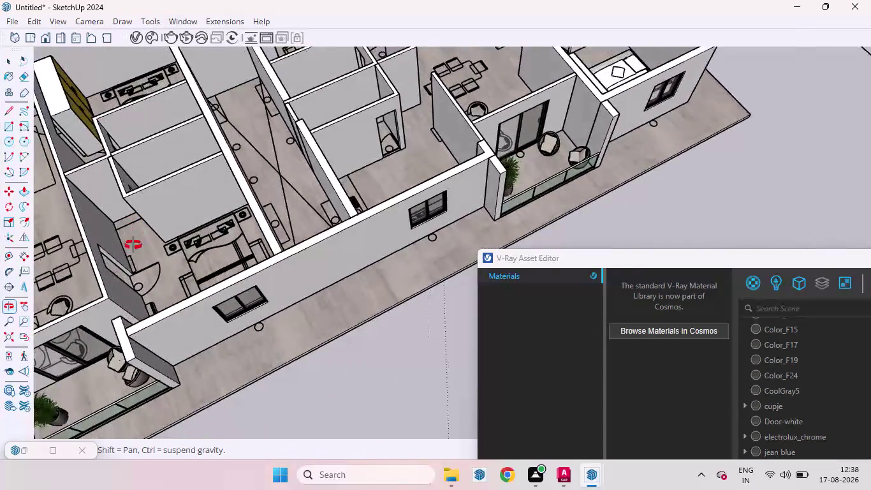
middle_drag(134, 244, 129, 249)
scroll(down, 3)
scroll(up, 3)
scroll(down, 3)
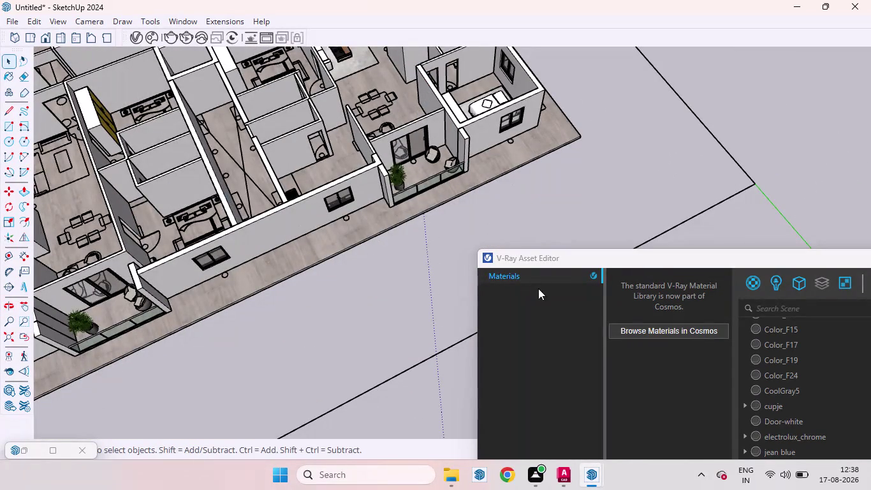
right_click(387, 35)
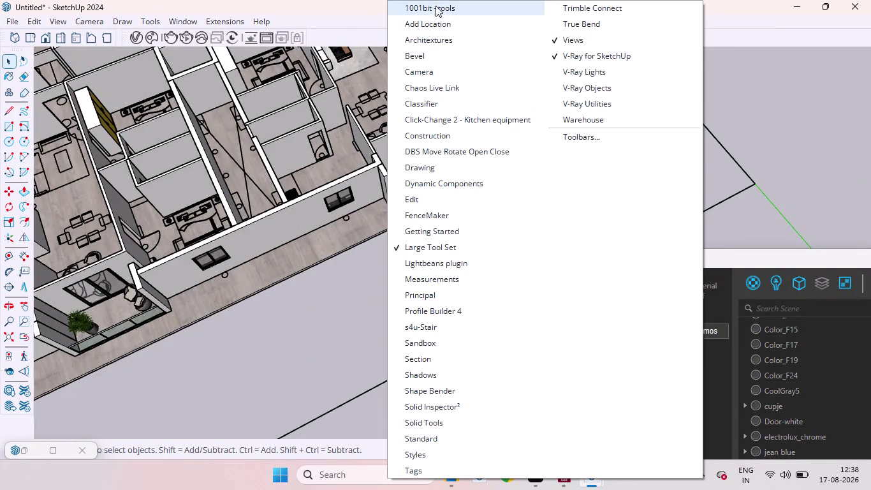
click(435, 4)
click(412, 57)
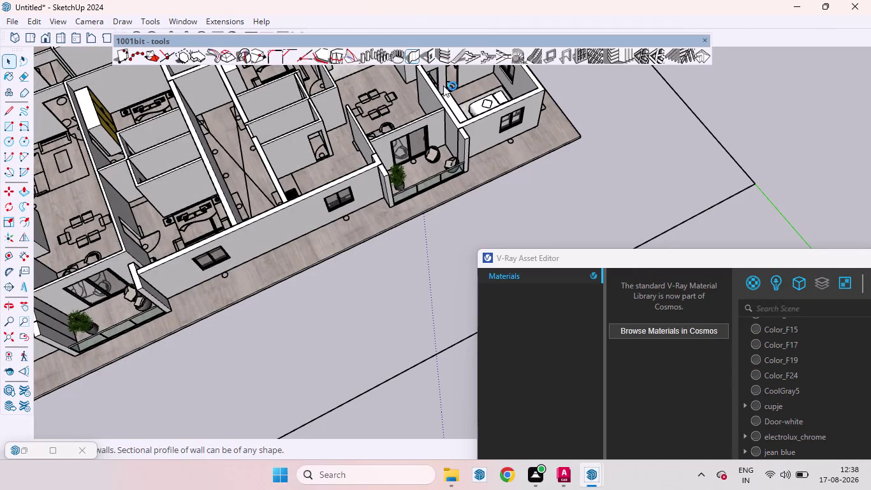
click(105, 350)
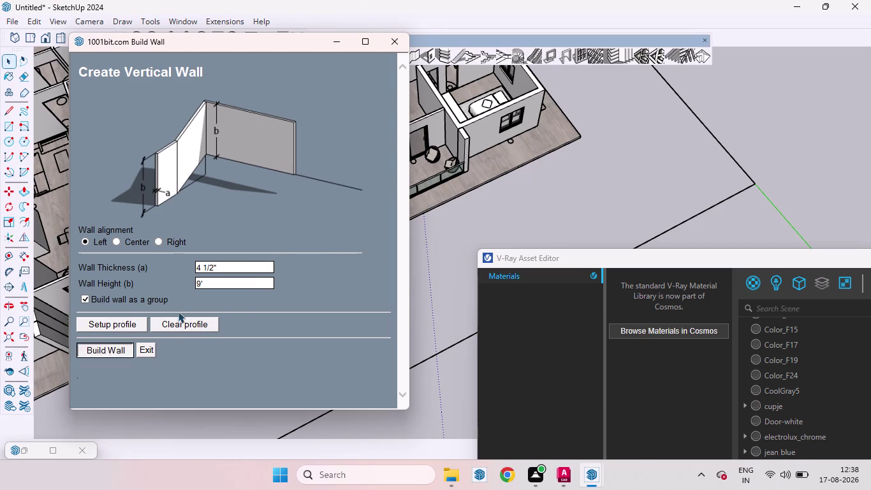
scroll(up, 3)
scroll(down, 3)
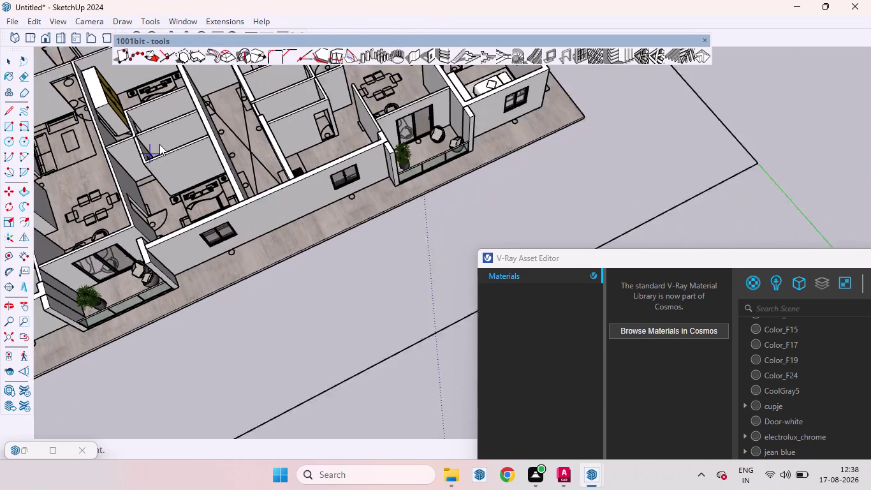
middle_drag(154, 143, 159, 213)
scroll(up, 3)
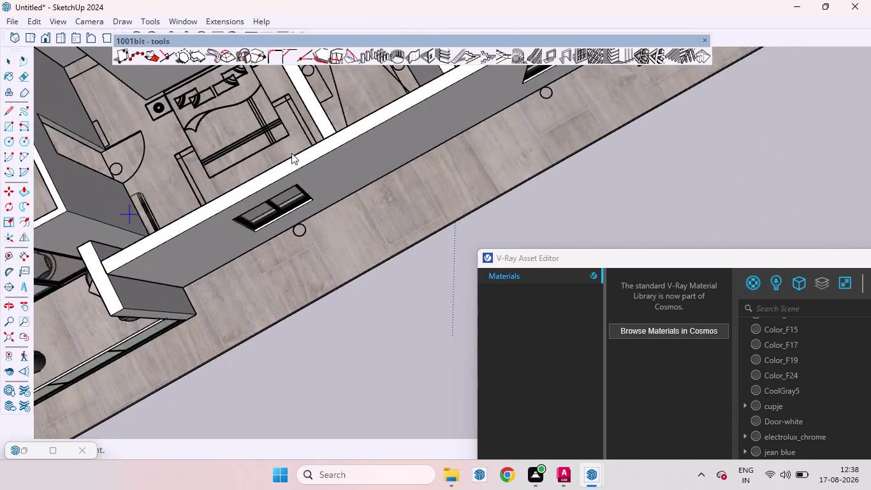
scroll(down, 3)
scroll(up, 3)
scroll(down, 3)
scroll(down, 3)
scroll(up, 3)
scroll(down, 3)
scroll(up, 3)
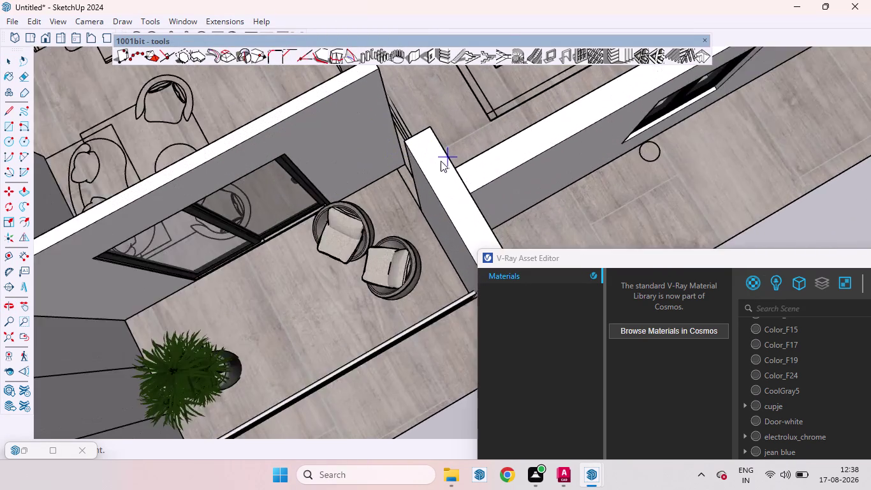
scroll(up, 3)
middle_drag(404, 130, 424, 173)
scroll(up, 3)
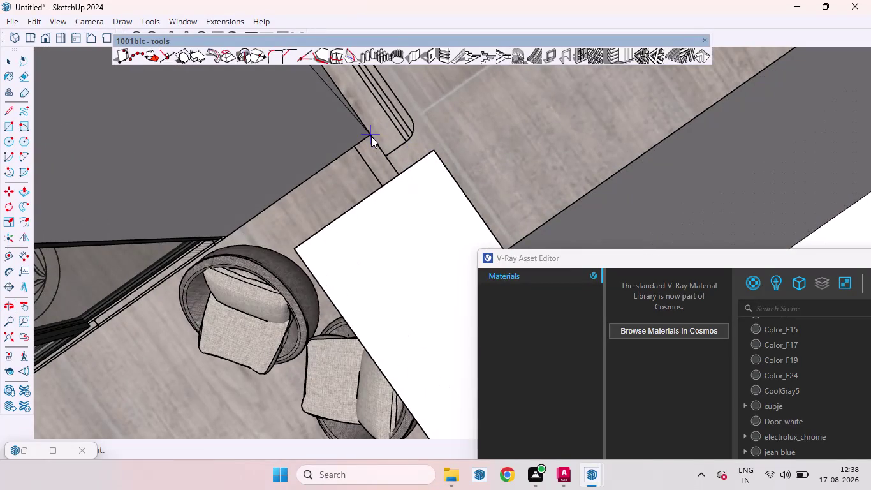
click(371, 136)
scroll(up, 3)
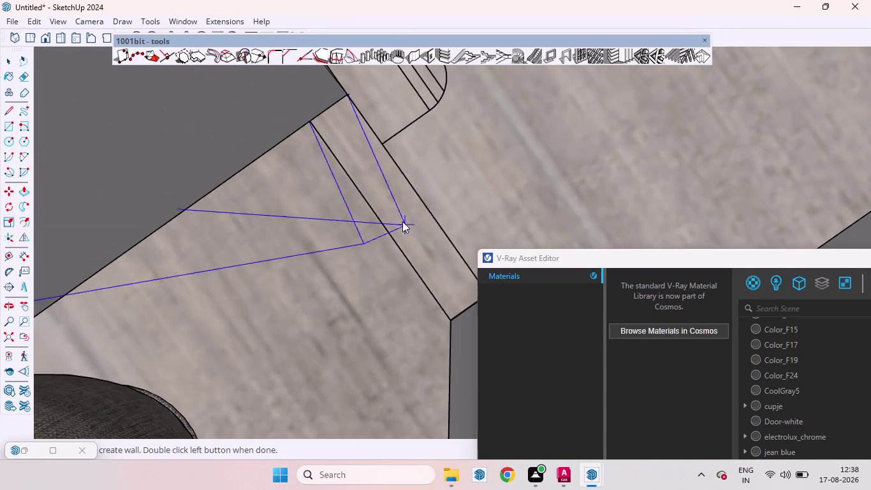
scroll(down, 3)
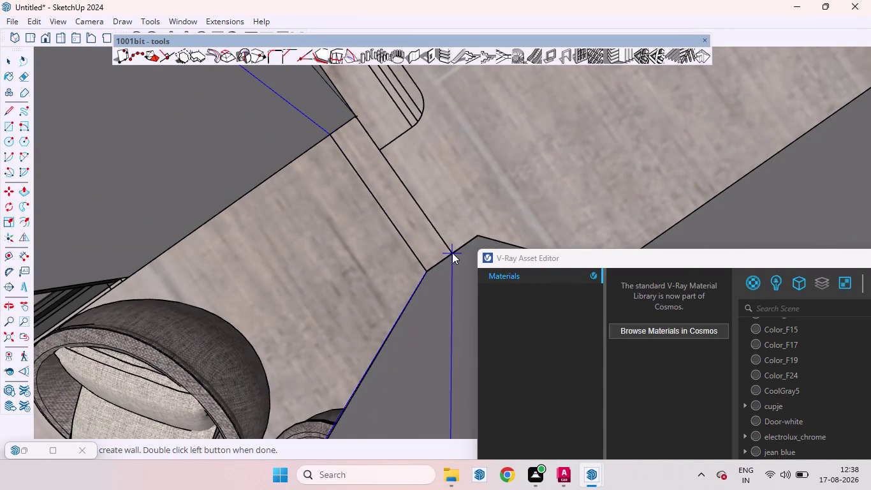
double_click(452, 253)
scroll(down, 3)
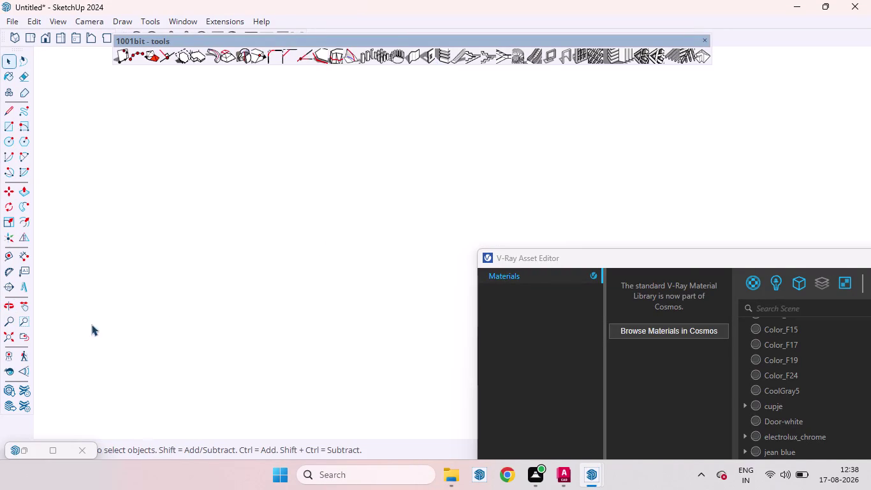
click(6, 335)
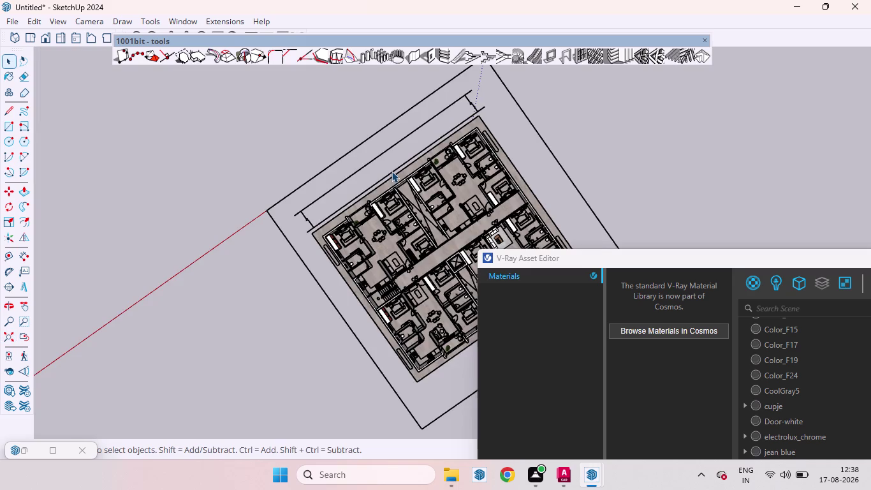
Drag the V-Ray Asset Editor out of the way and close it.
scroll(down, 3)
scroll(up, 3)
middle_drag(399, 248, 387, 167)
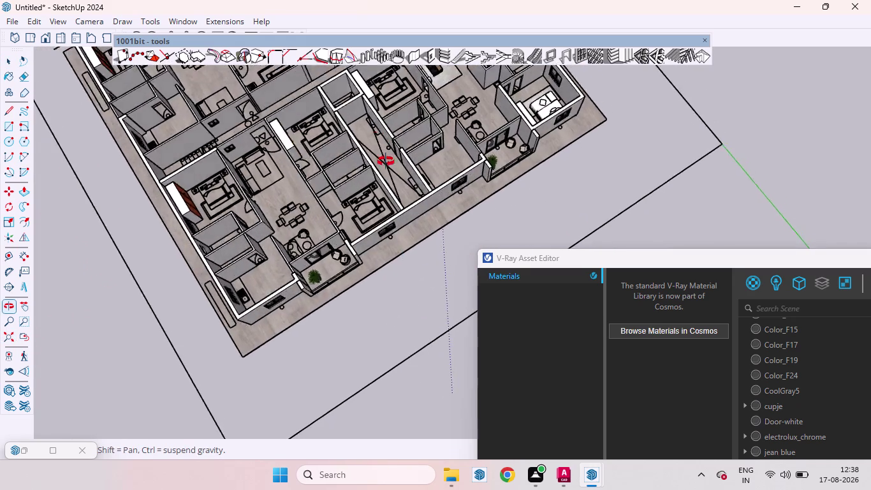
middle_drag(387, 167, 356, 59)
scroll(up, 3)
scroll(down, 3)
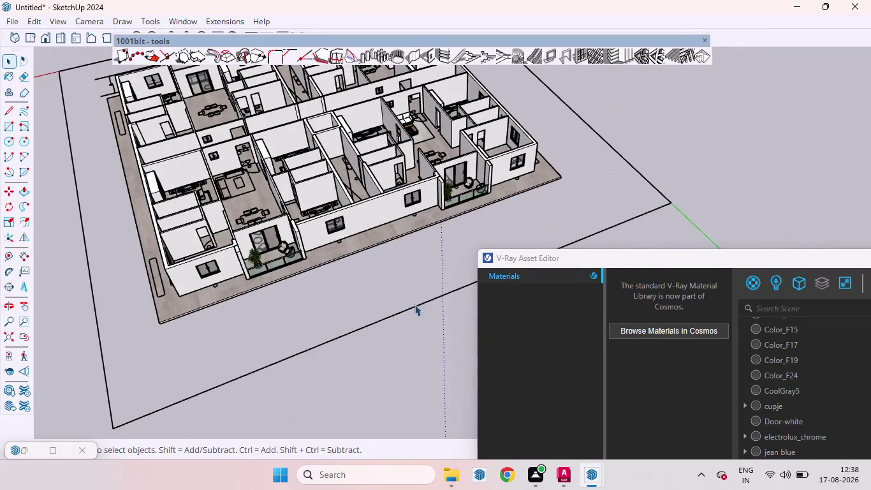
scroll(down, 3)
drag(557, 261, 350, 235)
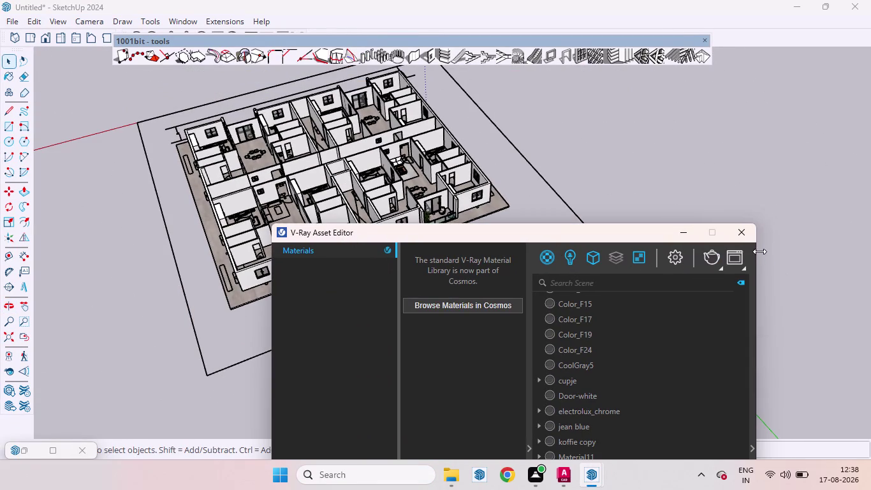
click(740, 234)
Orbit to a top-down view centred on the lower-right bedroom.
scroll(down, 3)
scroll(up, 3)
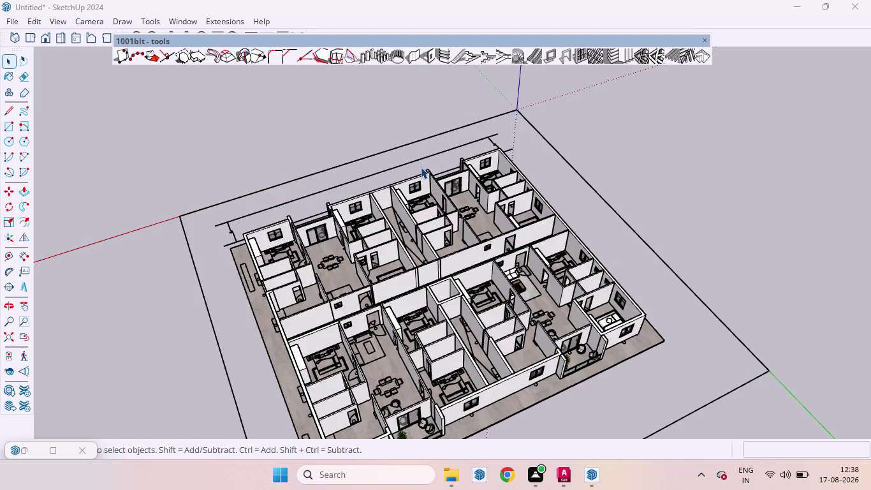
middle_drag(442, 219, 353, 276)
scroll(up, 3)
scroll(down, 3)
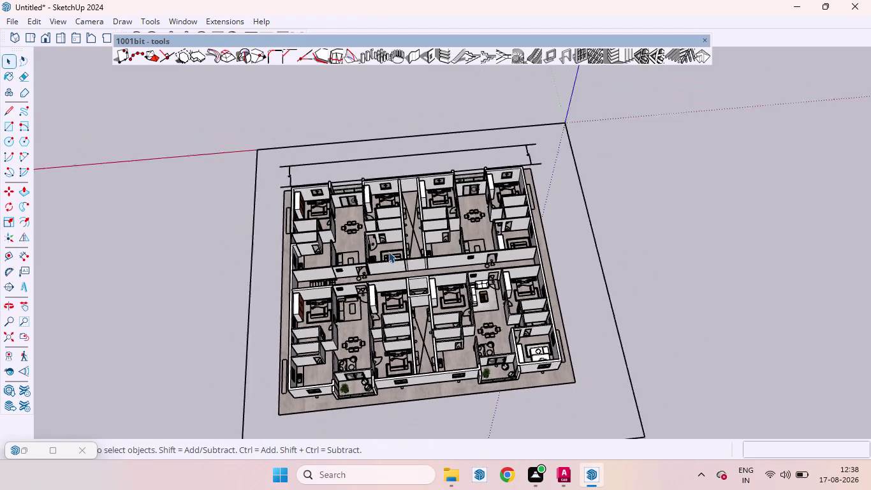
scroll(down, 3)
scroll(up, 3)
middle_drag(497, 326, 499, 376)
scroll(up, 3)
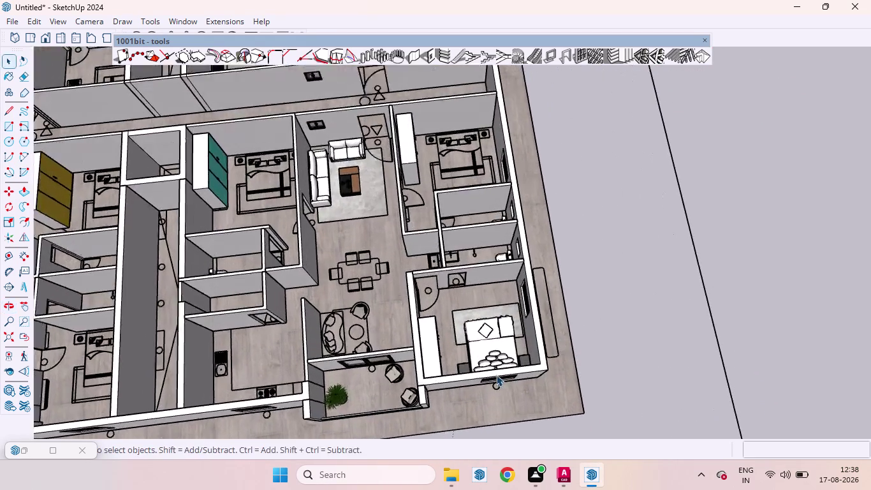
scroll(up, 3)
middle_drag(500, 351, 504, 385)
Select the lower-right bedroom's bed, both nightstands and the rug.
scroll(up, 3)
click(496, 305)
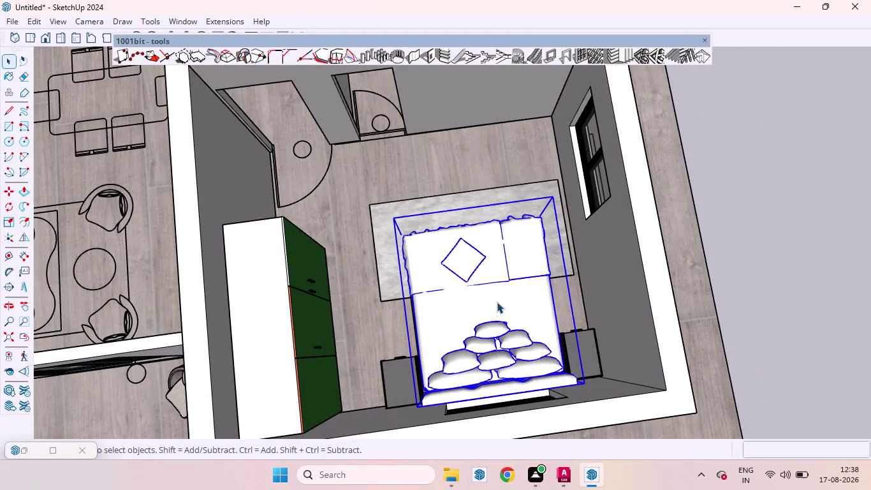
click(398, 382)
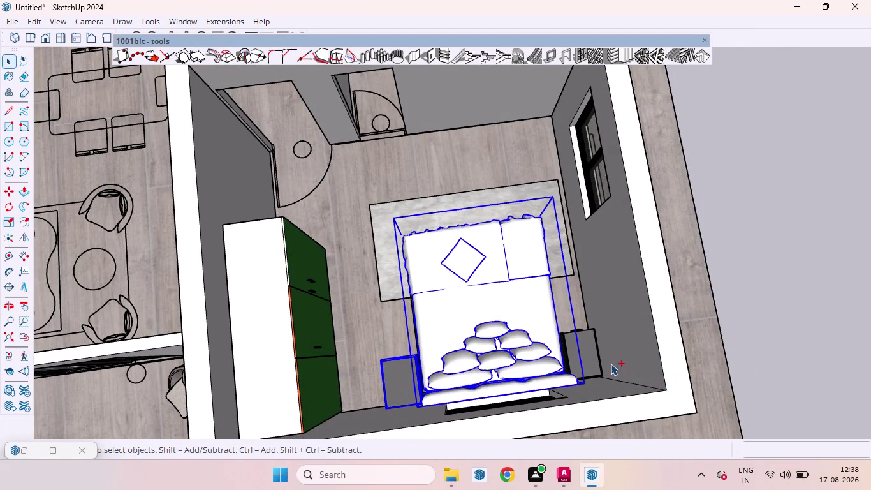
click(595, 355)
click(387, 214)
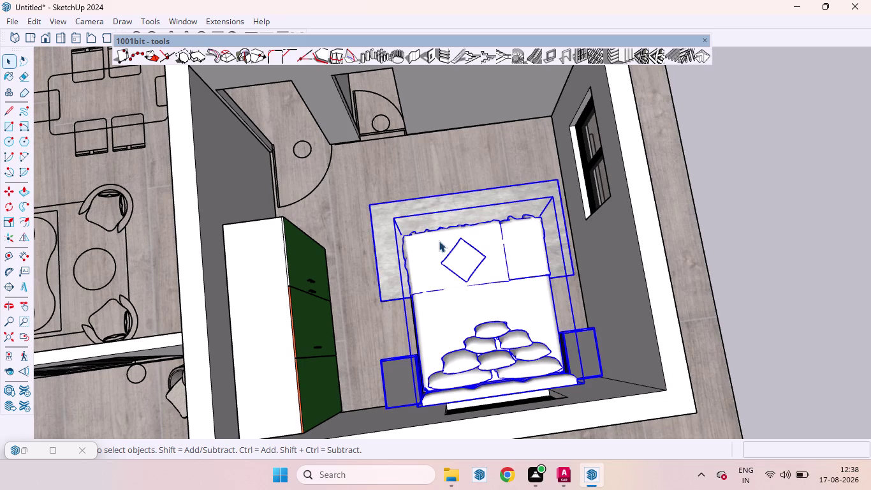
Copy the bed set up into the upper bedroom.
scroll(down, 3)
scroll(down, 3)
key(m)
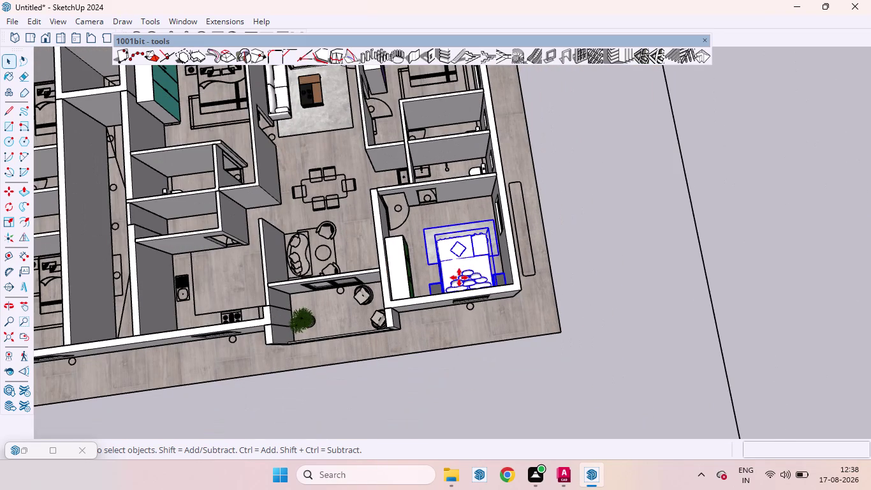
click(456, 240)
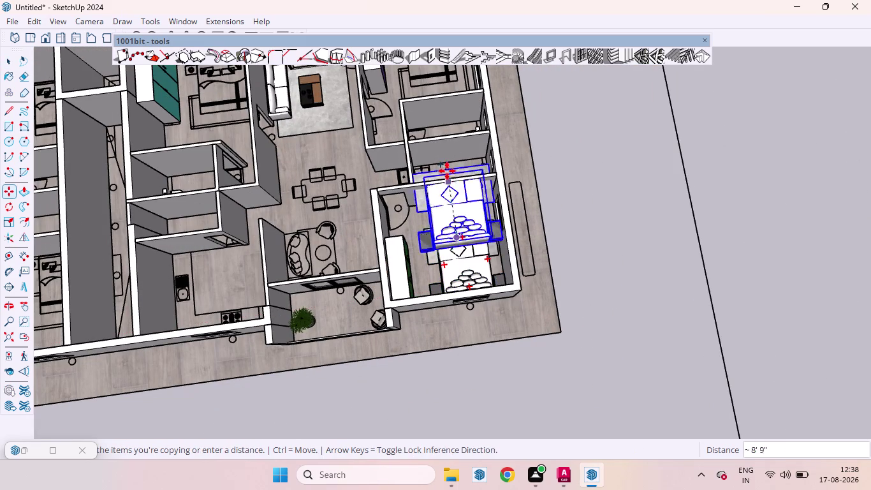
scroll(down, 3)
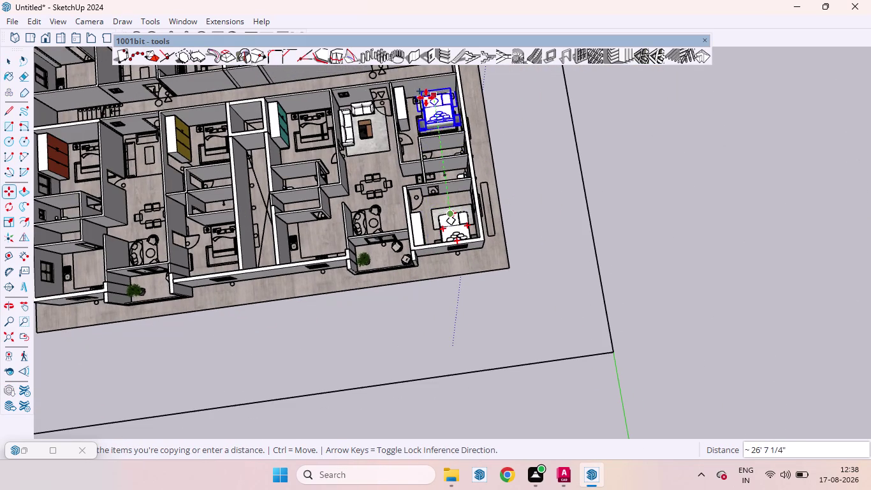
scroll(up, 3)
scroll(up, 3)
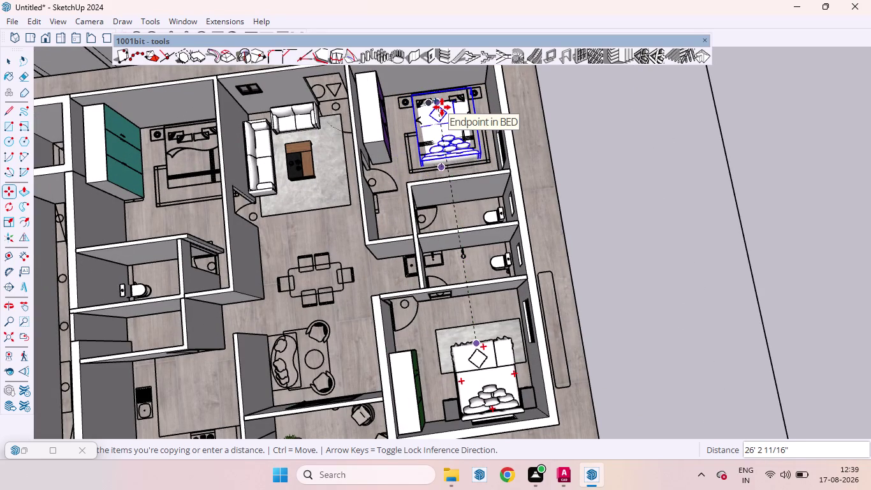
key(Left)
click(442, 107)
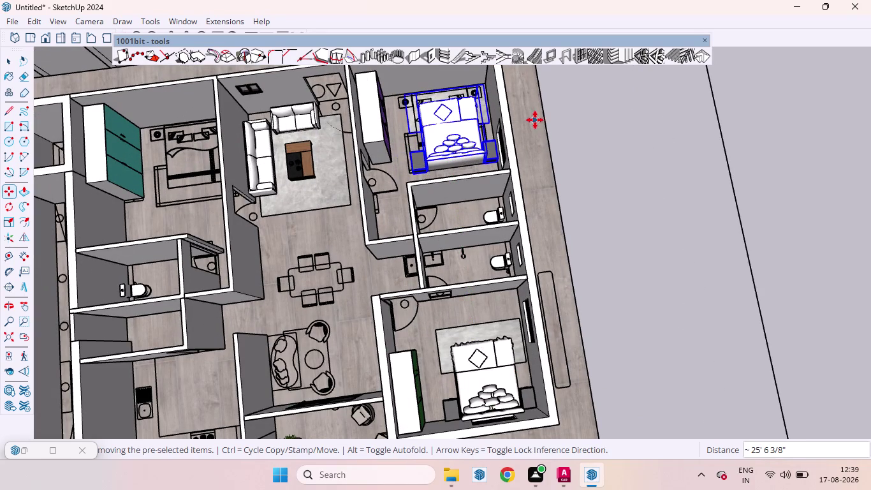
Flip the copied bed set, switching to the other flip plane.
click(26, 238)
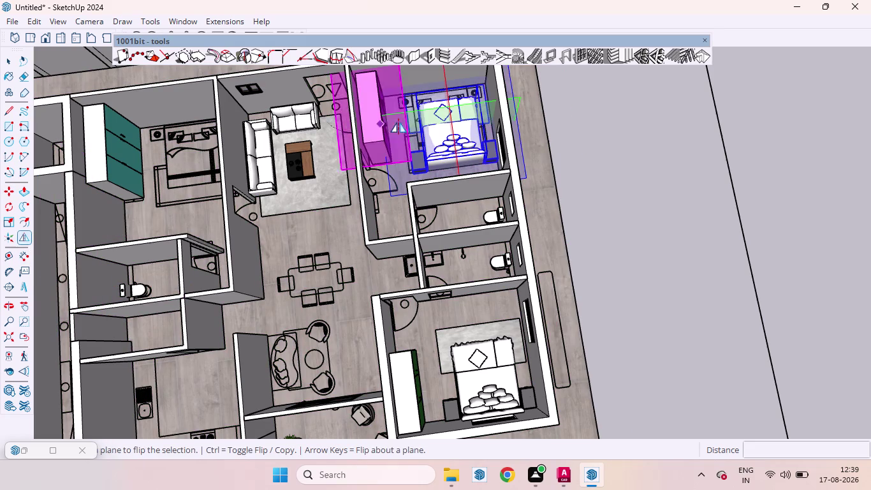
click(519, 103)
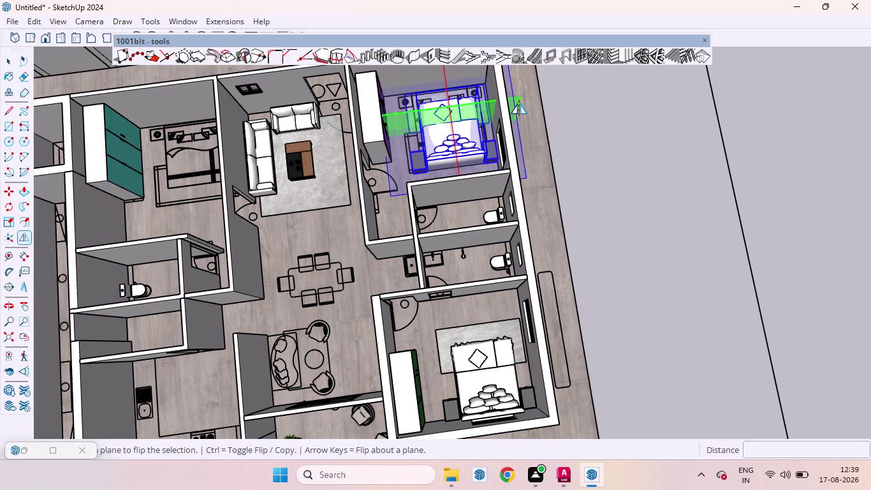
key(space)
click(592, 145)
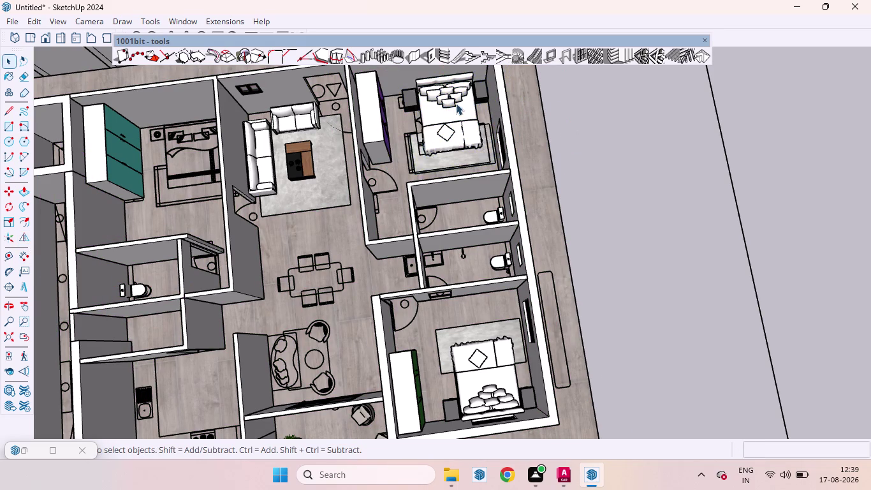
scroll(up, 3)
scroll(up, 3)
scroll(up, 3)
middle_drag(449, 209, 489, 157)
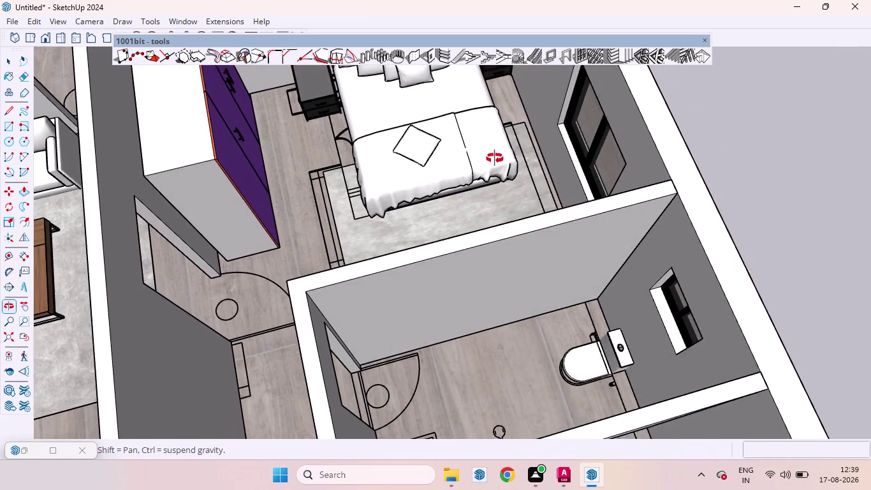
middle_drag(489, 156, 495, 159)
scroll(up, 3)
scroll(down, 3)
scroll(down, 3)
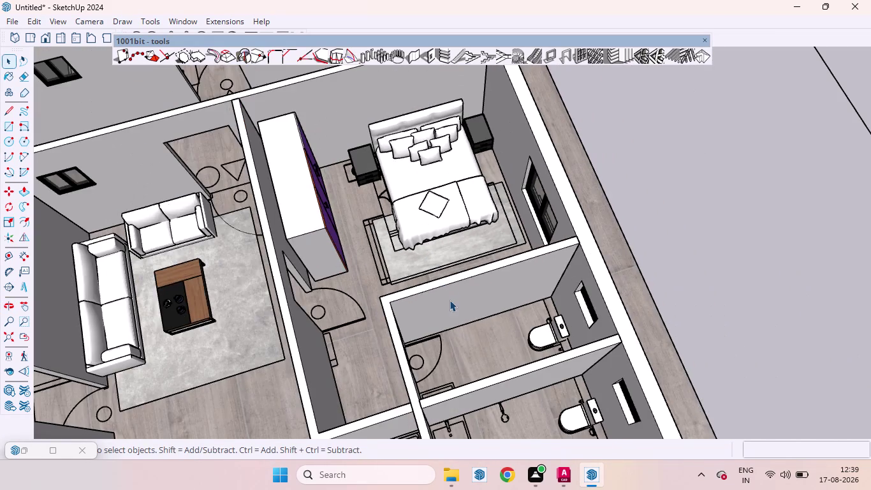
scroll(up, 3)
click(430, 207)
click(335, 175)
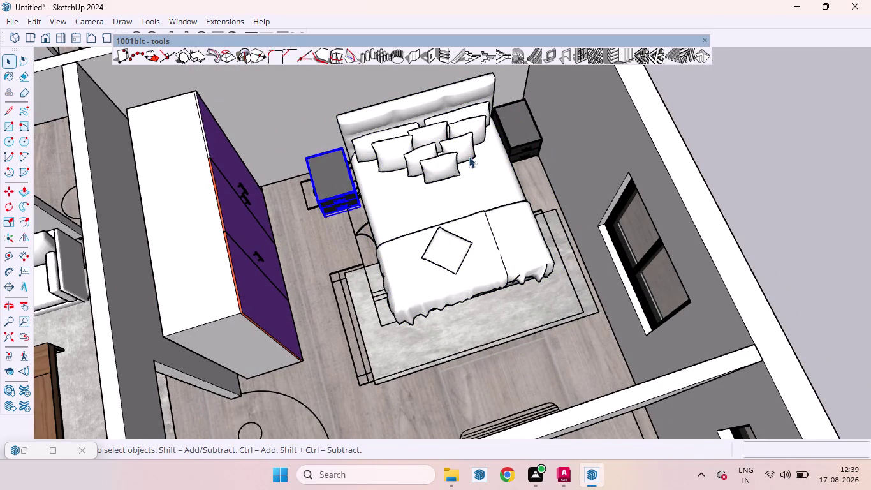
click(518, 123)
scroll(up, 3)
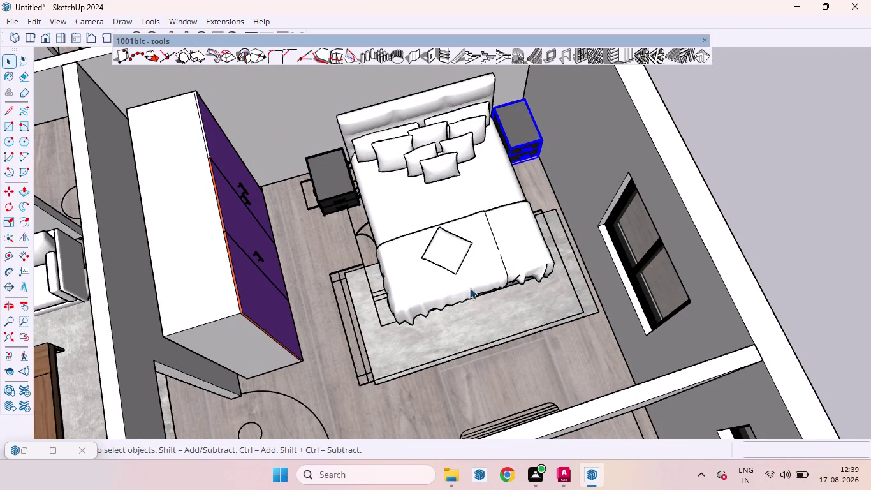
scroll(up, 3)
middle_drag(472, 300, 415, 245)
scroll(up, 3)
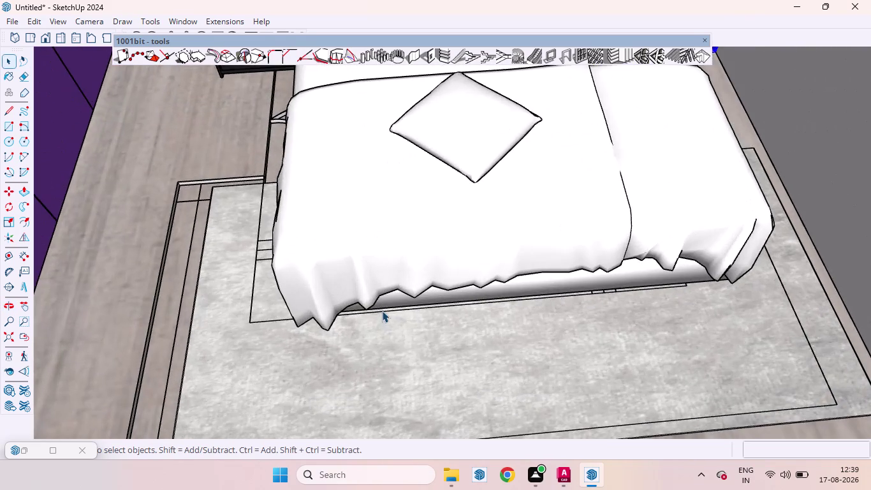
scroll(down, 3)
scroll(down, 3)
click(663, 228)
scroll(up, 3)
middle_drag(374, 190, 394, 141)
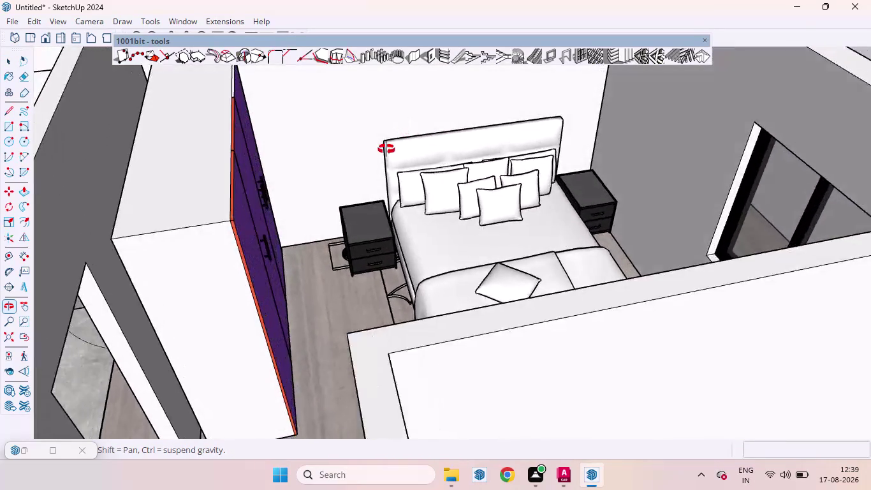
middle_drag(394, 140, 383, 157)
scroll(up, 3)
click(389, 299)
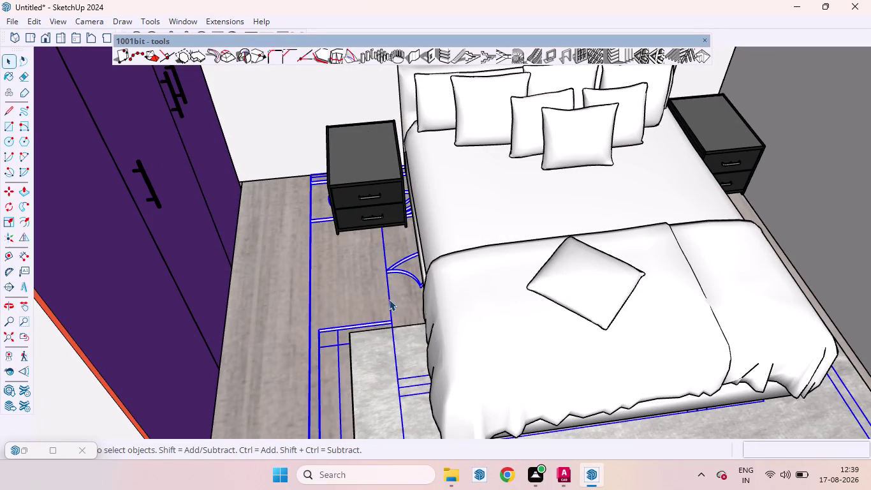
key(Delete)
scroll(down, 3)
scroll(up, 3)
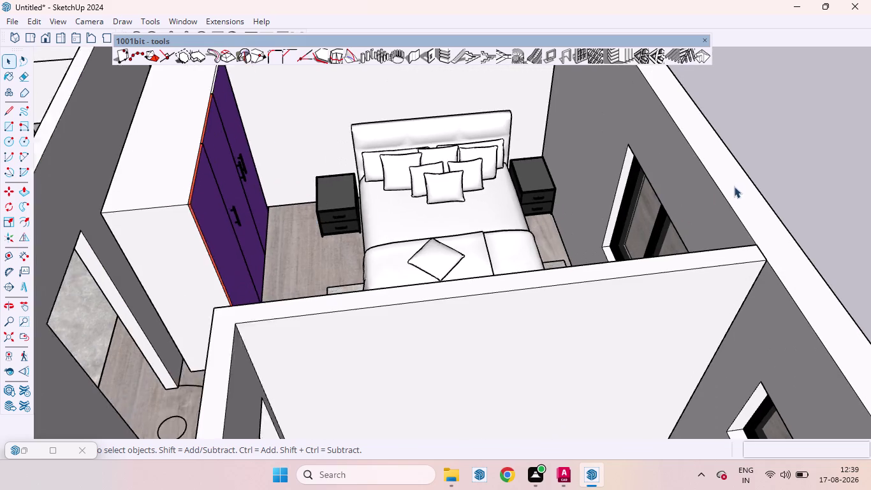
scroll(down, 3)
scroll(up, 3)
middle_drag(640, 210, 623, 236)
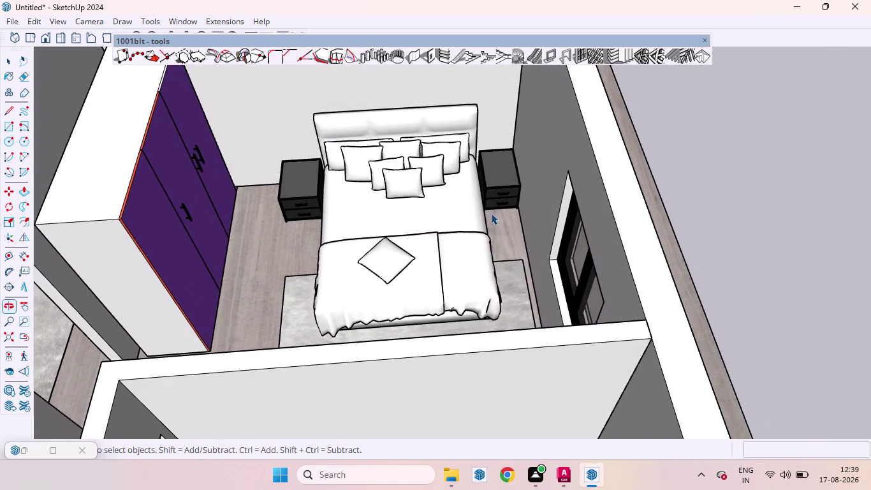
scroll(down, 3)
scroll(down, 3)
scroll(up, 3)
middle_drag(521, 313, 524, 316)
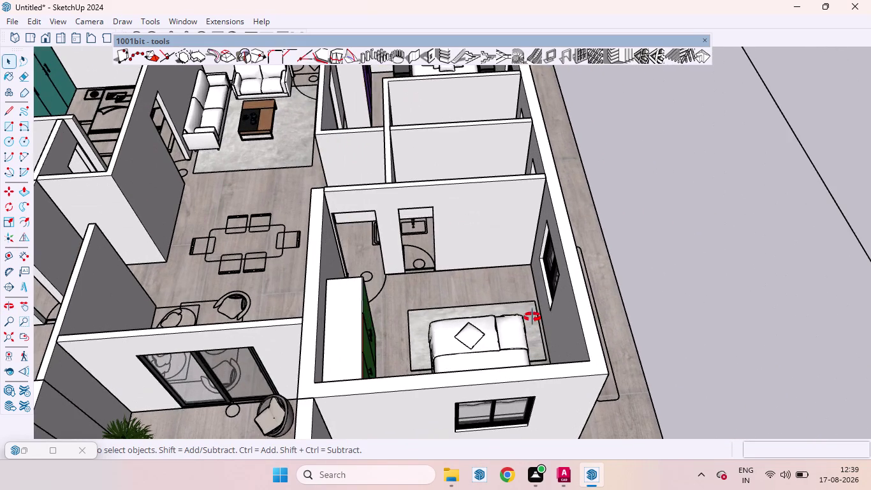
middle_drag(525, 315, 639, 366)
scroll(up, 3)
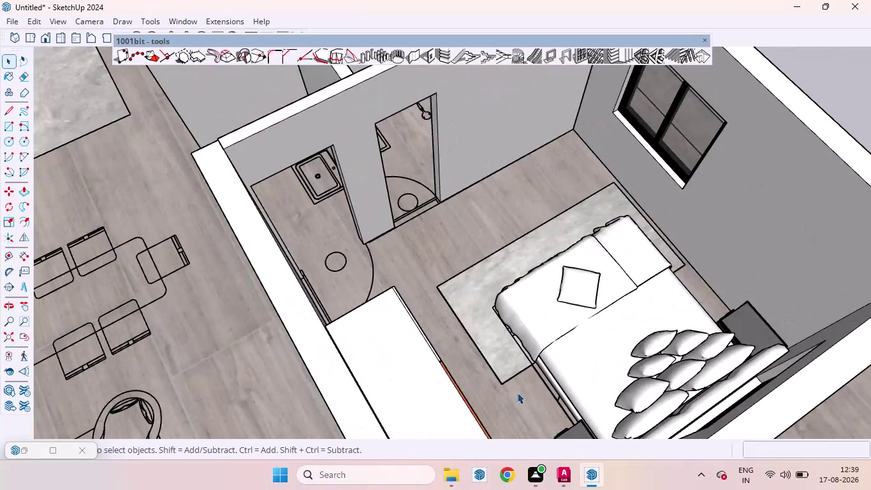
scroll(up, 3)
middle_drag(555, 397, 566, 375)
scroll(up, 3)
click(567, 375)
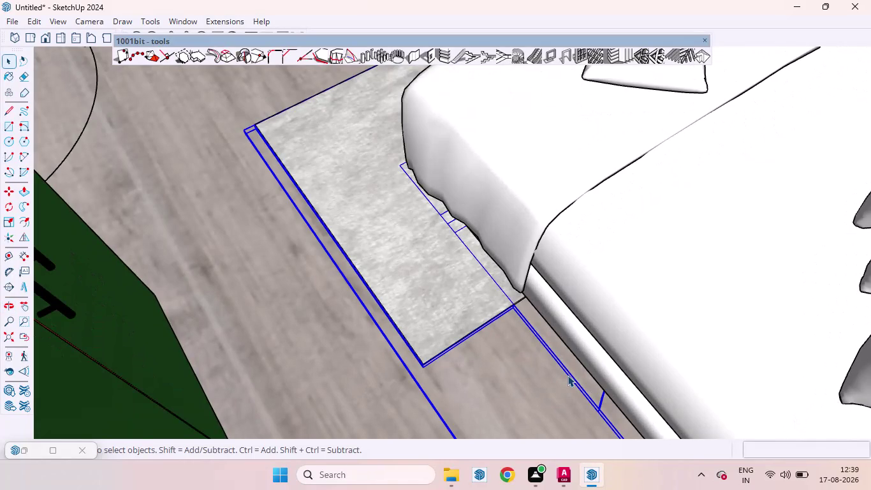
key(Delete)
scroll(down, 3)
scroll(down, 3)
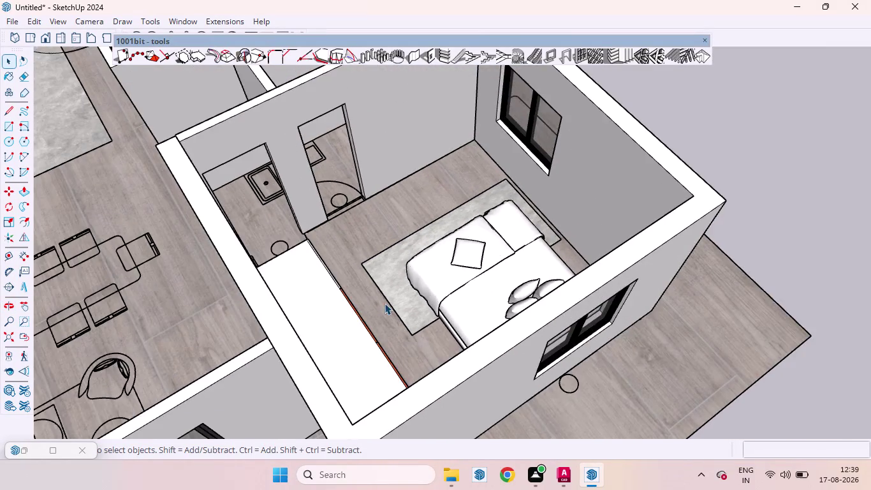
scroll(down, 3)
scroll(down, 3)
middle_drag(397, 214, 373, 214)
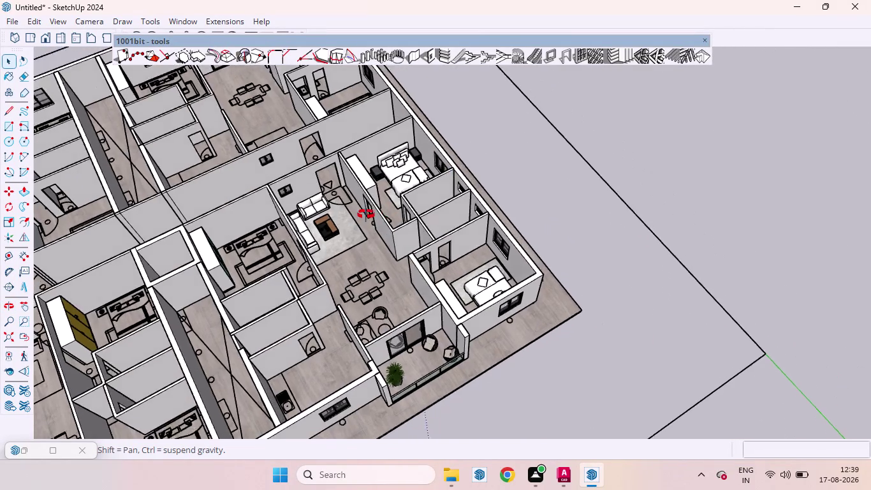
middle_drag(373, 213, 255, 267)
scroll(up, 3)
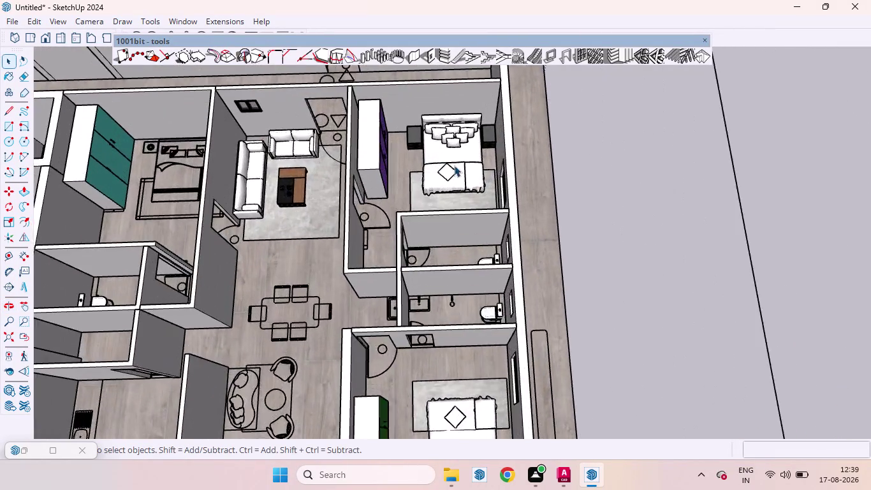
scroll(up, 3)
scroll(down, 3)
scroll(down, 3)
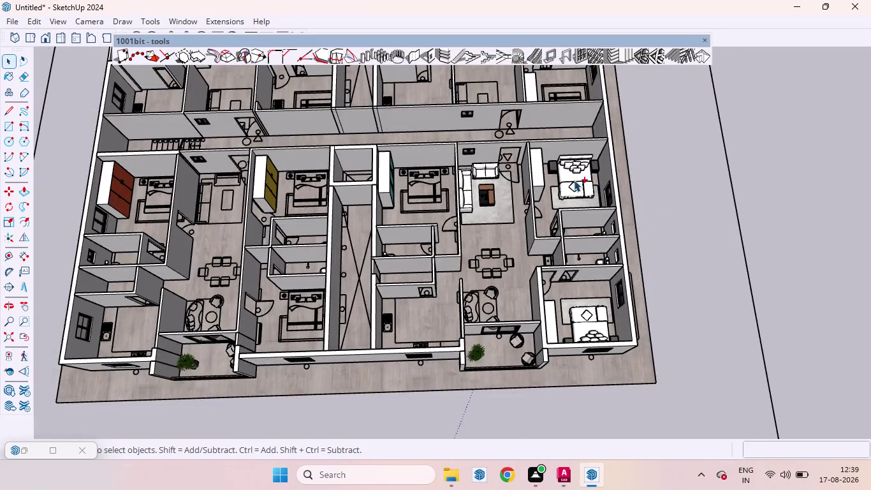
scroll(up, 3)
click(573, 180)
Add both nightstands and the rug to the bed selection.
click(533, 151)
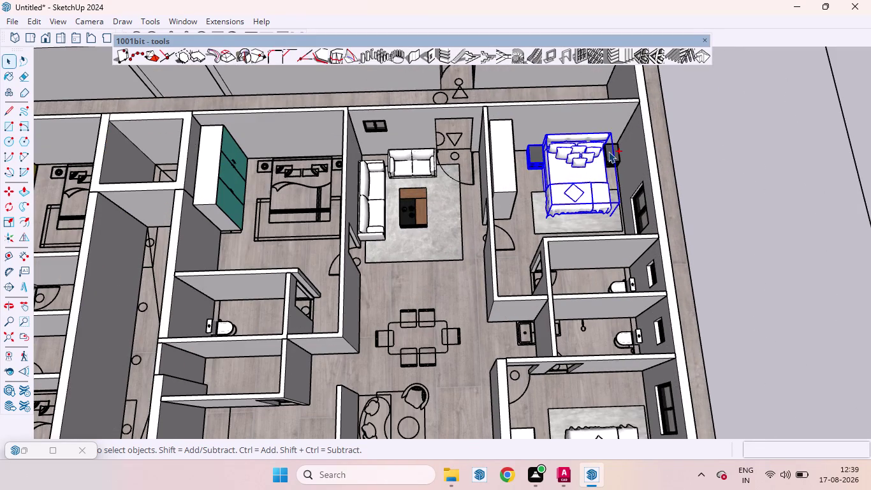
click(609, 151)
click(555, 210)
click(550, 223)
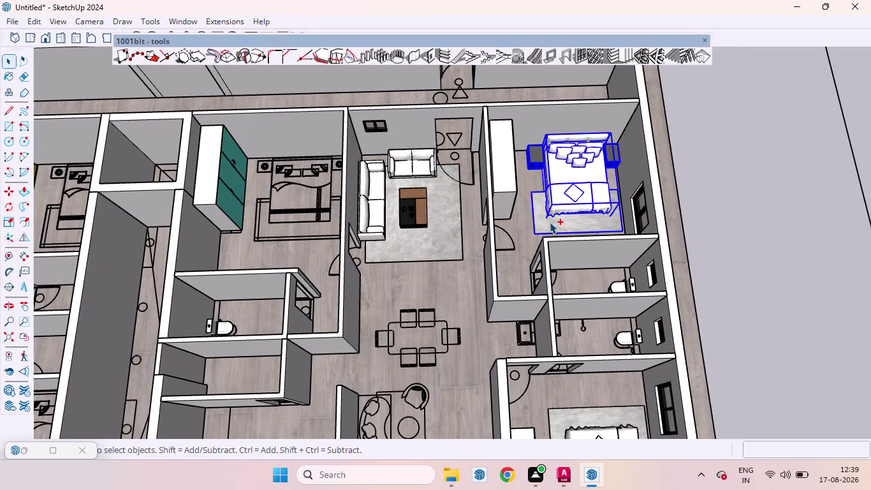
Copy the bed set into the left bedroom, repeated three times (*3).
key(m)
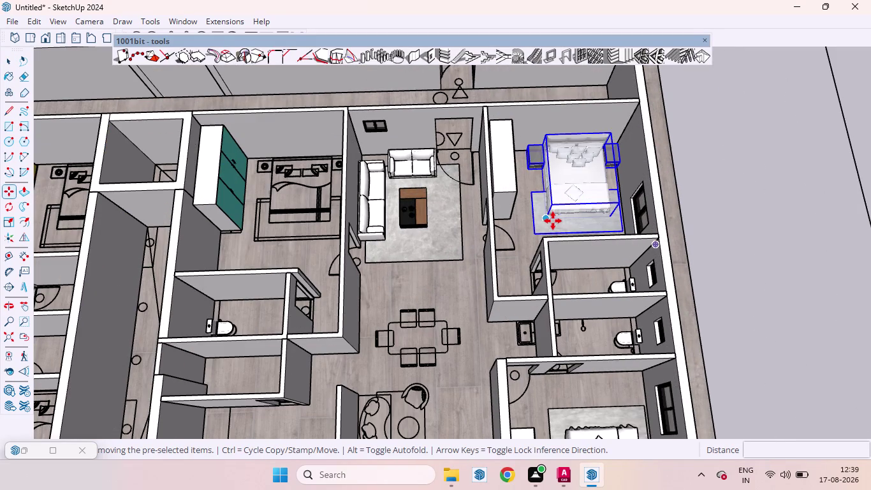
click(553, 221)
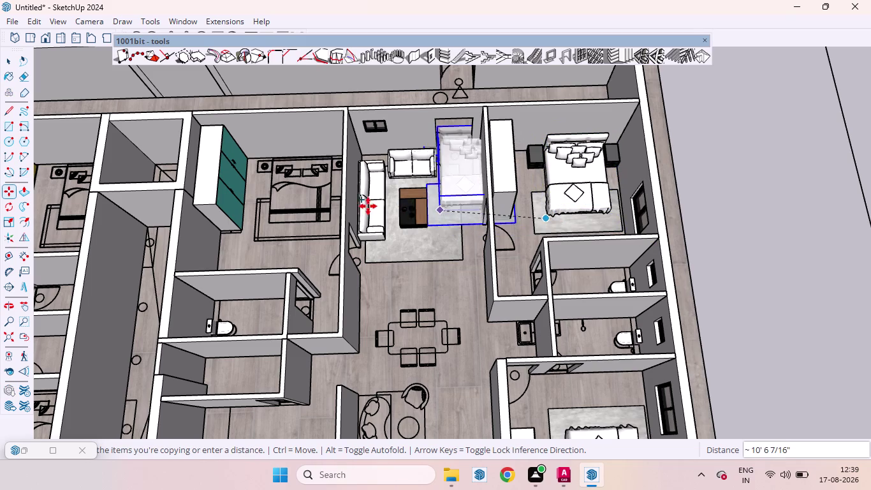
key(Right)
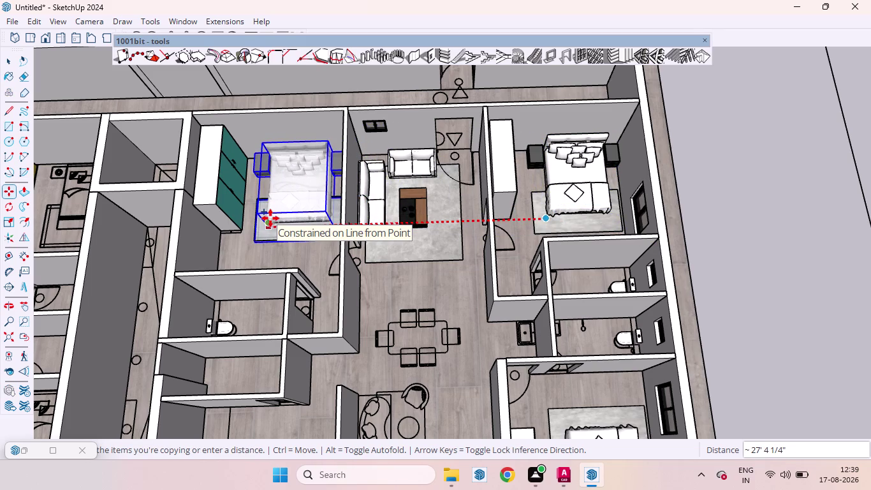
click(270, 218)
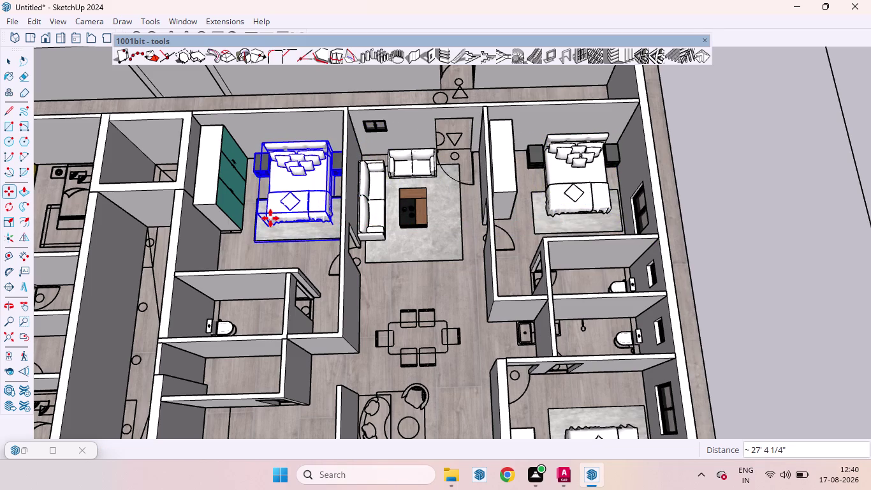
key(shift+asterisk)
key(3)
key(Return)
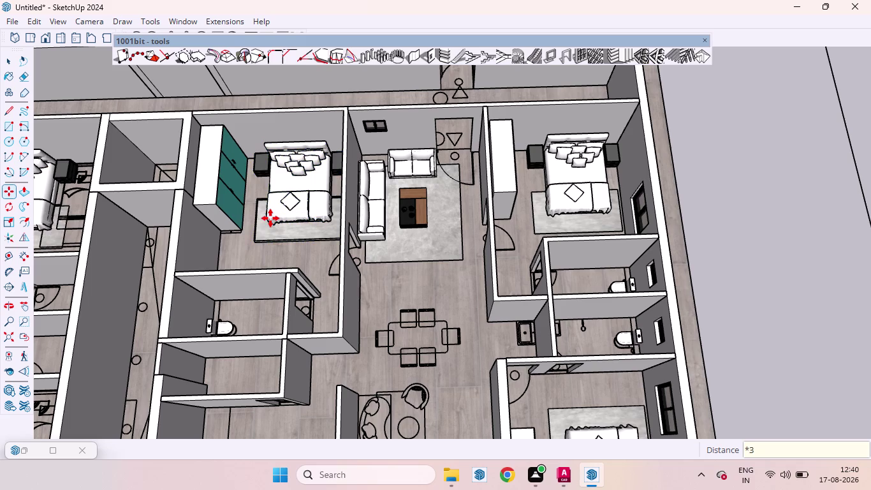
Clear the selection, undo the last change, and select the right bedroom's bed.
scroll(down, 3)
scroll(down, 3)
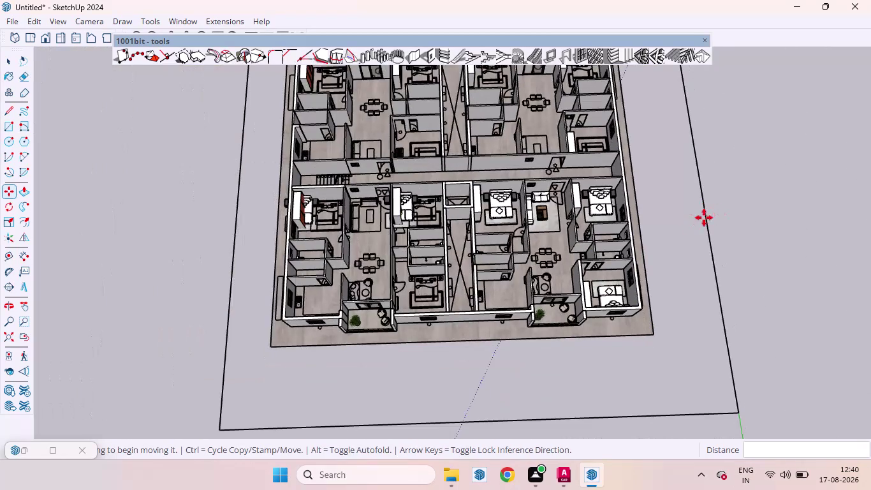
key(space)
click(712, 223)
scroll(up, 3)
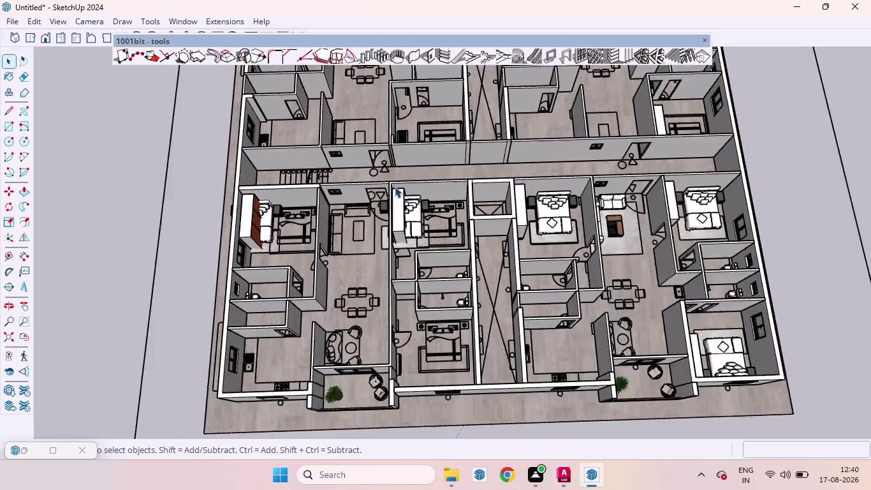
scroll(up, 3)
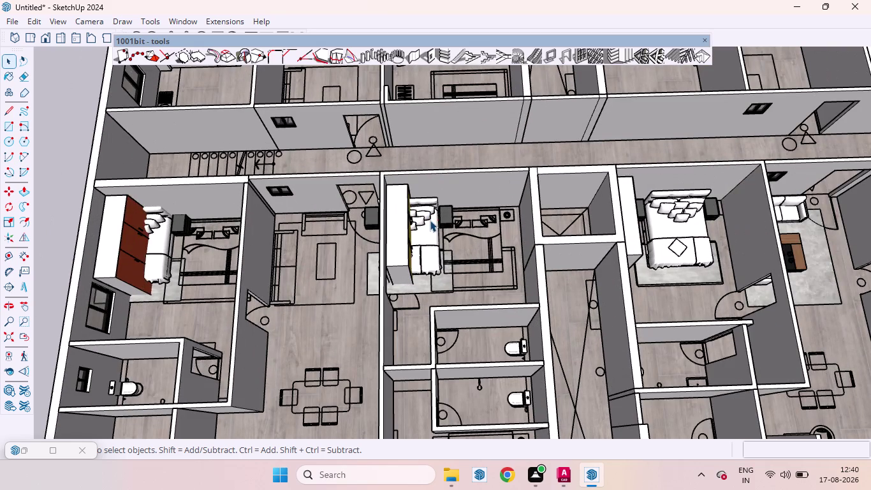
key(ctrl+z)
scroll(down, 3)
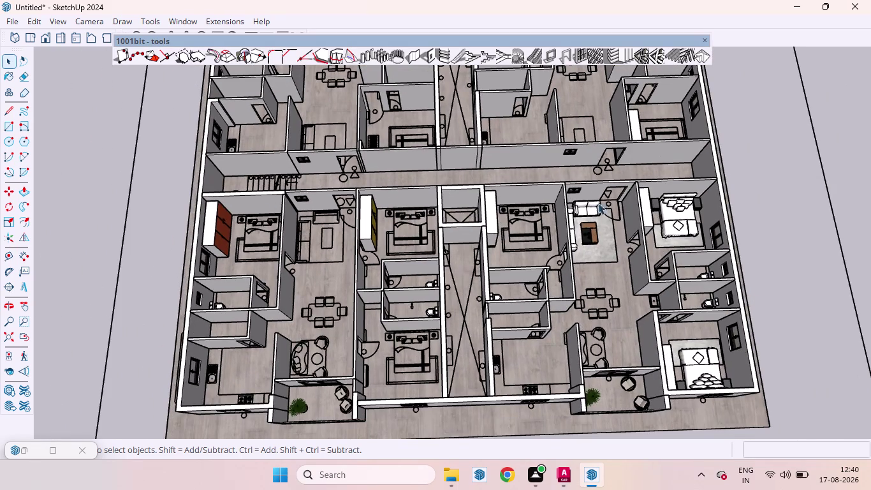
scroll(up, 3)
click(648, 203)
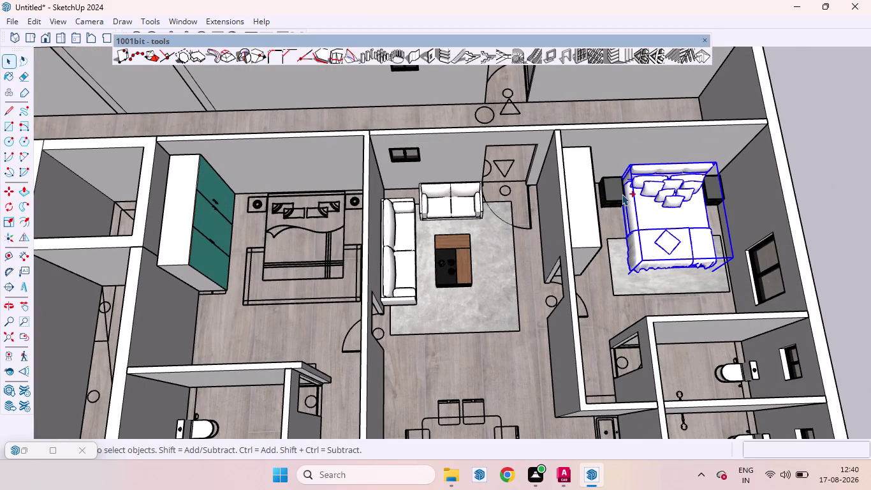
Copy the bed with both nightstands and the rug into the left bedroom.
click(621, 193)
click(718, 194)
click(651, 278)
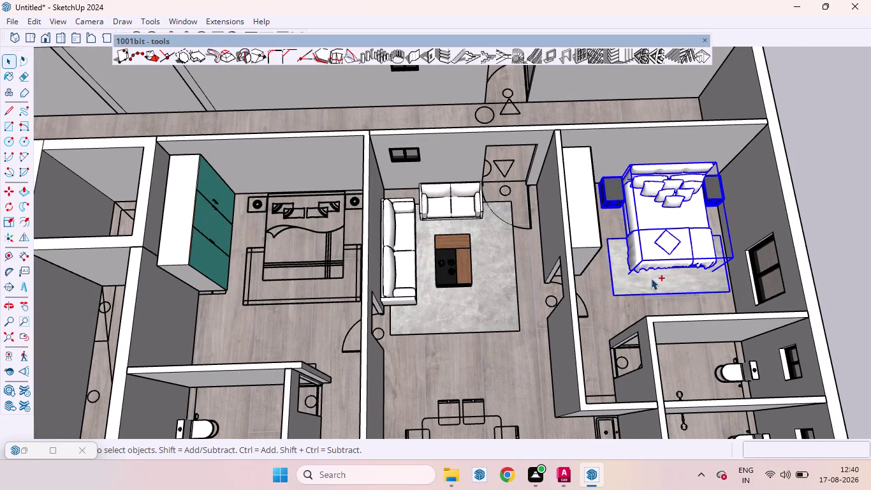
key(m)
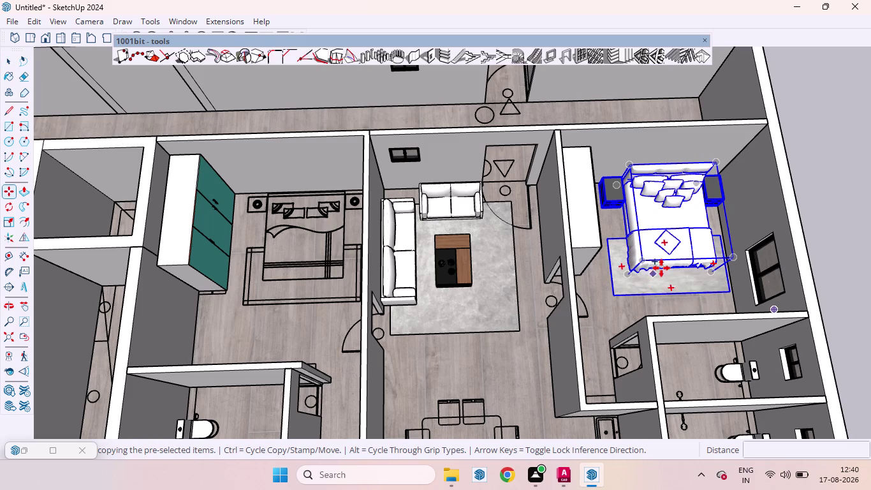
click(677, 265)
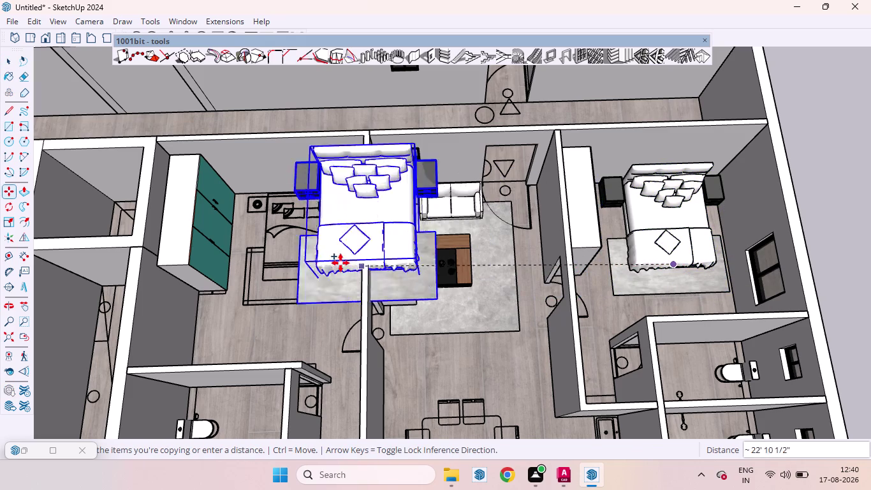
key(Right)
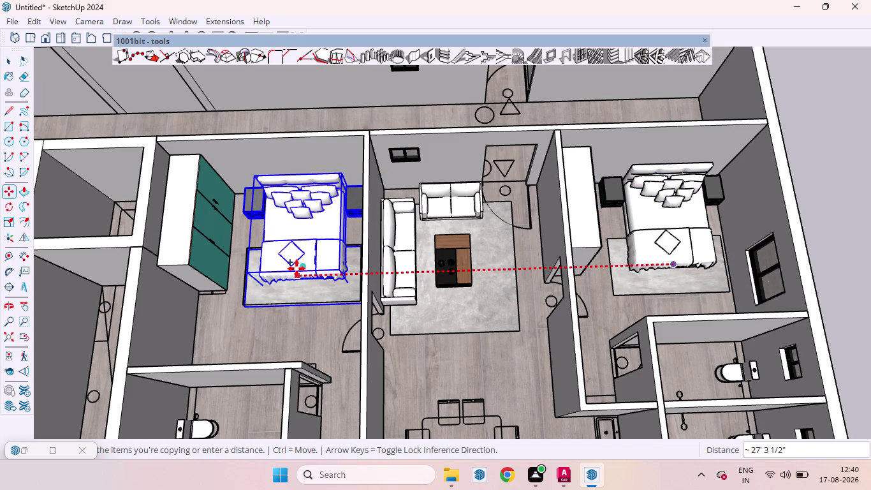
click(296, 268)
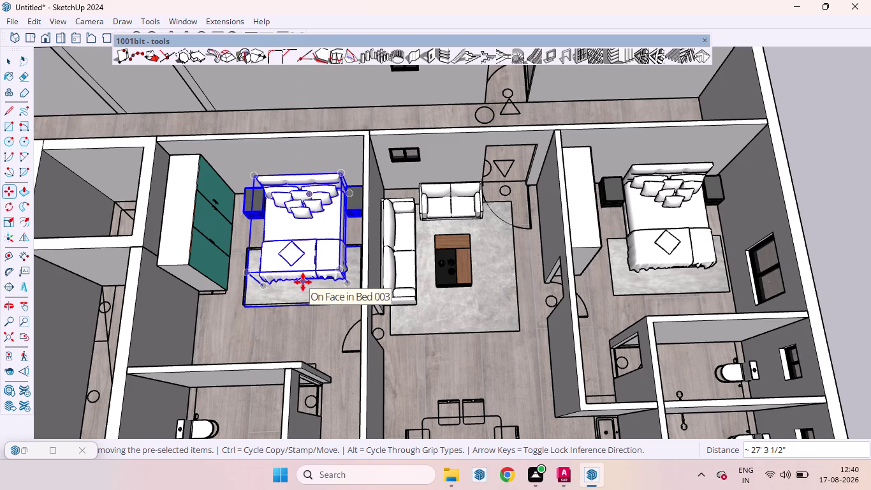
Reposition the copied bed set beside the yellow wardrobe.
click(301, 282)
scroll(down, 3)
scroll(down, 3)
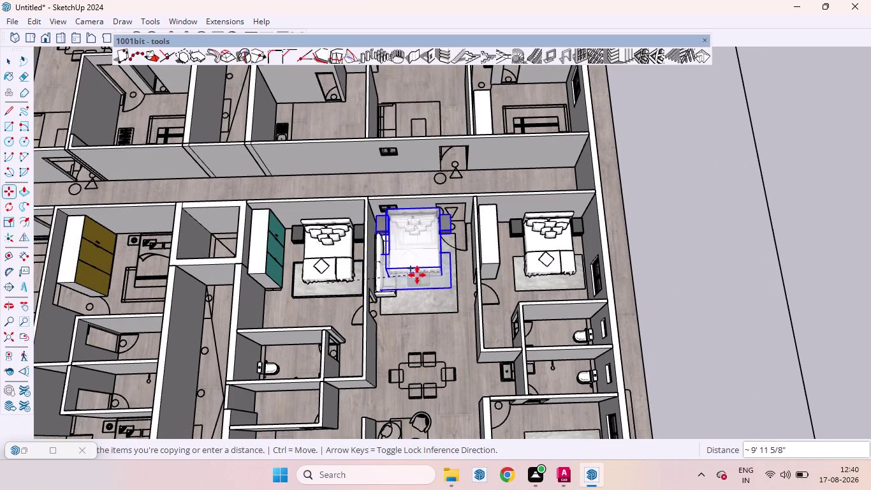
key(Right)
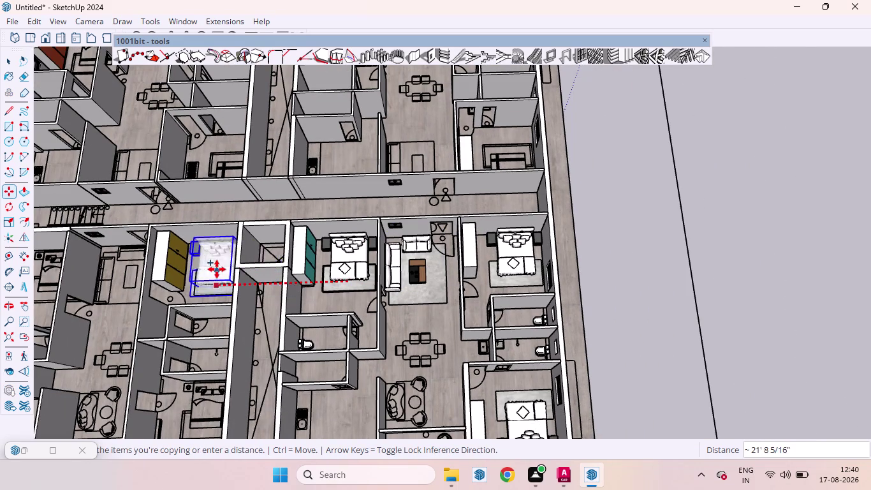
scroll(up, 3)
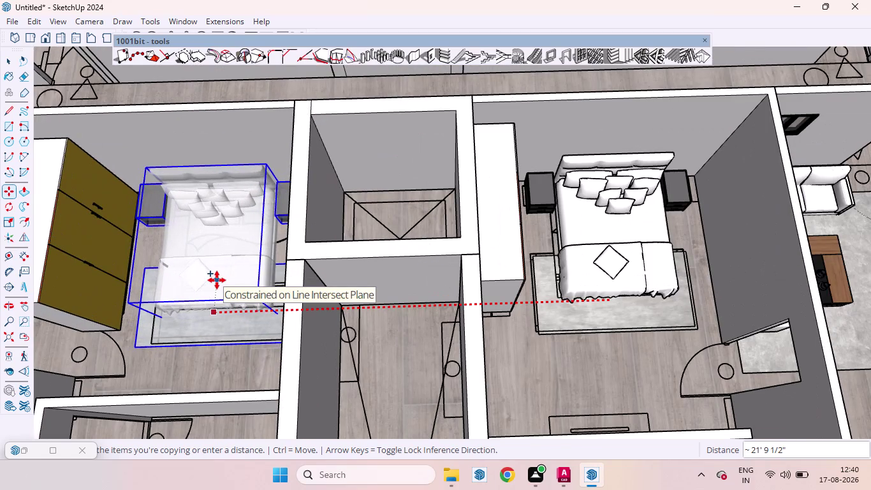
click(217, 280)
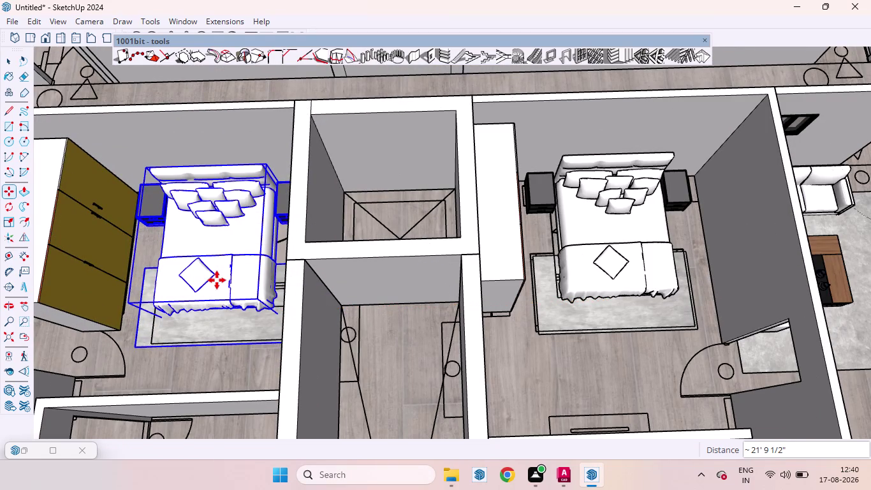
click(217, 279)
key(Right)
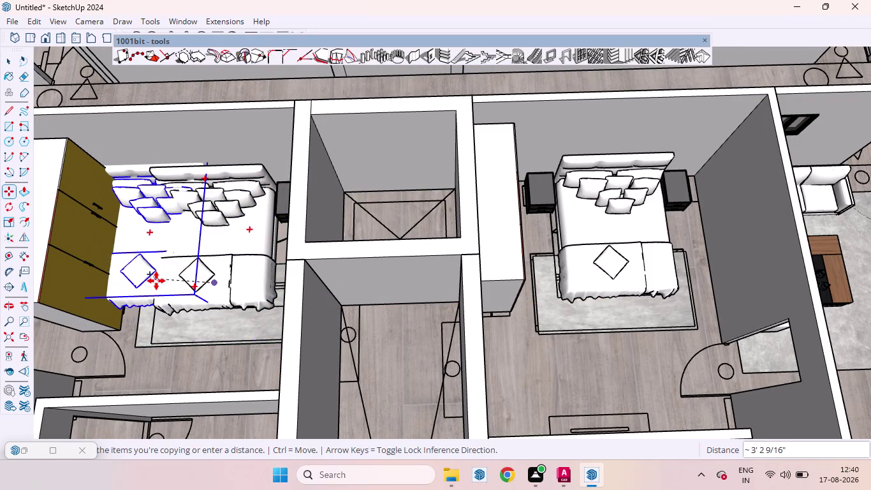
scroll(down, 3)
scroll(down, 3)
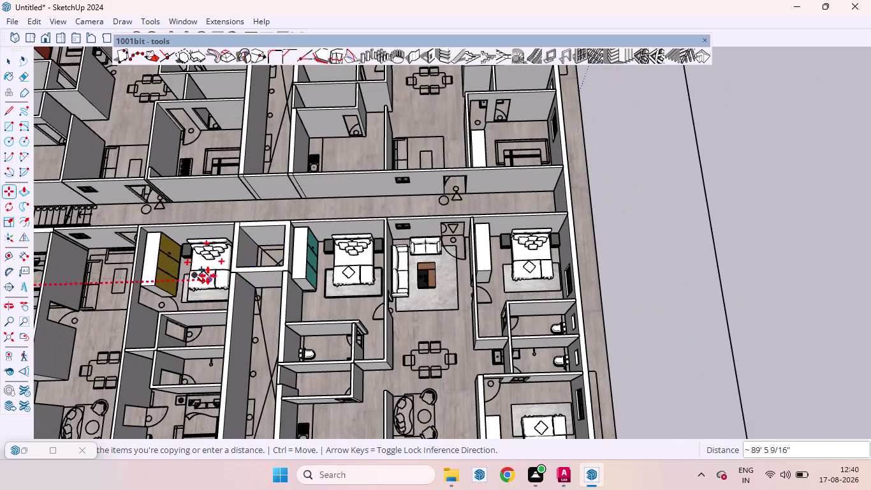
scroll(down, 3)
scroll(down, 3)
scroll(up, 3)
scroll(up, 3)
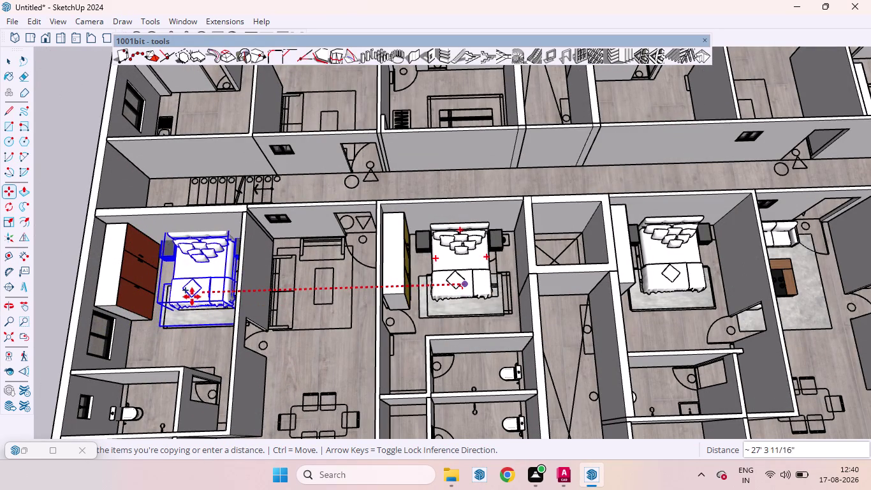
Settle the copied bed into the left bedroom using axis-locked moves.
click(198, 299)
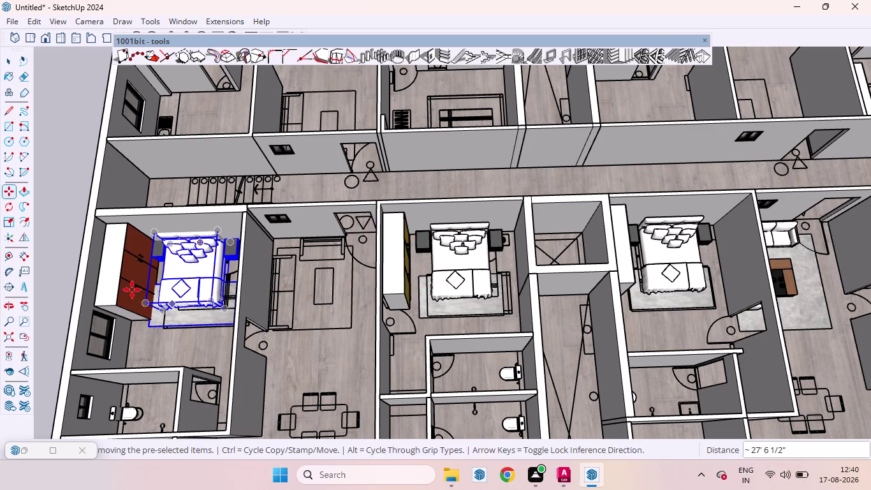
click(177, 284)
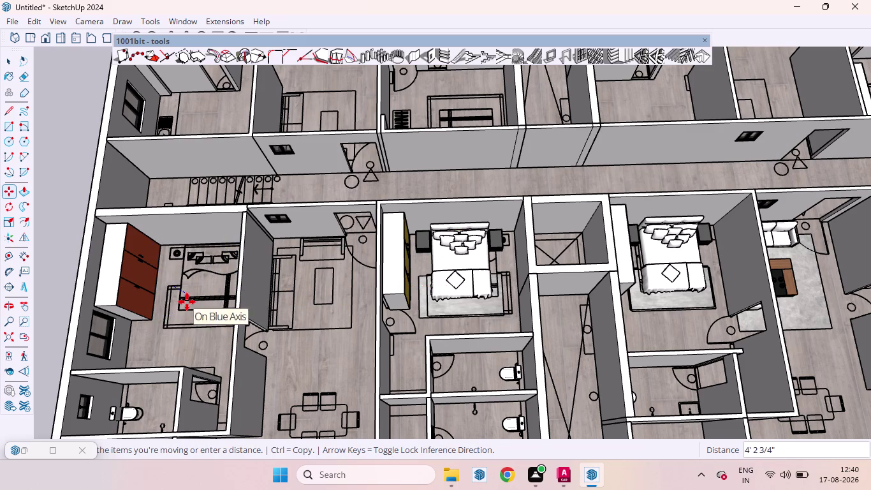
key(Right)
key(Left)
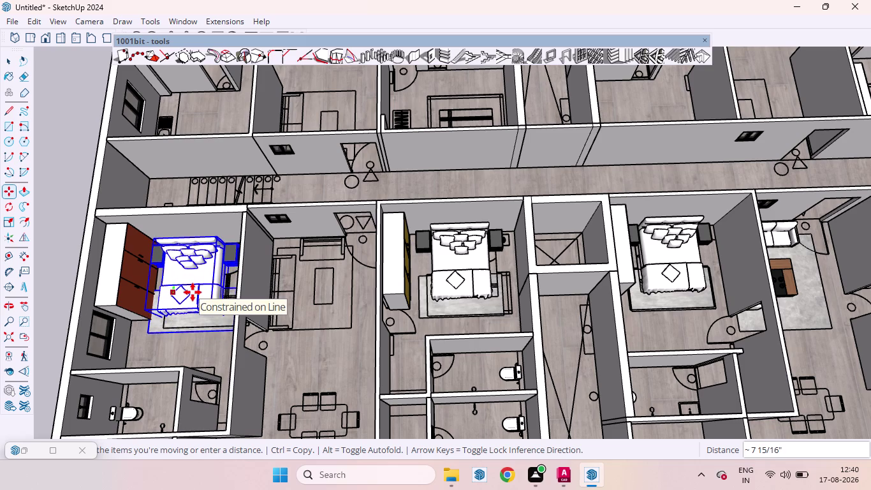
click(192, 292)
key(space)
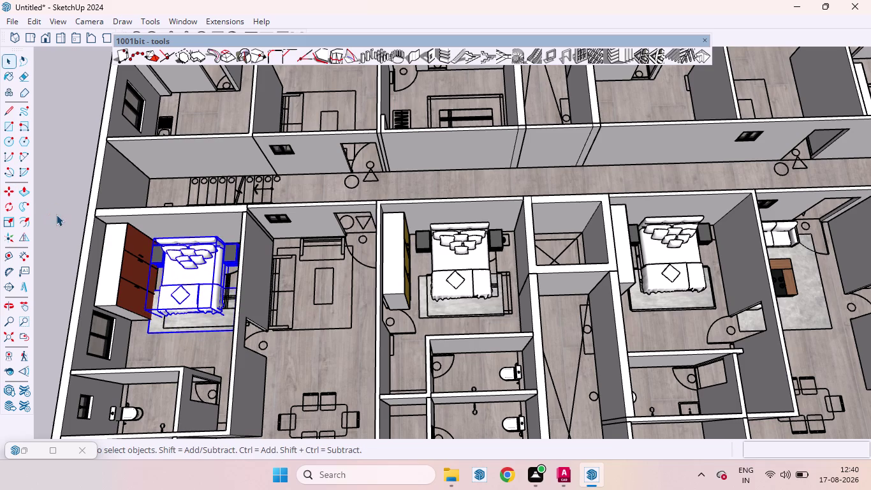
click(56, 214)
scroll(up, 3)
middle_drag(221, 257, 285, 191)
scroll(up, 3)
scroll(down, 3)
scroll(up, 3)
click(273, 312)
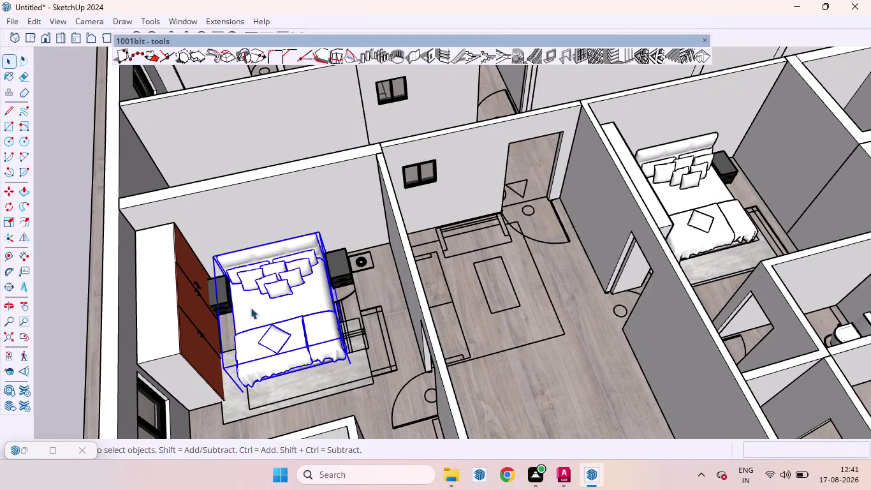
Move the bed, nightstands and rug together against the back wall.
click(226, 292)
click(340, 266)
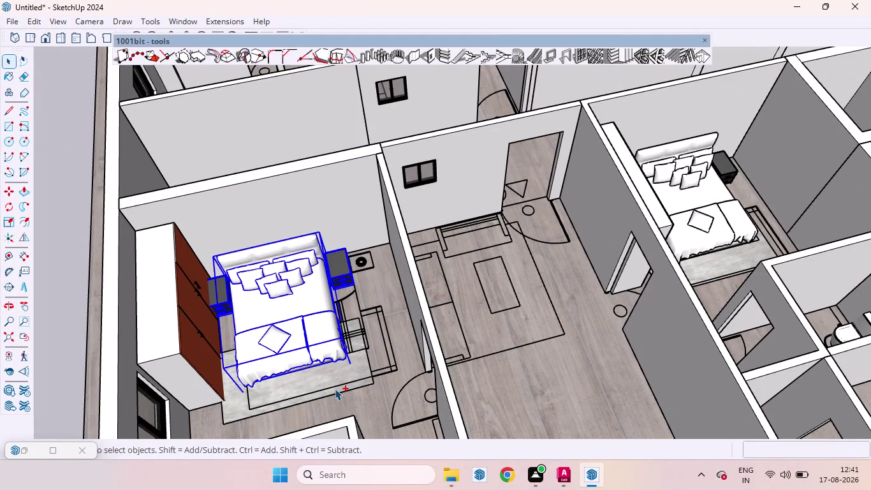
click(328, 389)
key(m)
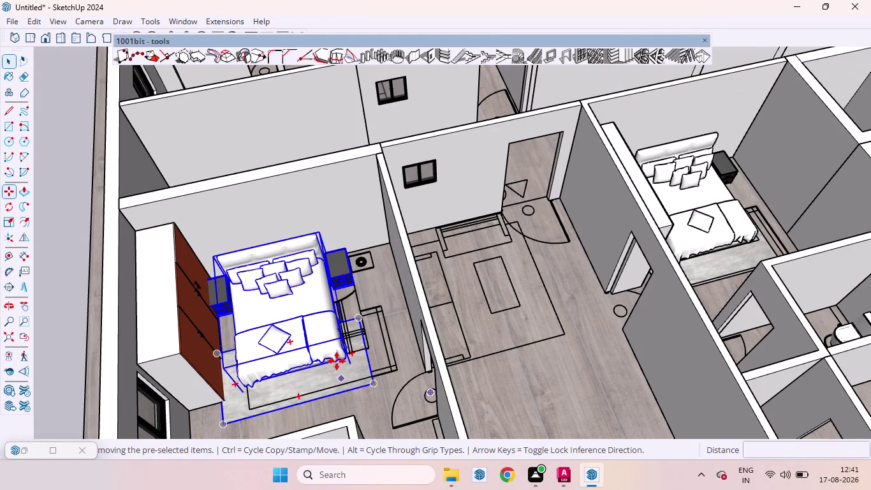
click(334, 358)
click(363, 357)
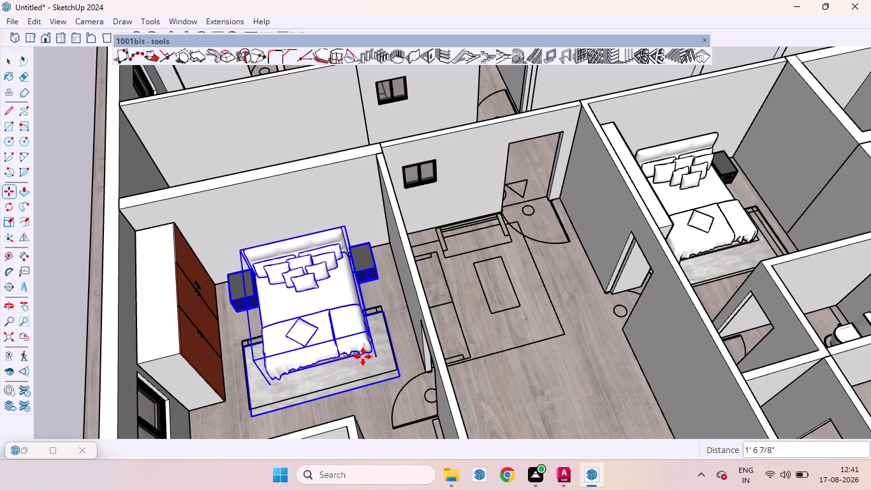
key(space)
click(64, 263)
scroll(up, 3)
Delete three unwanted elements from the floor plan.
click(253, 349)
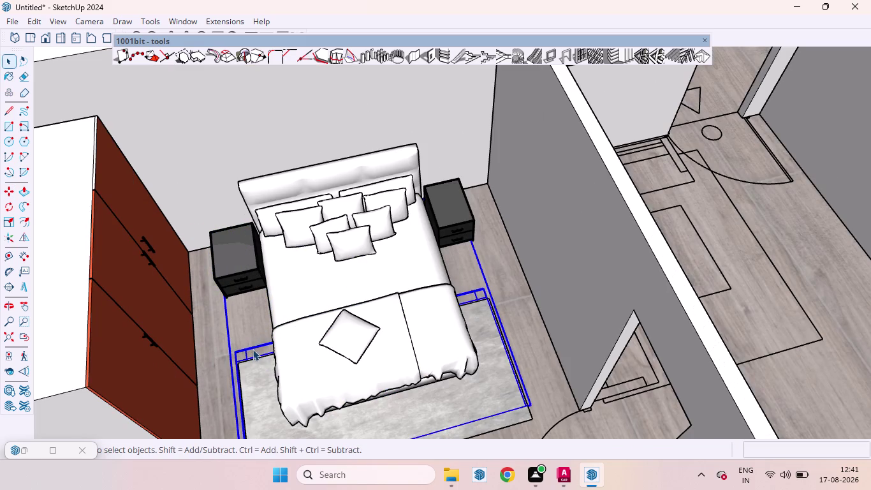
key(Delete)
scroll(down, 3)
scroll(up, 3)
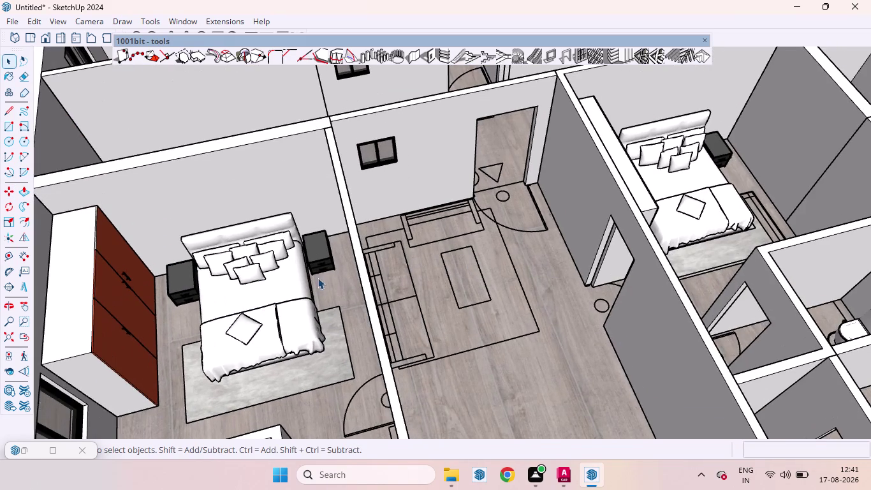
scroll(down, 3)
scroll(up, 3)
click(516, 221)
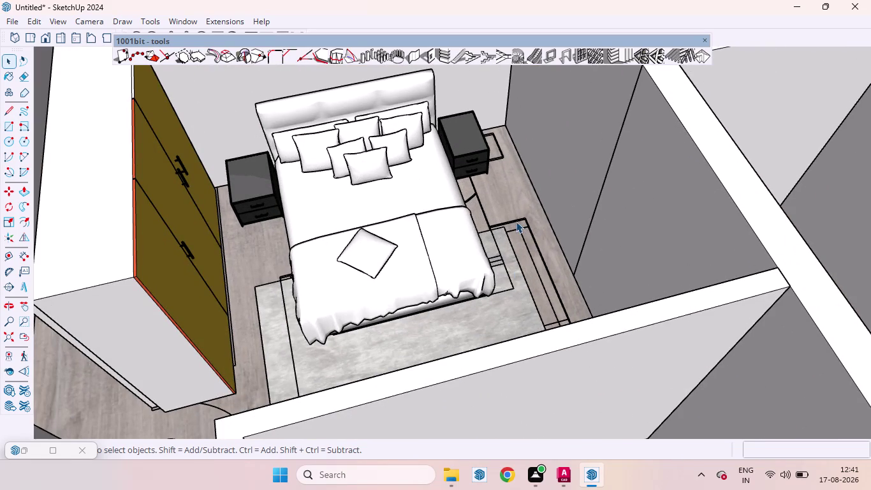
key(Delete)
scroll(down, 3)
scroll(down, 3)
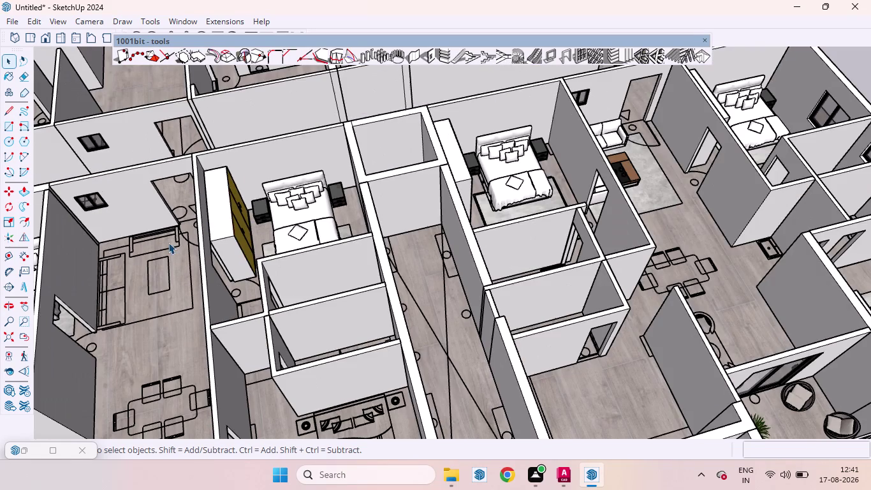
scroll(up, 3)
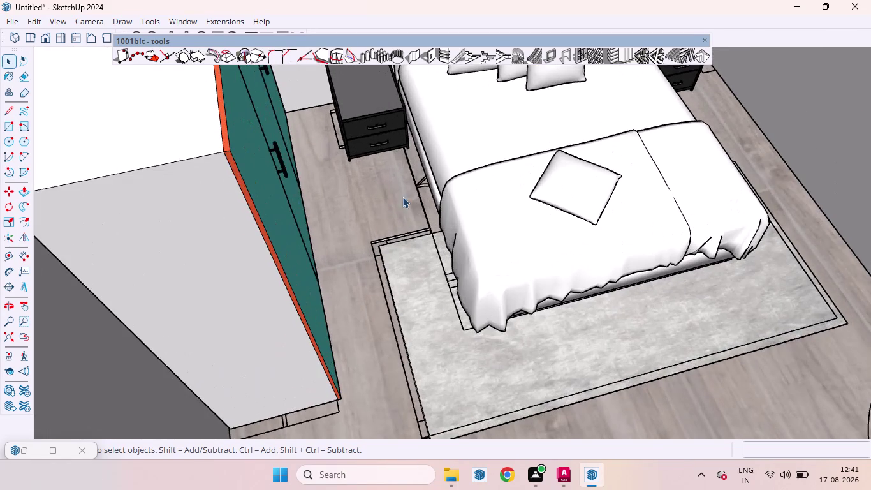
click(423, 207)
key(Delete)
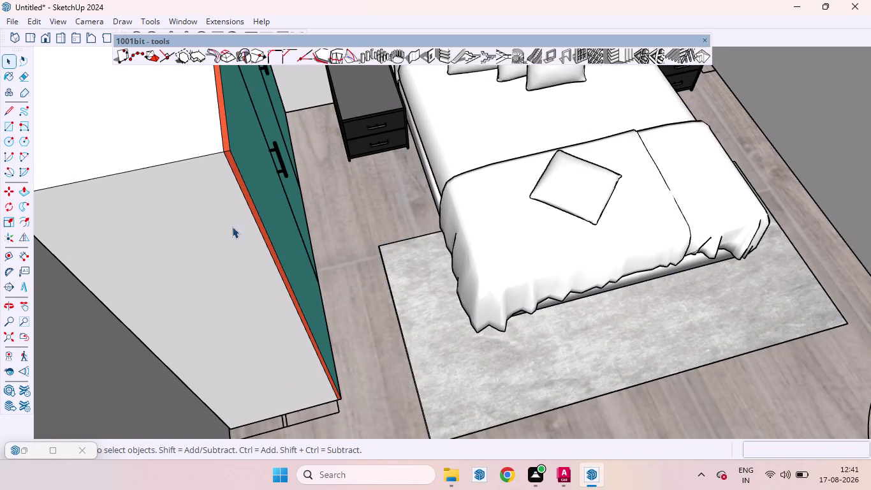
scroll(down, 3)
scroll(down, 3)
scroll(down, 3)
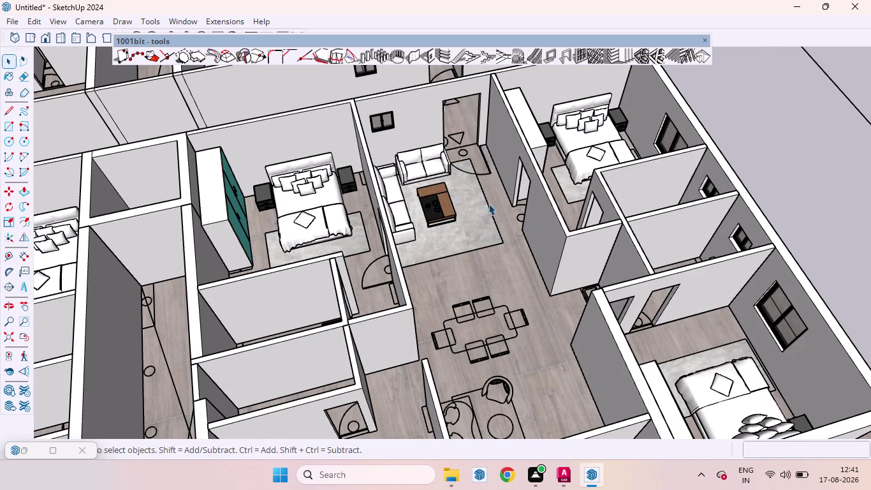
scroll(up, 3)
Orbit over to view the neighbouring furnished living room.
middle_drag(469, 274, 414, 275)
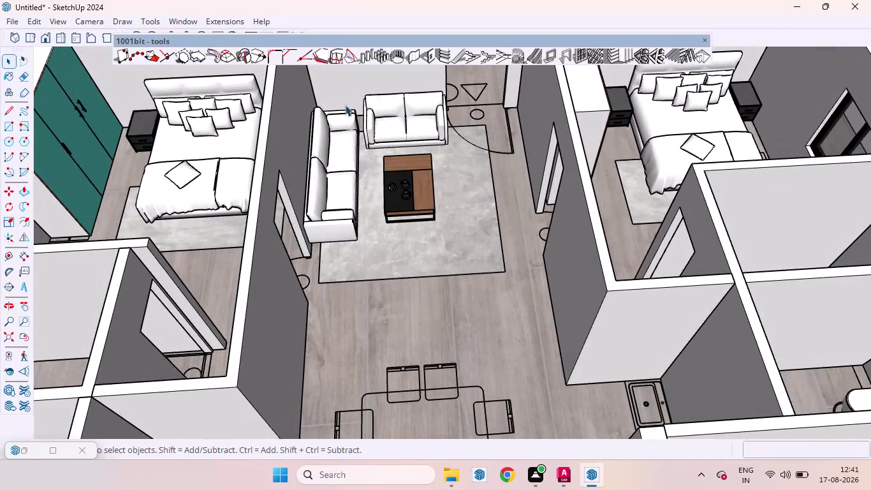
scroll(up, 3)
scroll(down, 3)
scroll(down, 3)
scroll(up, 3)
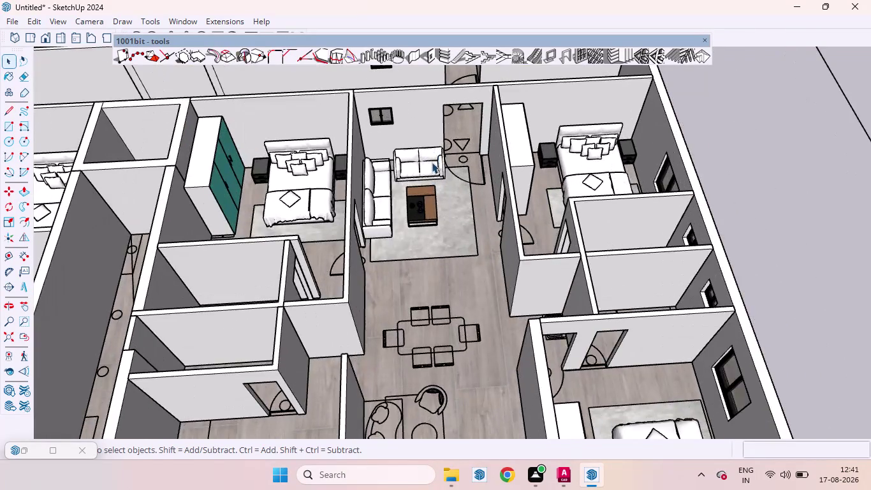
scroll(down, 3)
scroll(down, 3)
scroll(up, 3)
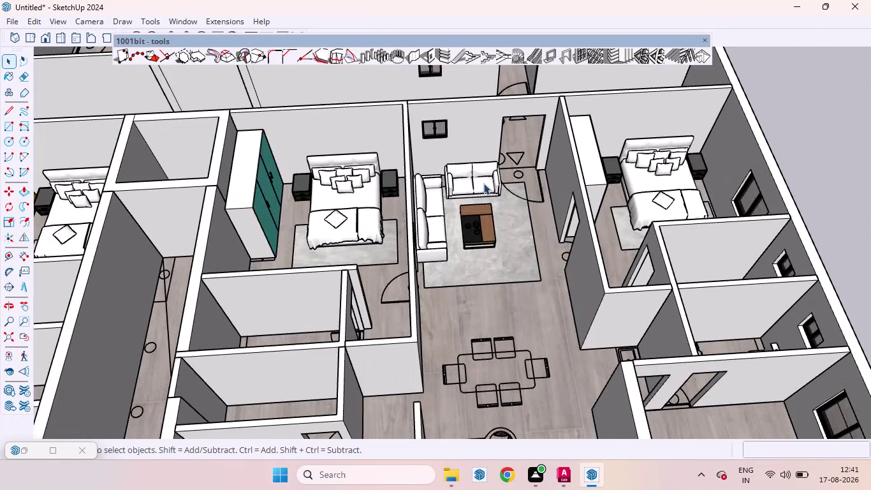
Select the two-seater sofa, long sofa, coffee table and rug for moving.
click(478, 188)
click(505, 225)
click(466, 230)
click(445, 230)
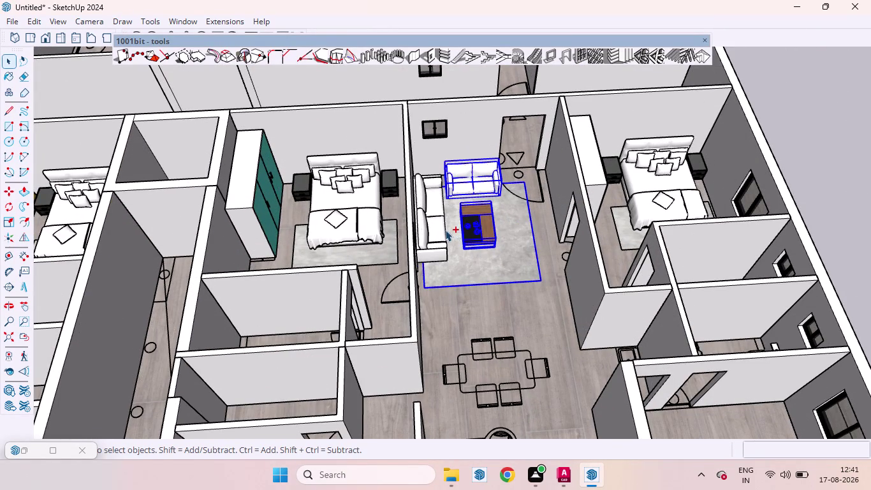
key(m)
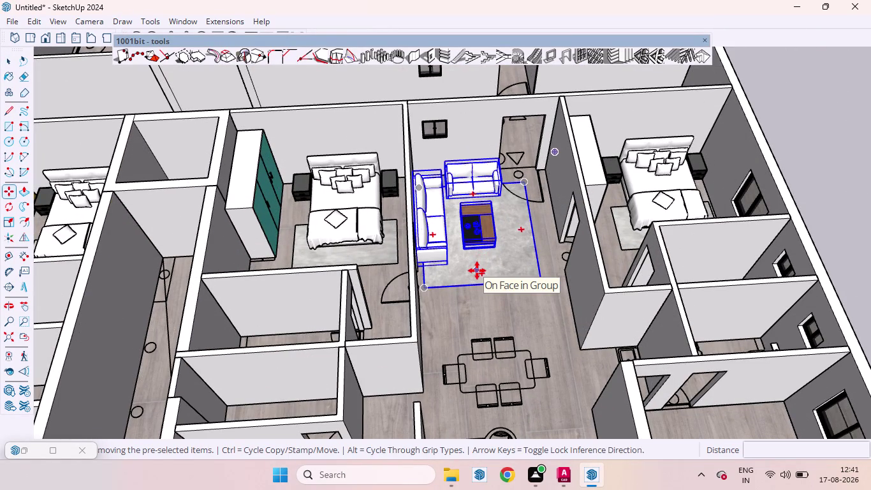
Place a copy of the lounge set in the left apartment's living room.
click(477, 270)
scroll(down, 3)
scroll(down, 3)
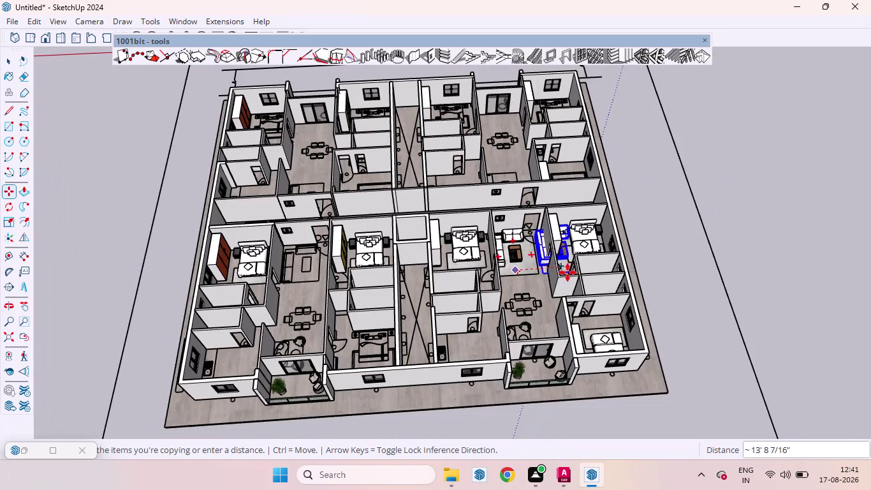
key(Right)
scroll(up, 3)
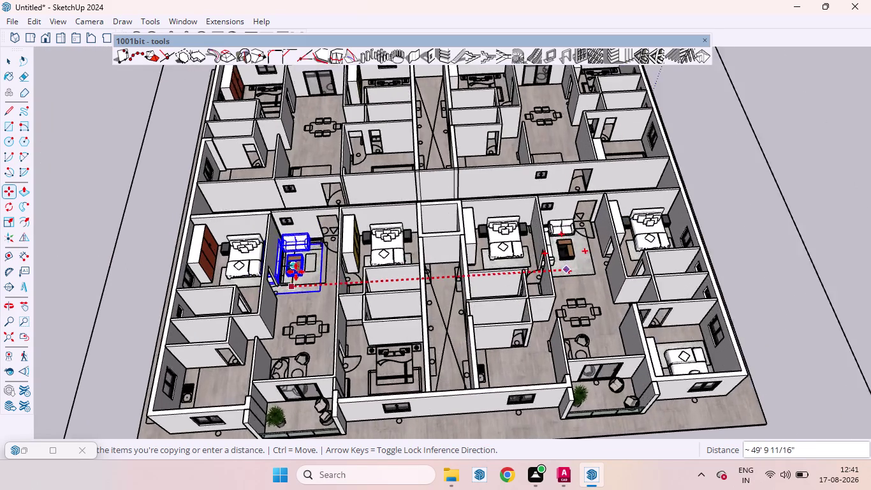
scroll(up, 3)
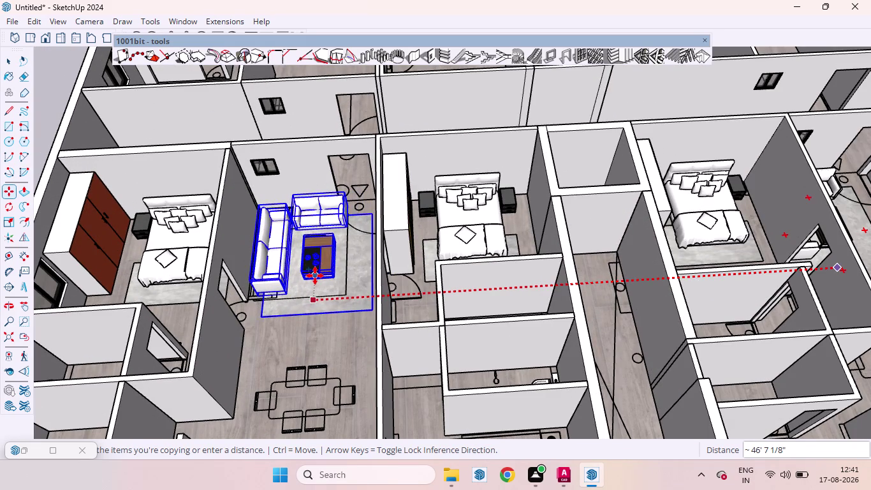
scroll(up, 3)
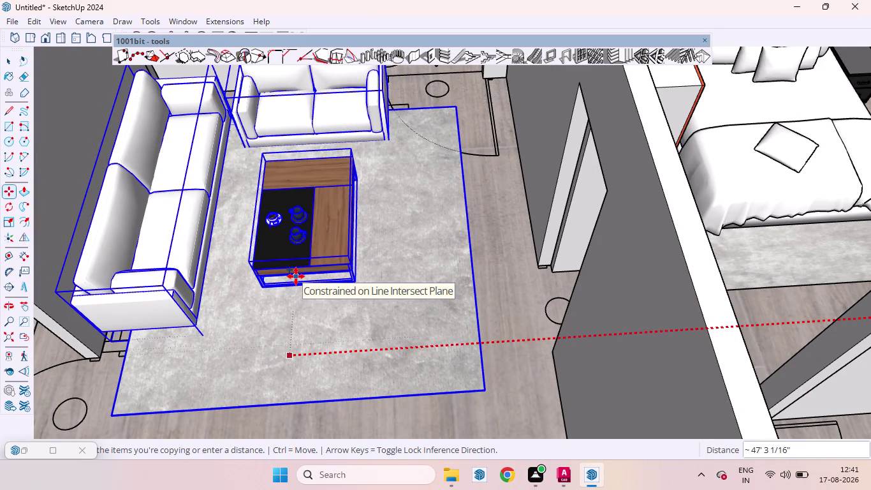
click(296, 276)
Orbit around the floor to check the copied lounge set.
scroll(down, 3)
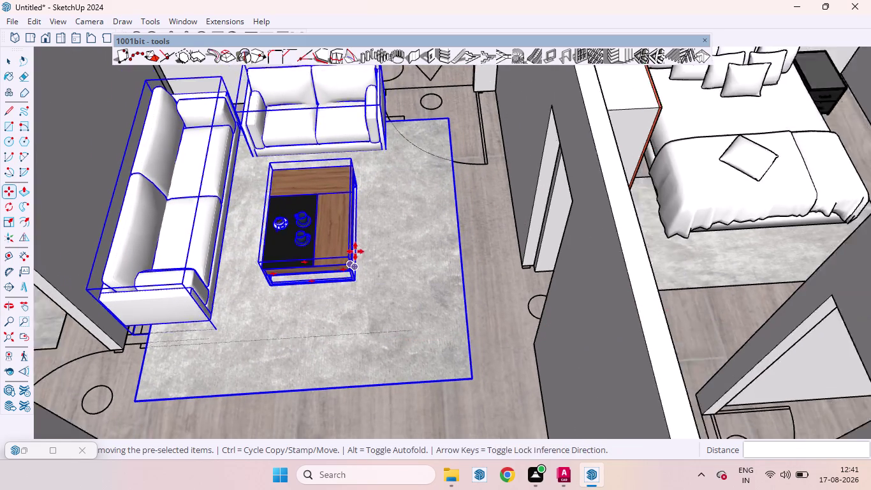
scroll(up, 3)
scroll(down, 3)
scroll(down, 3)
scroll(down, 3)
scroll(down, 3)
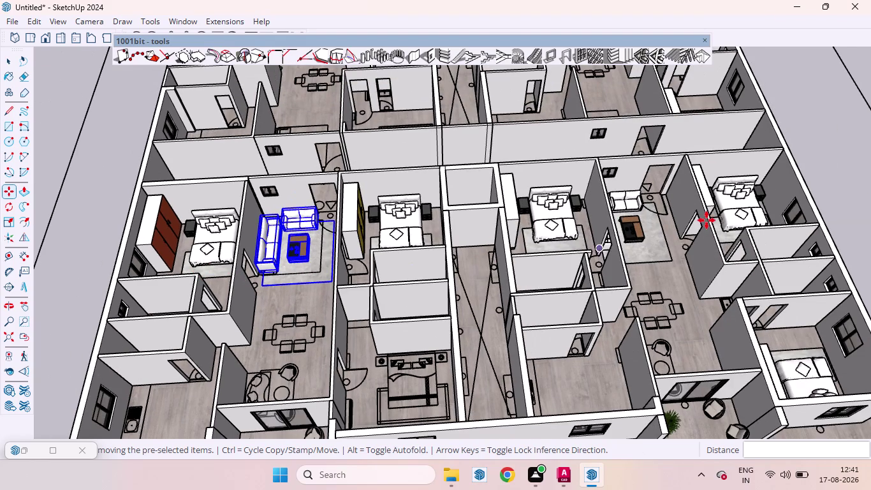
key(space)
click(836, 175)
scroll(up, 3)
middle_drag(668, 267, 668, 281)
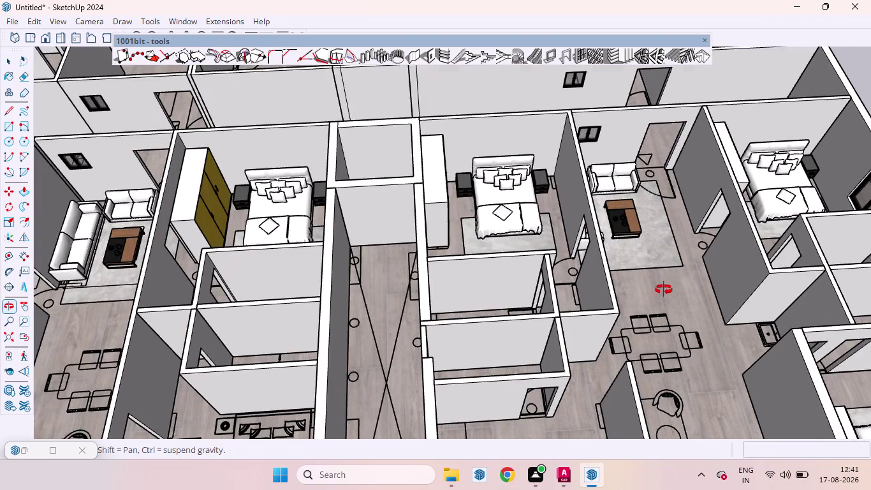
middle_drag(668, 281, 440, 235)
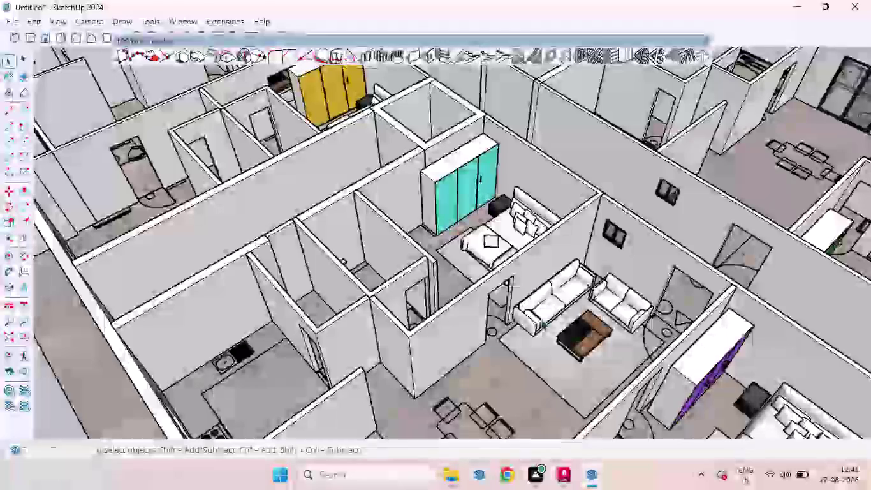
scroll(down, 3)
scroll(down, 3)
scroll(up, 3)
middle_drag(405, 198, 614, 262)
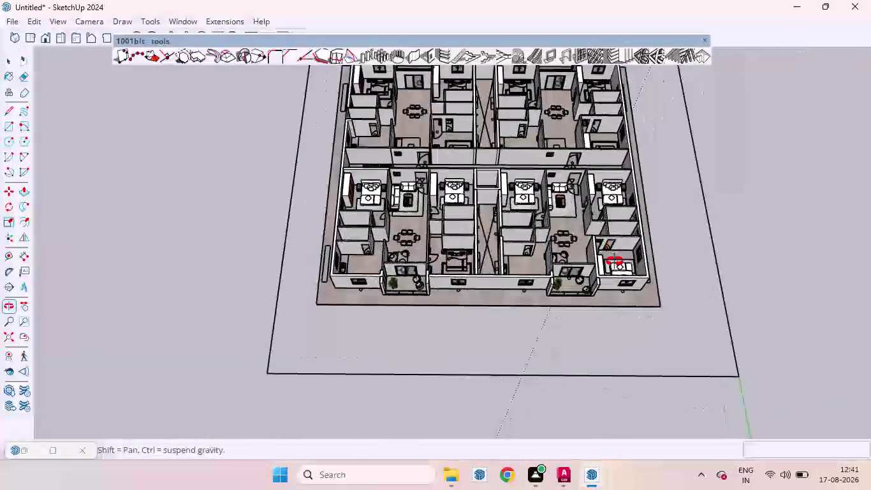
middle_drag(615, 261, 614, 261)
scroll(up, 3)
middle_click(370, 266)
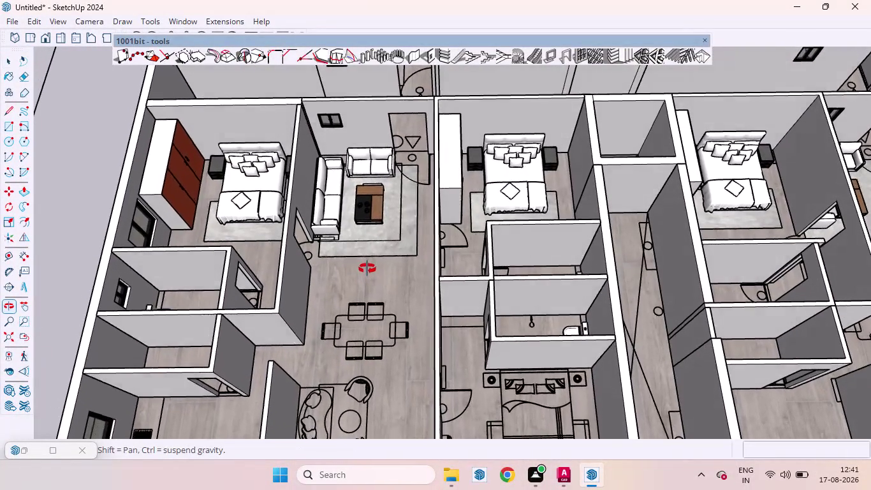
scroll(up, 3)
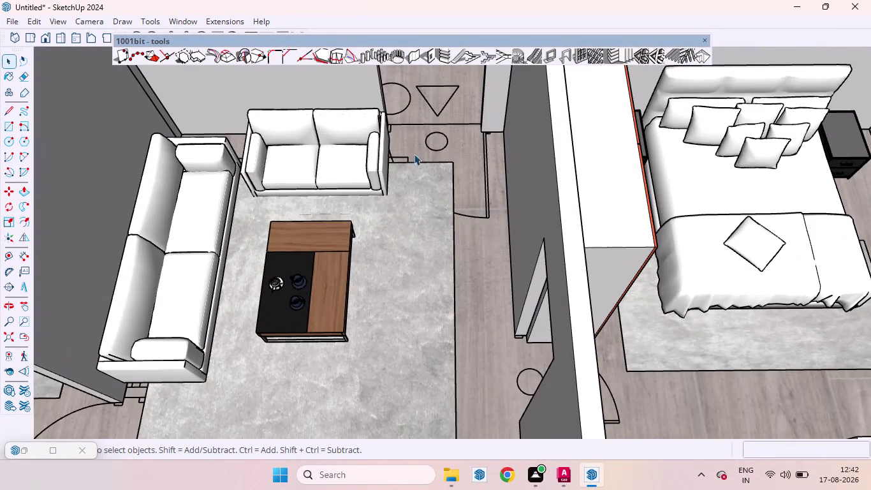
Erase the stray marking and door-swing lines beside the sofa.
click(403, 158)
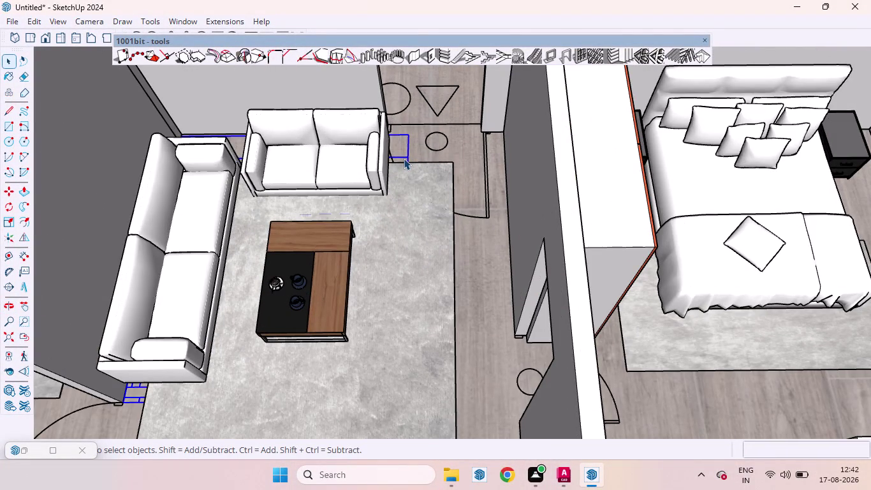
key(Delete)
scroll(down, 3)
scroll(down, 3)
scroll(up, 3)
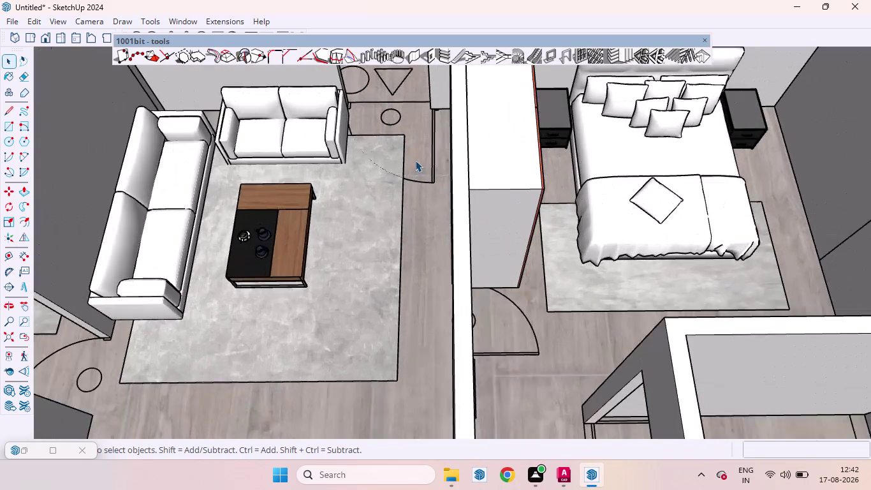
click(434, 173)
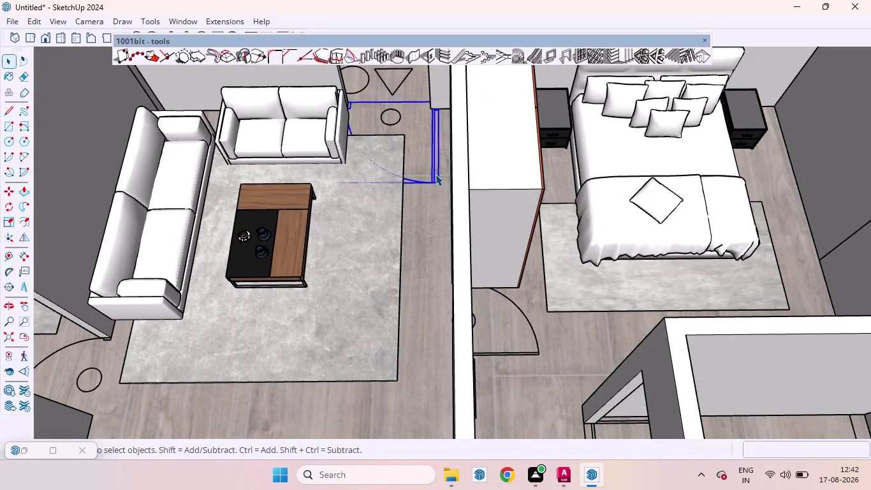
key(Delete)
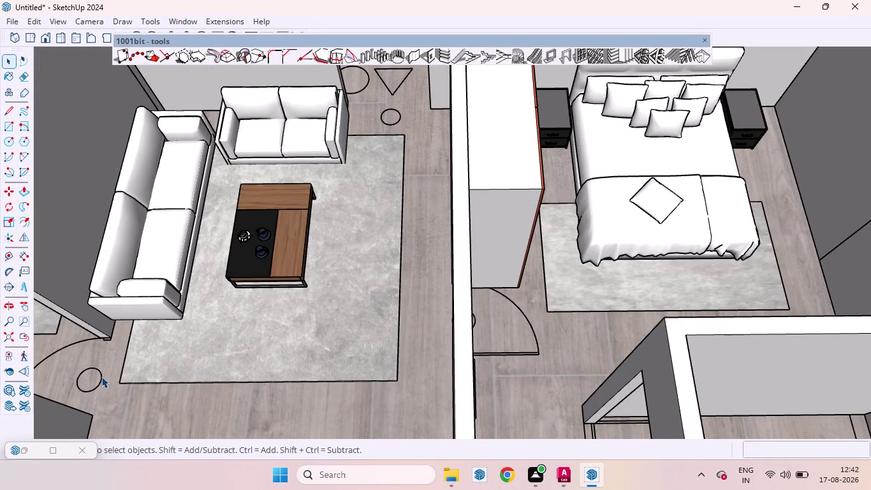
Erase the small circle by the rug corner, plus the stray marks and triangle above.
click(101, 376)
key(Delete)
click(368, 77)
key(Delete)
click(387, 79)
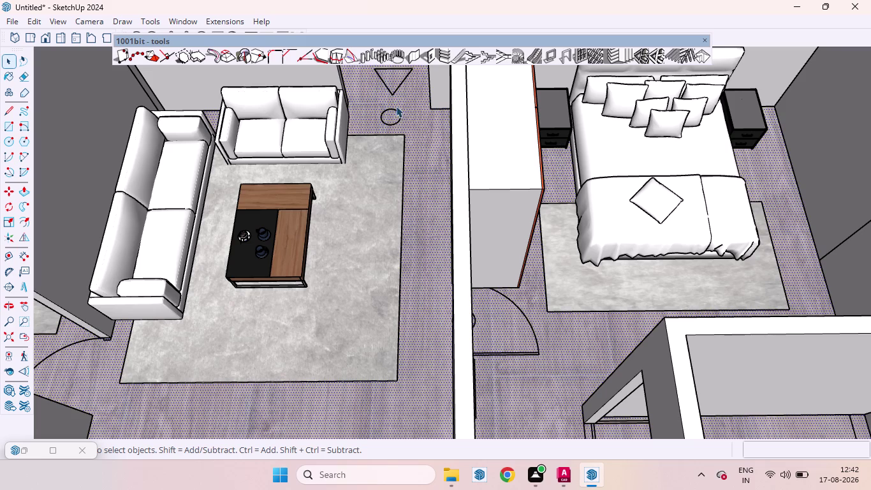
click(398, 89)
key(Delete)
Erase the last small circle and leftover short line above the rug.
click(395, 108)
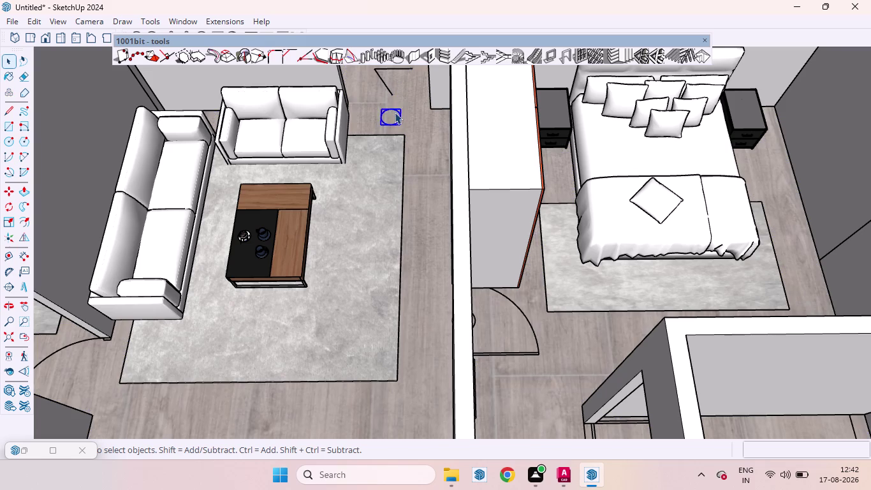
key(Delete)
click(384, 82)
key(Delete)
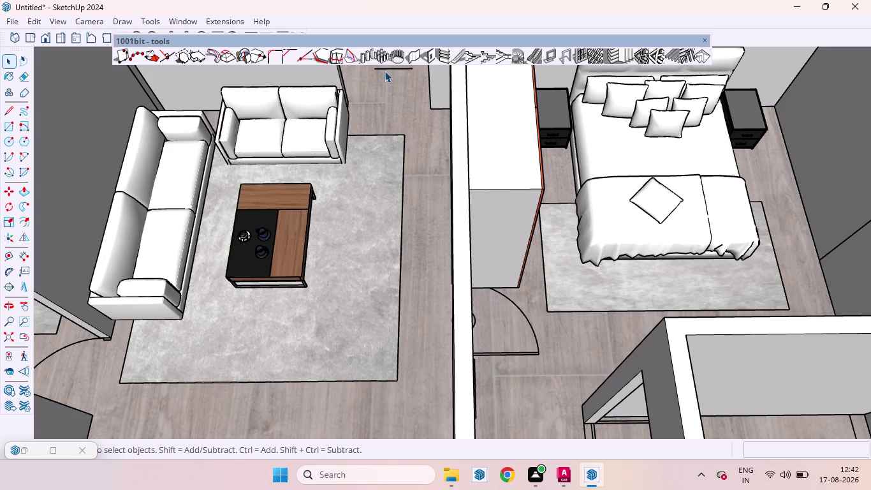
click(382, 67)
key(Delete)
scroll(down, 3)
scroll(down, 3)
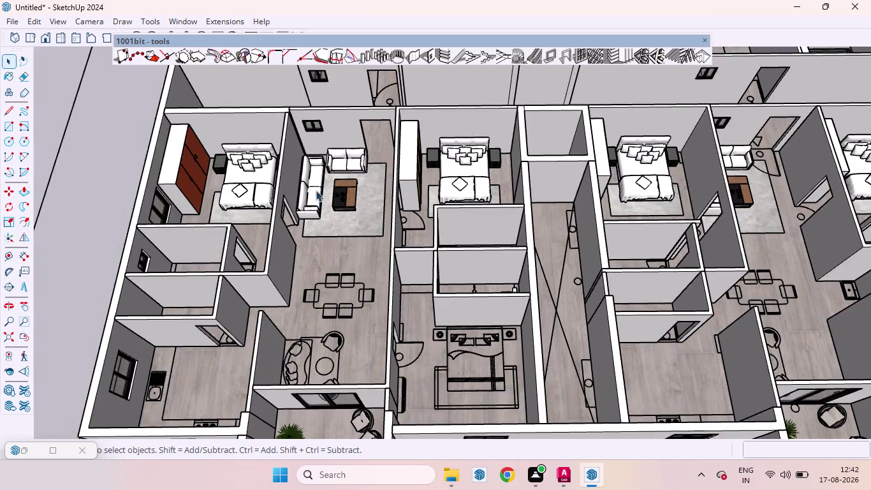
scroll(down, 3)
scroll(up, 3)
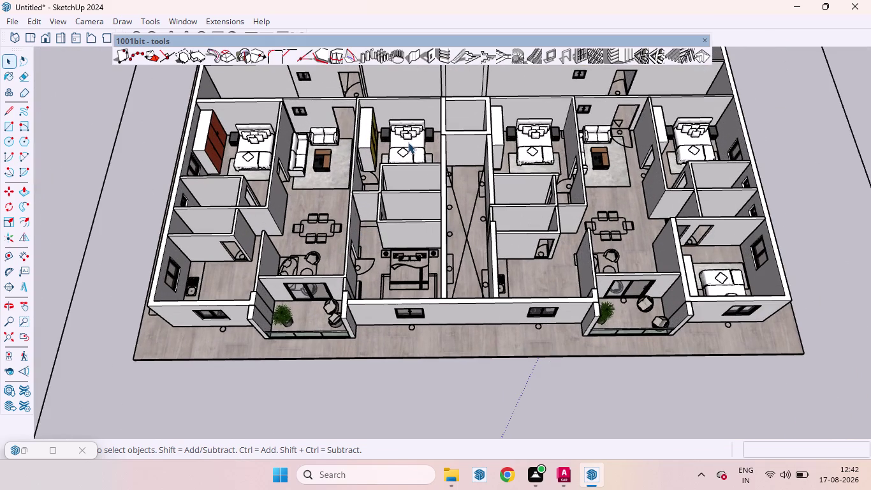
middle_drag(416, 187, 309, 247)
scroll(up, 3)
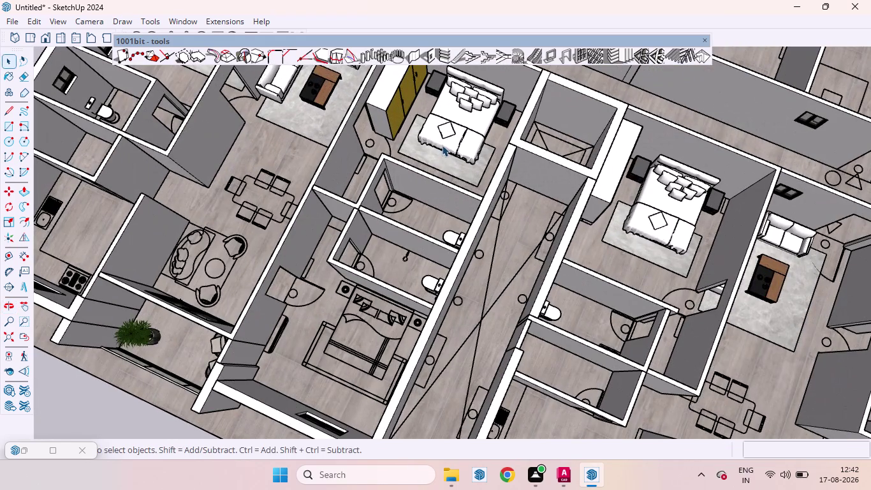
Move the bed, both nightstands and the rug together into their new bedroom position.
click(446, 115)
click(451, 160)
click(507, 105)
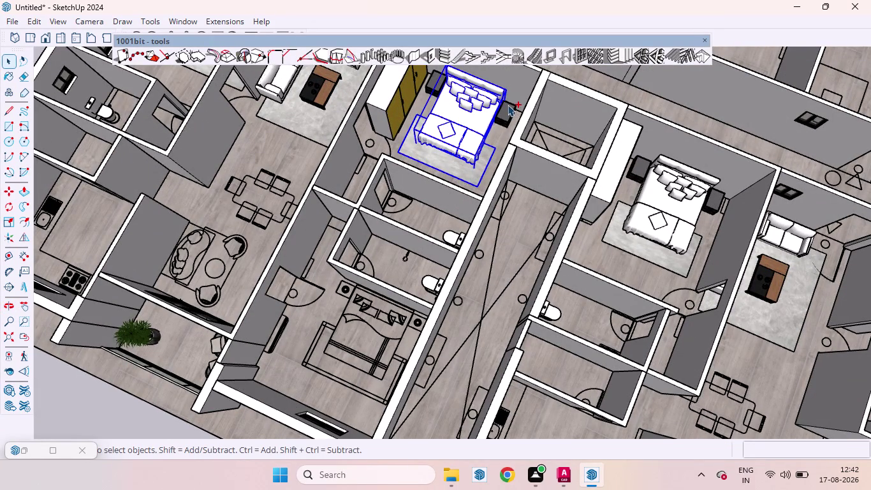
click(436, 81)
key(m)
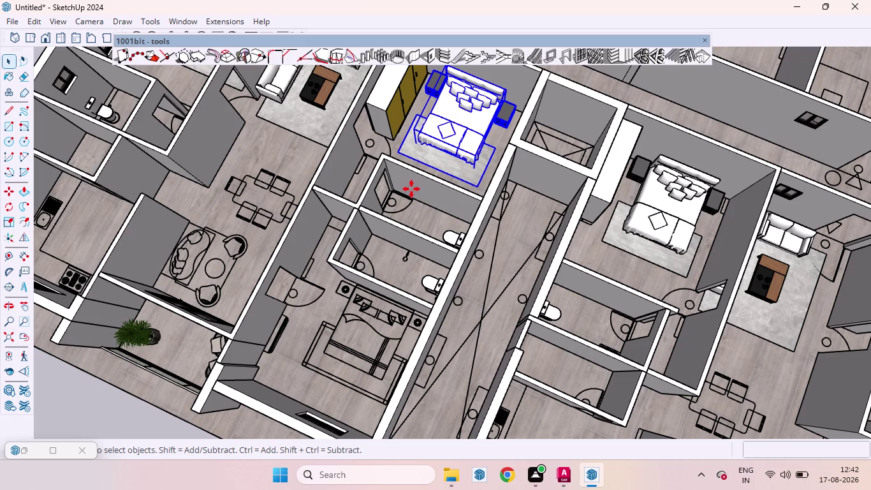
click(442, 156)
scroll(up, 3)
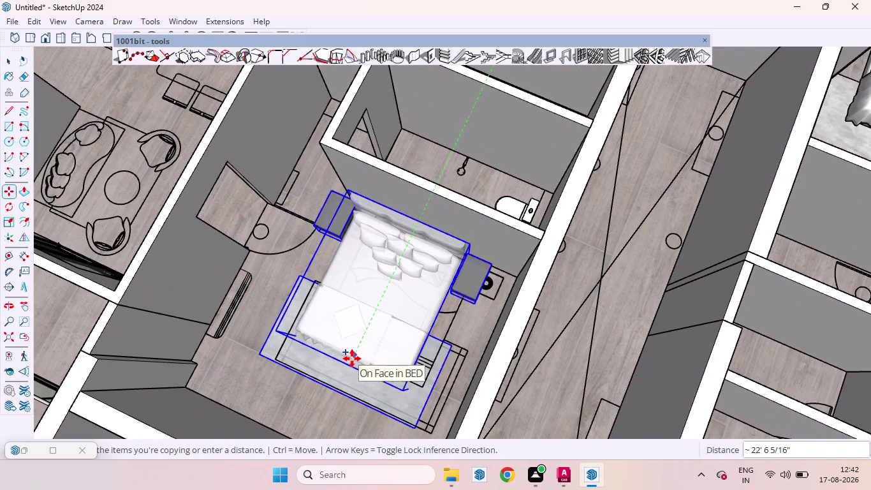
click(352, 358)
key(m)
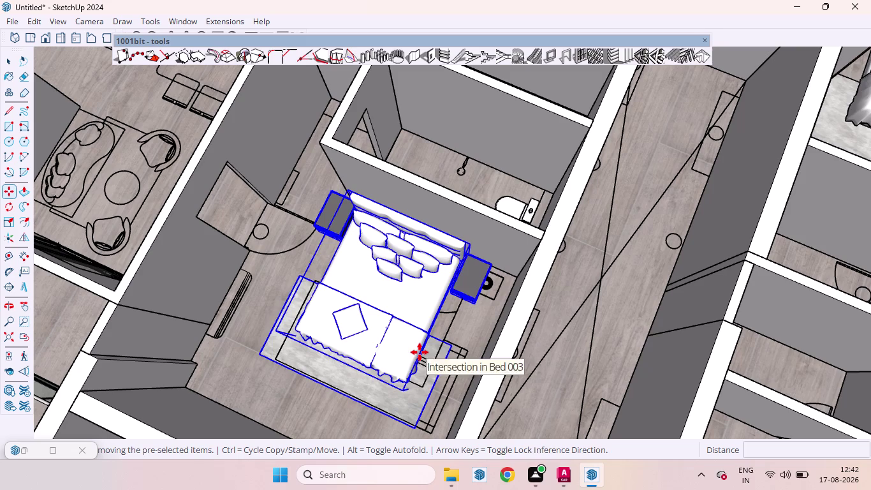
click(420, 352)
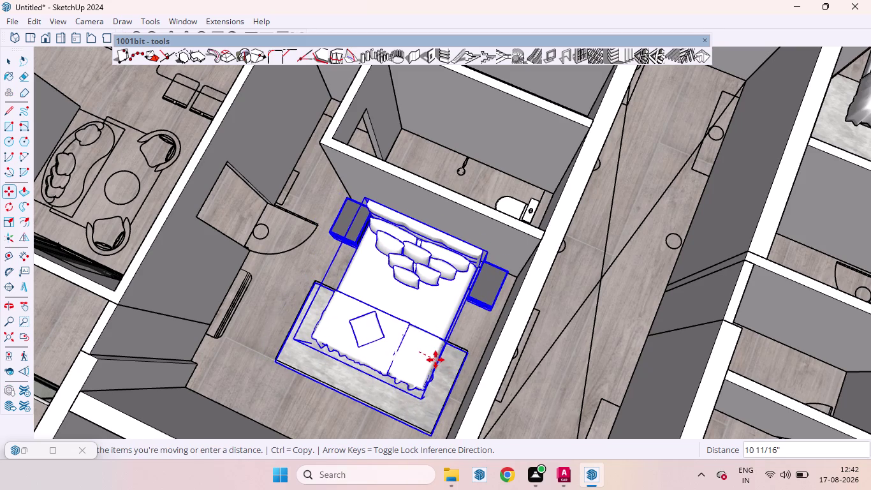
click(435, 360)
key(space)
scroll(down, 3)
scroll(down, 3)
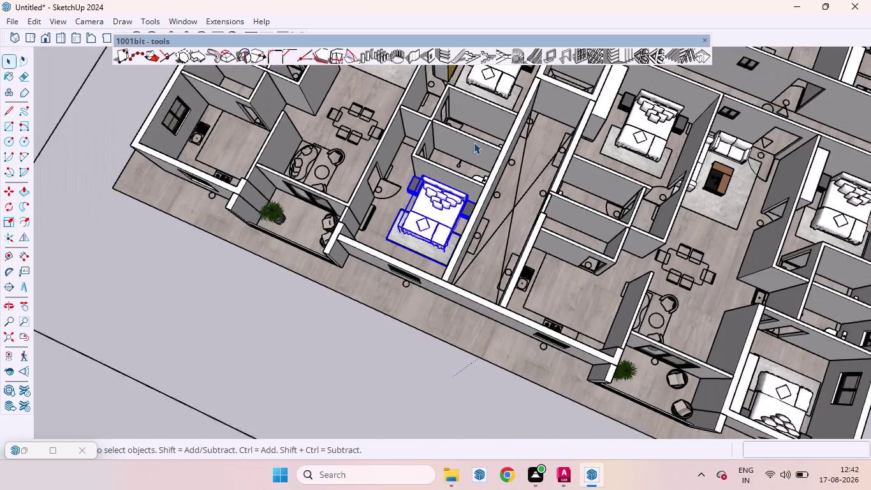
click(338, 355)
Erase the extra rug beside the bed and another selected stray item nearby.
scroll(up, 3)
scroll(down, 3)
scroll(up, 3)
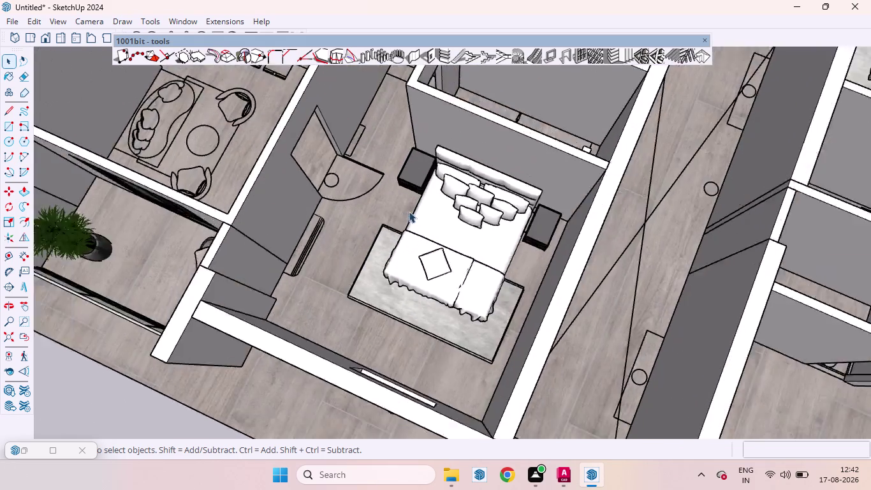
scroll(up, 3)
click(390, 243)
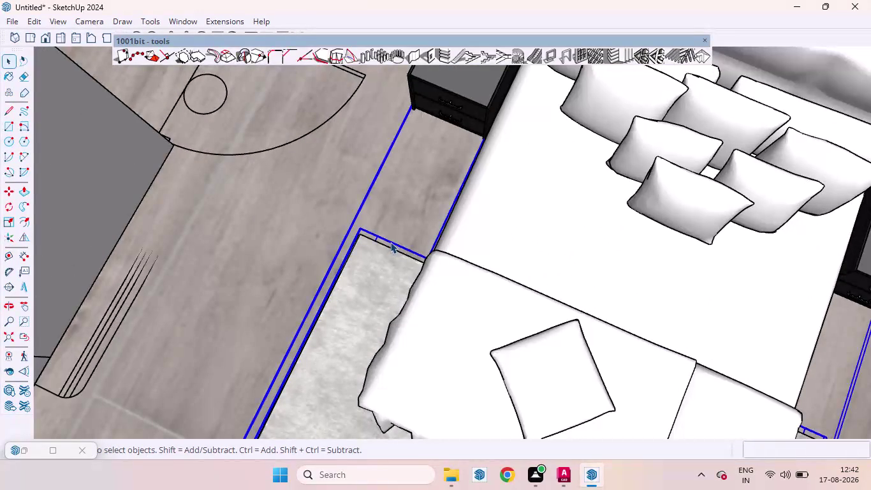
key(Delete)
scroll(down, 3)
scroll(up, 3)
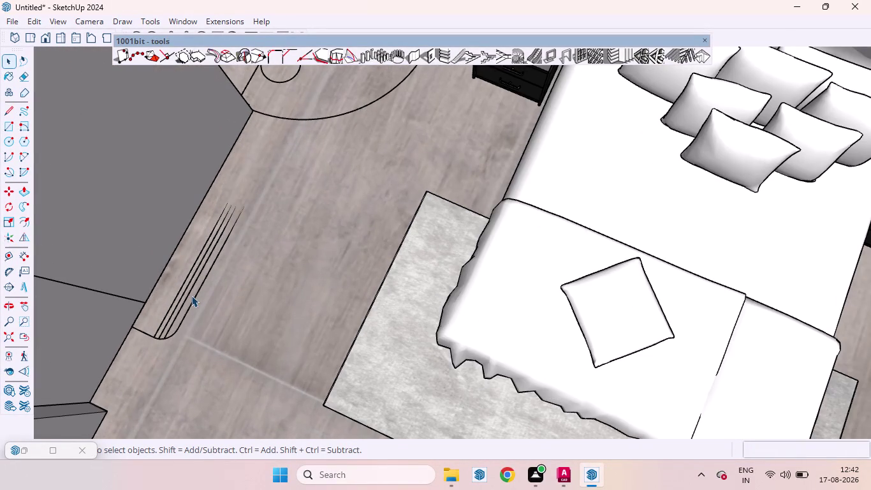
click(192, 295)
scroll(down, 3)
scroll(down, 3)
scroll(down, 3)
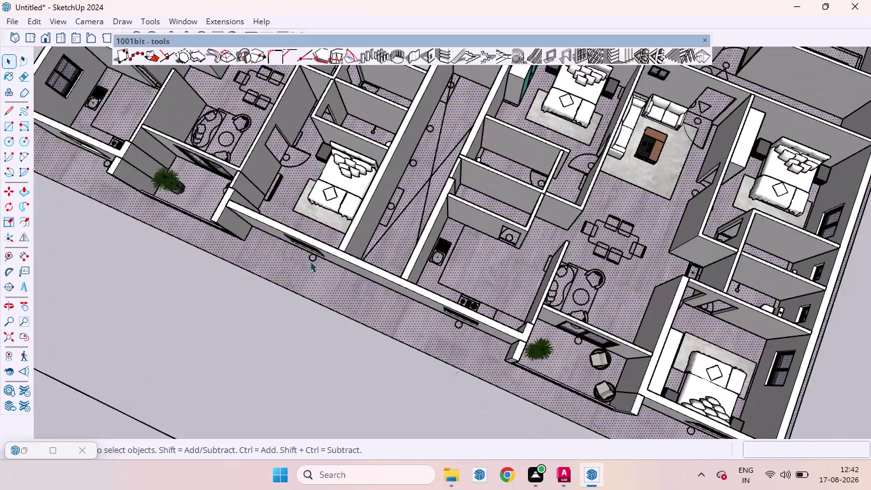
click(241, 339)
scroll(up, 3)
click(265, 238)
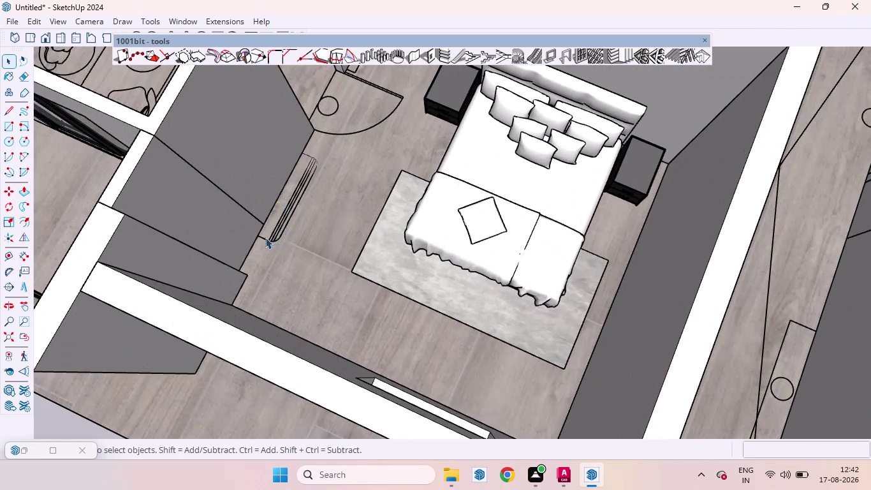
key(Delete)
Delete the door-swing arc and its leftover door lines, then zoom out over the floor plan.
scroll(down, 3)
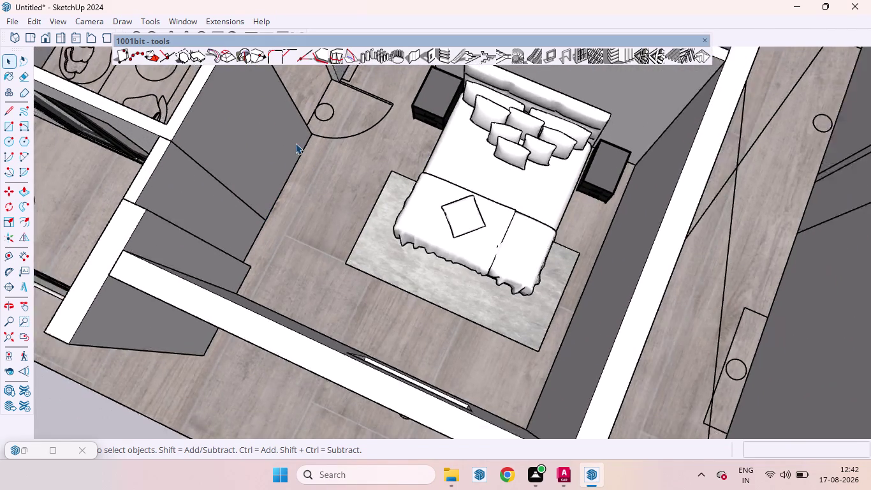
scroll(down, 3)
scroll(up, 3)
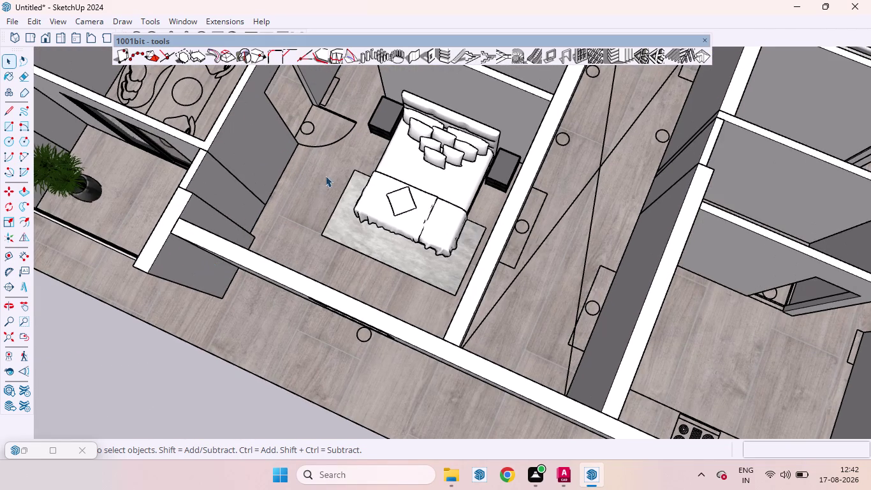
scroll(up, 3)
click(360, 104)
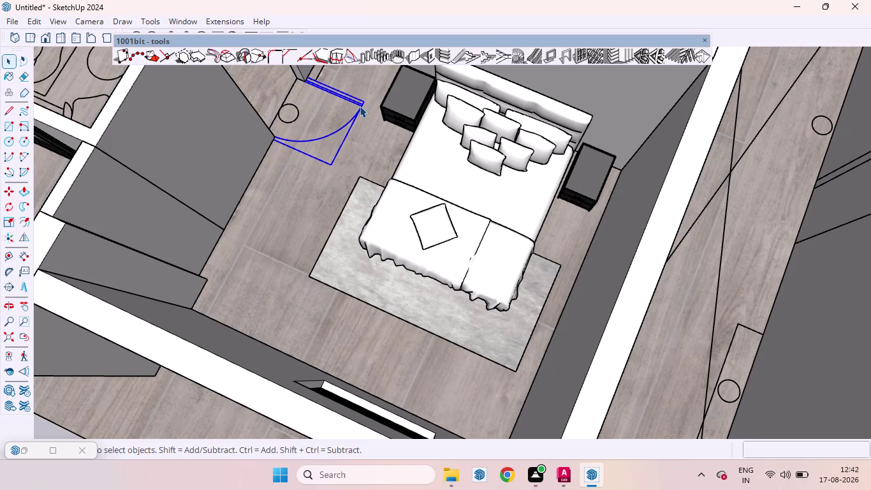
key(Delete)
click(281, 111)
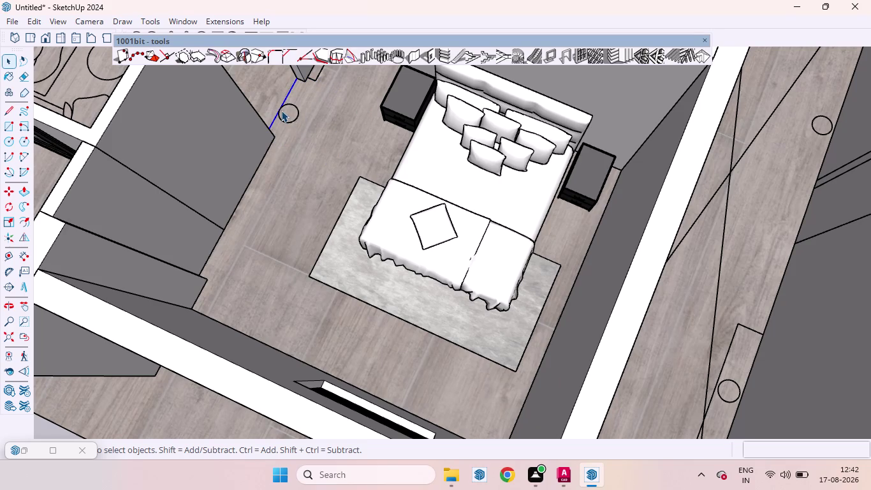
key(Delete)
click(281, 111)
key(Delete)
scroll(down, 3)
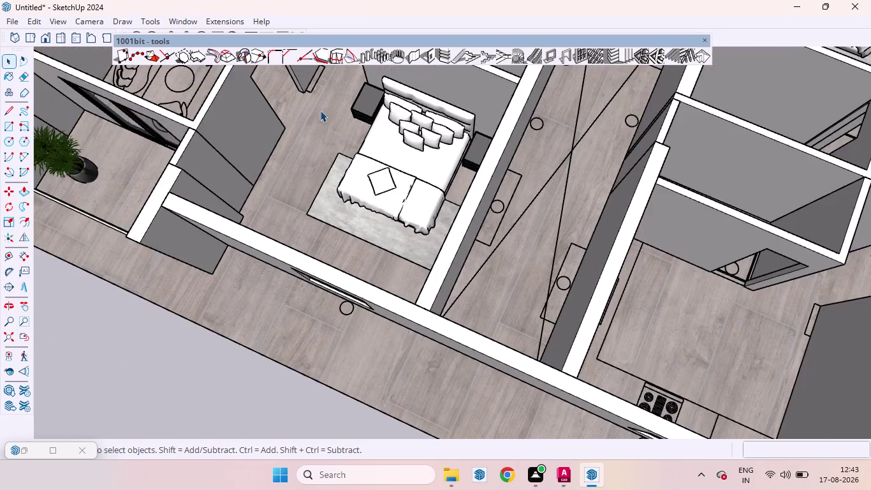
scroll(down, 3)
scroll(down, 3)
scroll(down, 3)
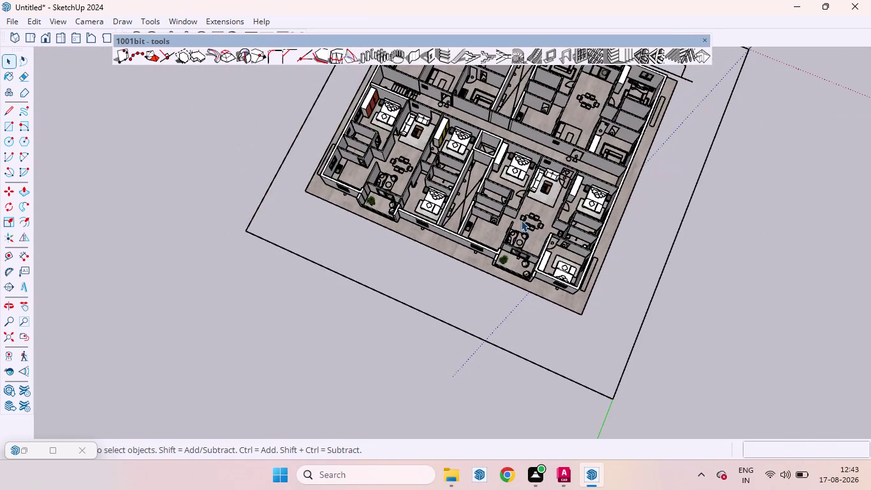
scroll(up, 3)
scroll(down, 3)
scroll(up, 3)
scroll(down, 3)
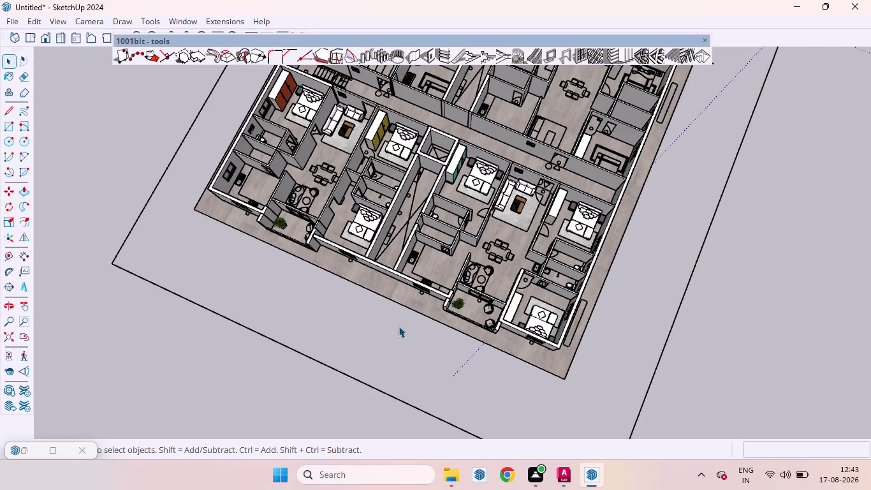
middle_drag(425, 349, 489, 391)
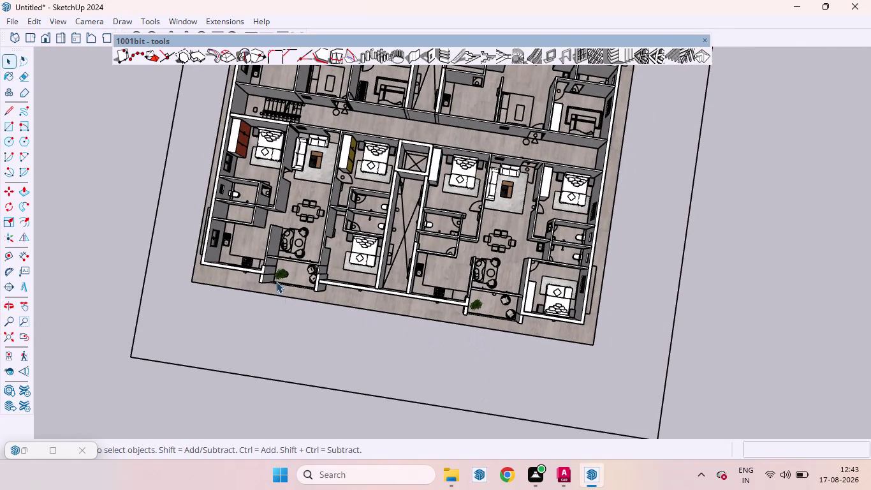
scroll(up, 3)
scroll(down, 3)
scroll(down, 3)
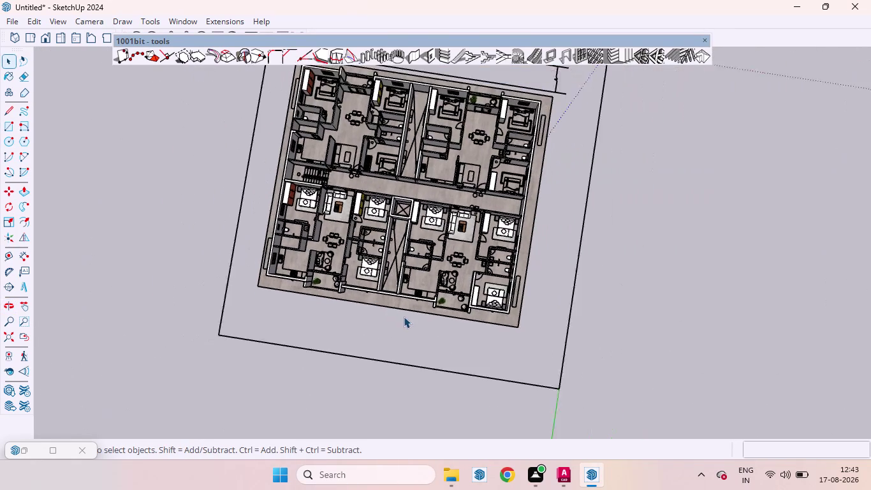
scroll(up, 3)
Select the beds, nightstands and rug in the lower-right, lower, upper and left bedrooms.
click(484, 316)
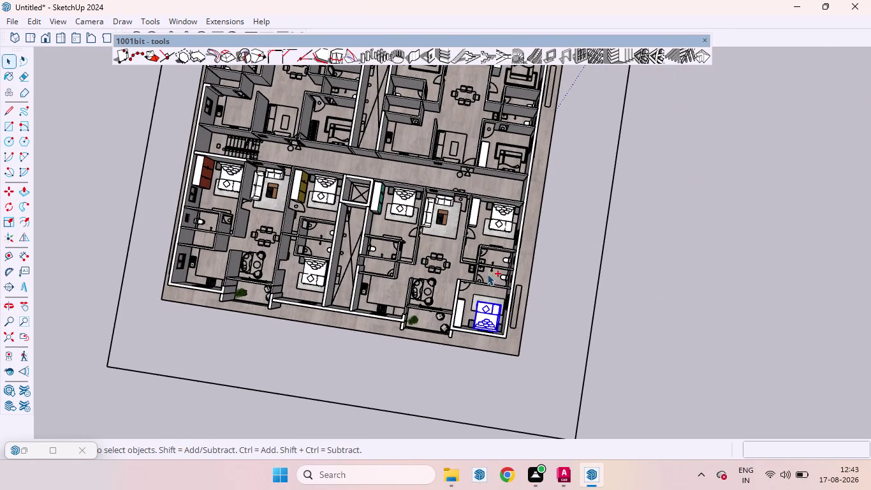
click(500, 217)
scroll(up, 3)
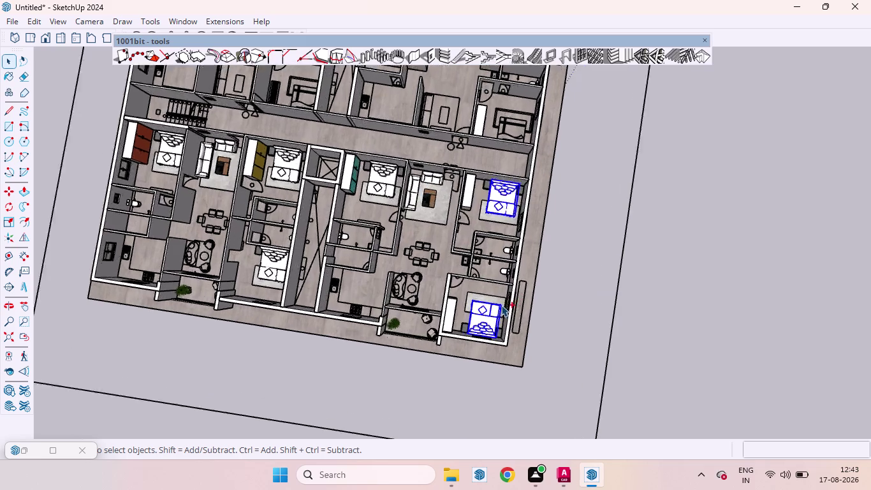
scroll(up, 3)
click(422, 339)
click(508, 349)
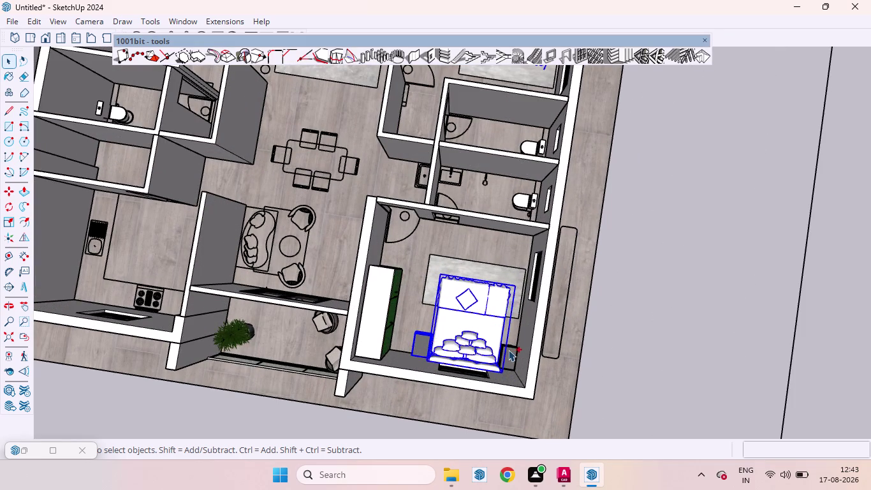
click(477, 268)
scroll(down, 3)
scroll(up, 3)
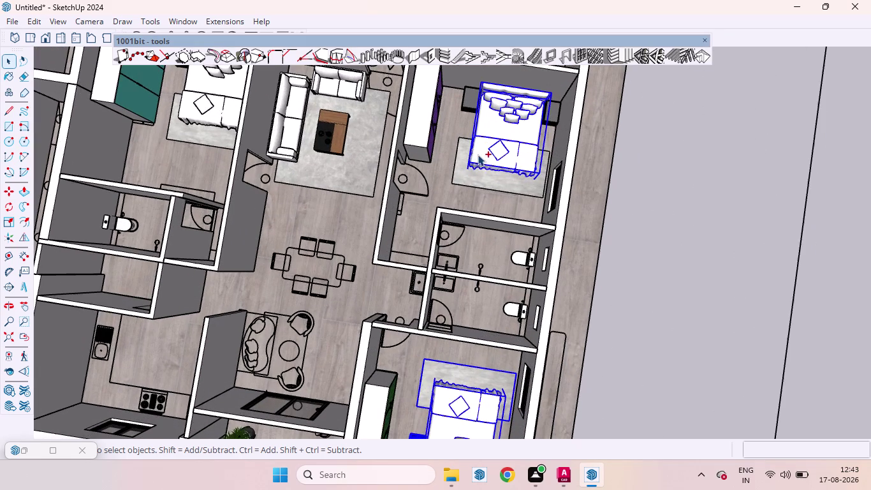
click(468, 170)
click(470, 94)
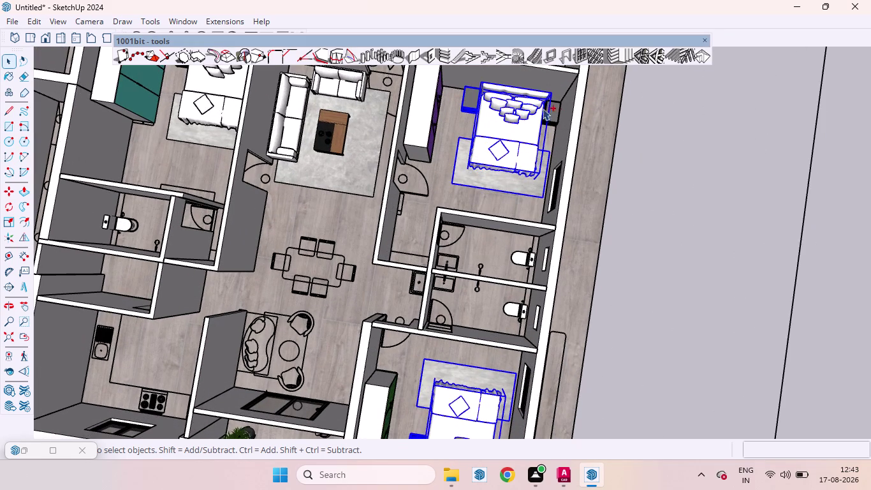
click(550, 110)
click(215, 95)
click(213, 136)
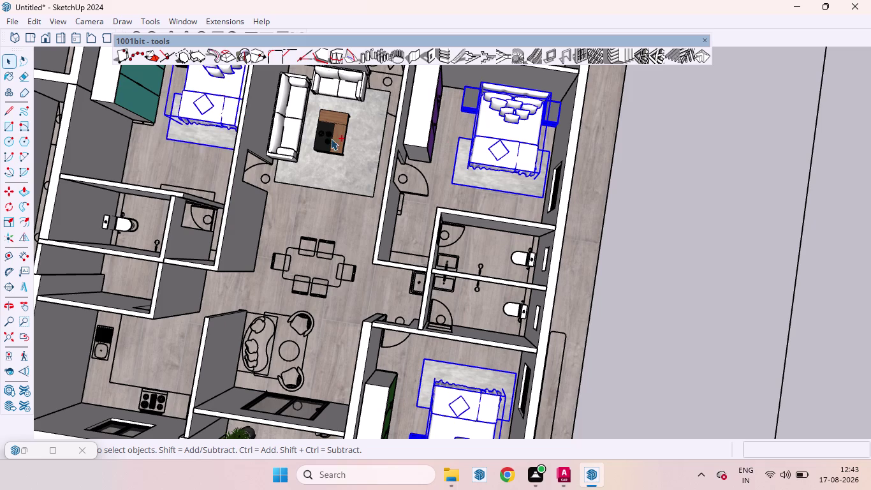
scroll(down, 3)
scroll(up, 3)
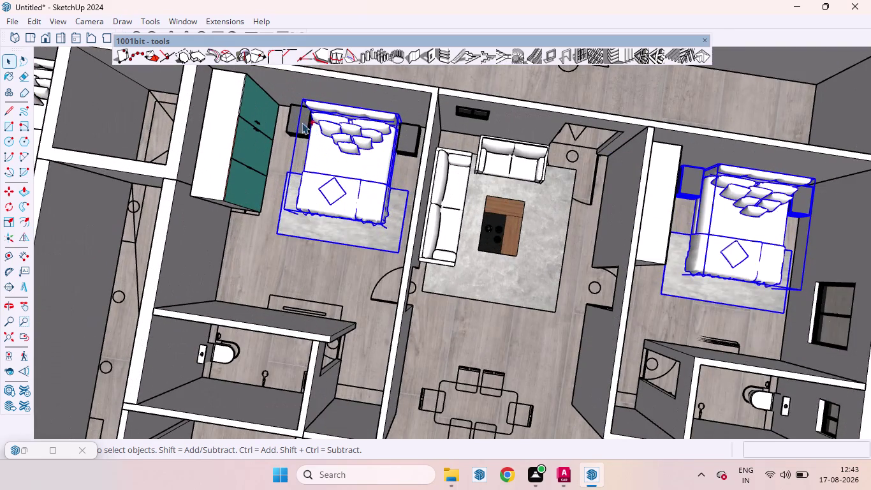
click(301, 122)
click(412, 140)
scroll(down, 3)
scroll(down, 3)
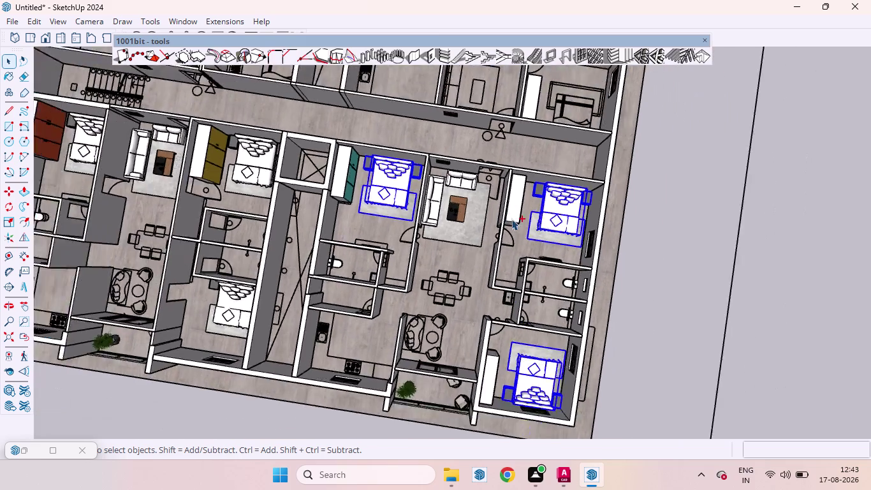
scroll(down, 3)
scroll(down, 3)
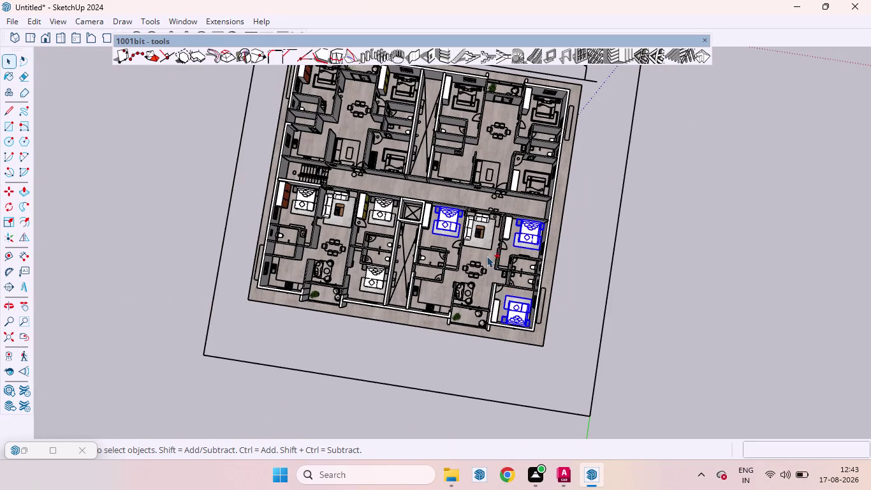
scroll(up, 3)
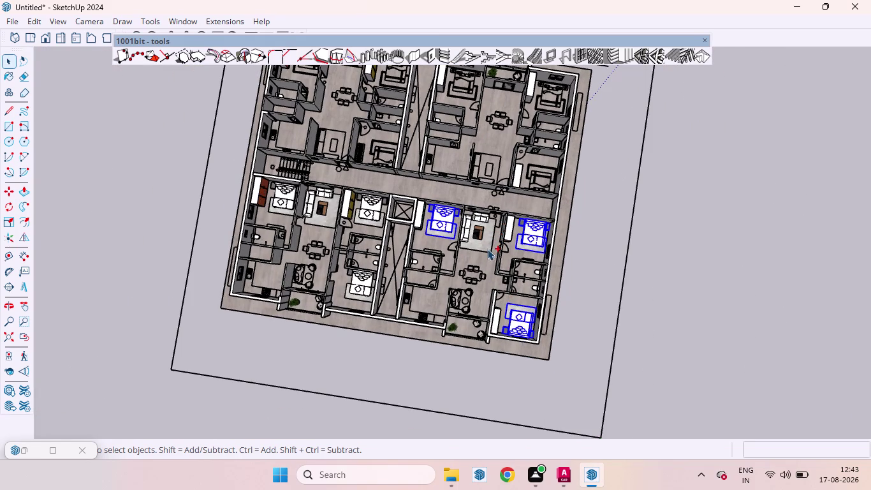
scroll(up, 3)
Add the remaining apartments' beds, rugs and nightstands, through the leftmost bedroom, to the selection.
click(362, 198)
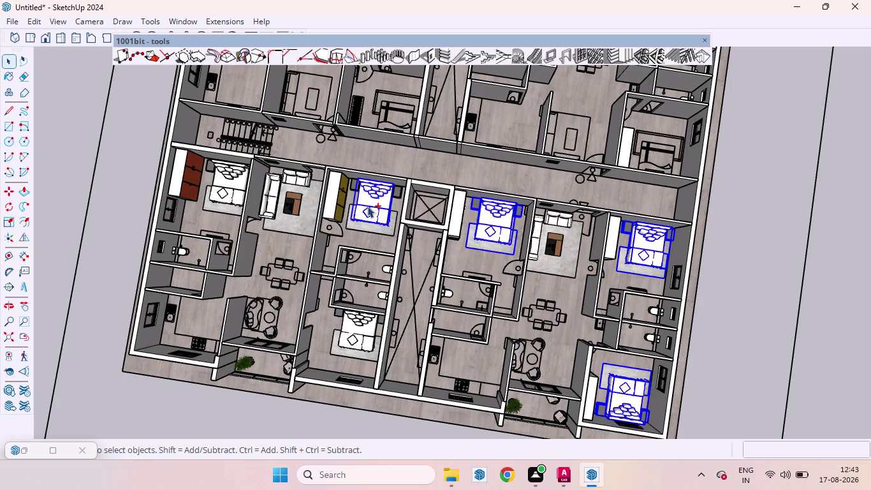
click(369, 230)
click(351, 327)
click(349, 352)
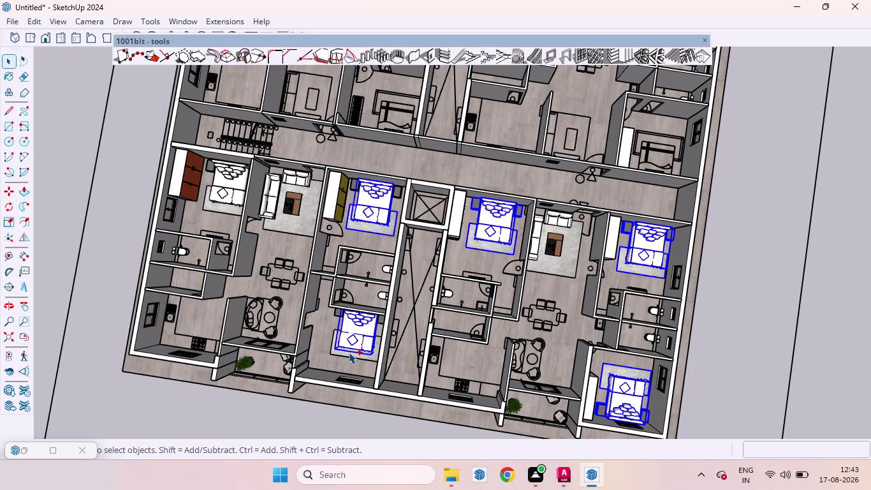
scroll(down, 3)
scroll(up, 3)
scroll(down, 3)
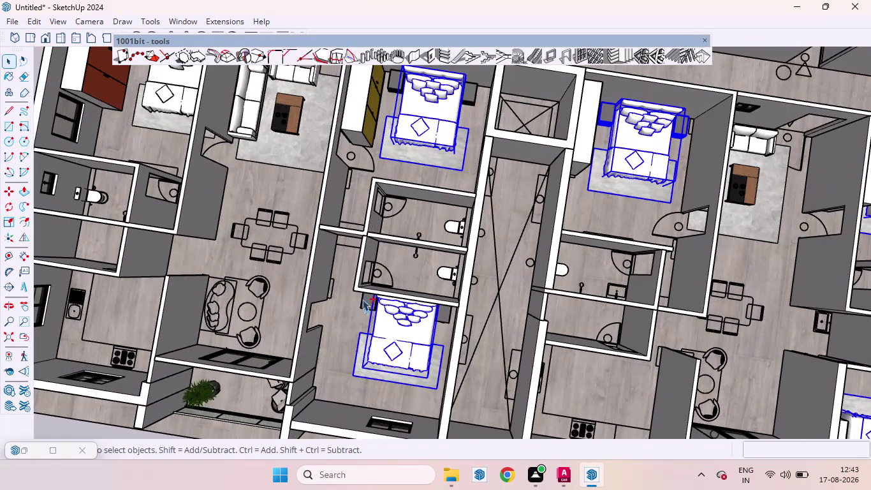
click(362, 299)
click(441, 318)
scroll(down, 3)
scroll(up, 3)
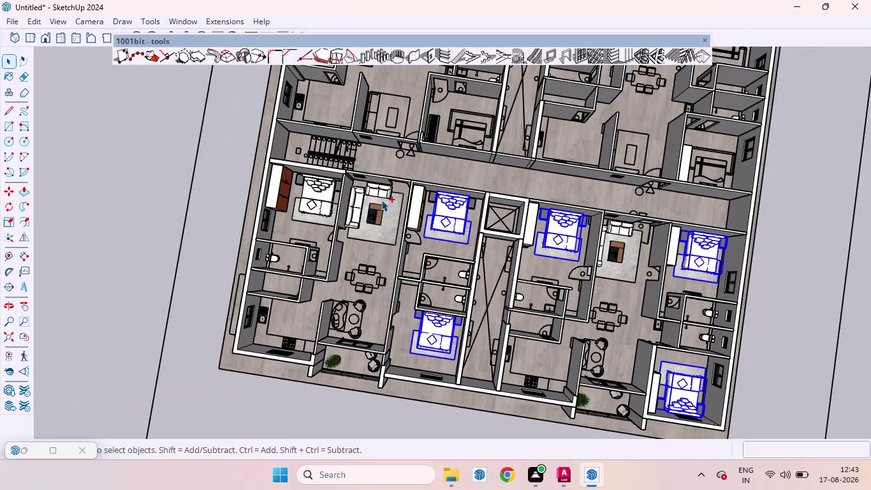
scroll(up, 3)
click(254, 185)
click(262, 236)
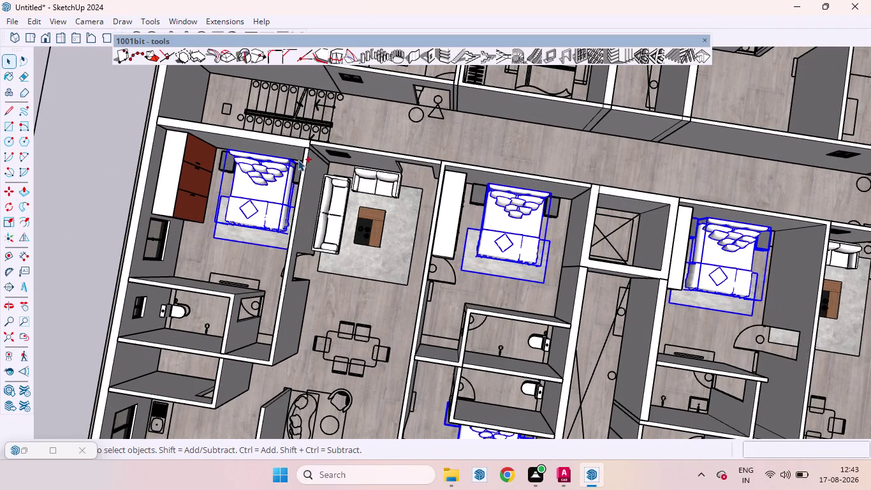
scroll(up, 3)
scroll(down, 3)
scroll(up, 3)
scroll(down, 3)
scroll(up, 3)
click(303, 178)
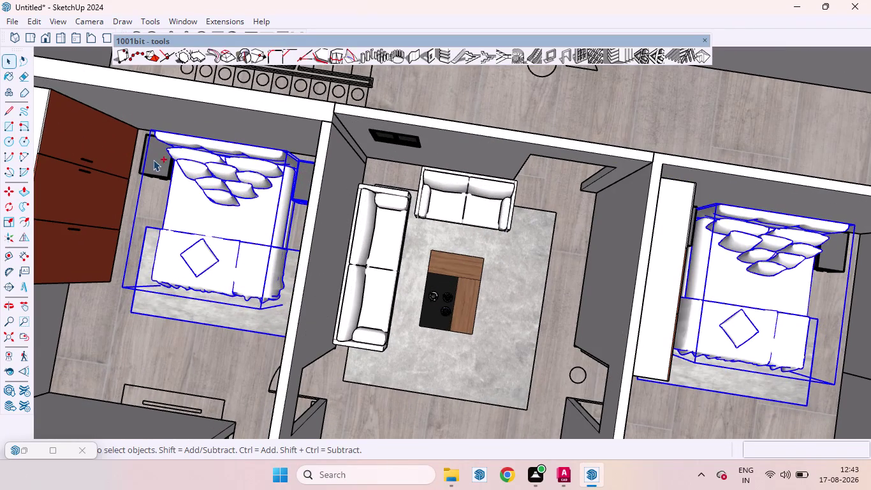
click(159, 160)
scroll(down, 3)
scroll(down, 3)
scroll(up, 3)
scroll(down, 3)
scroll(down, 3)
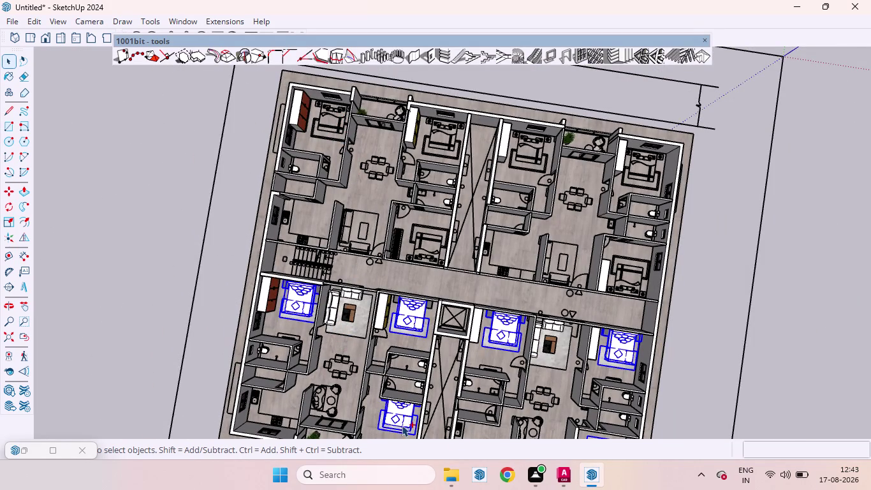
scroll(down, 3)
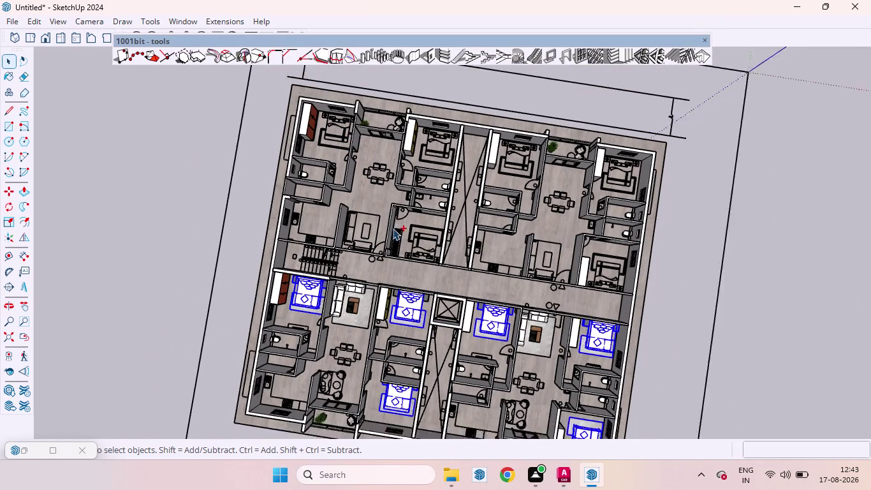
scroll(down, 3)
scroll(down, 3)
scroll(up, 3)
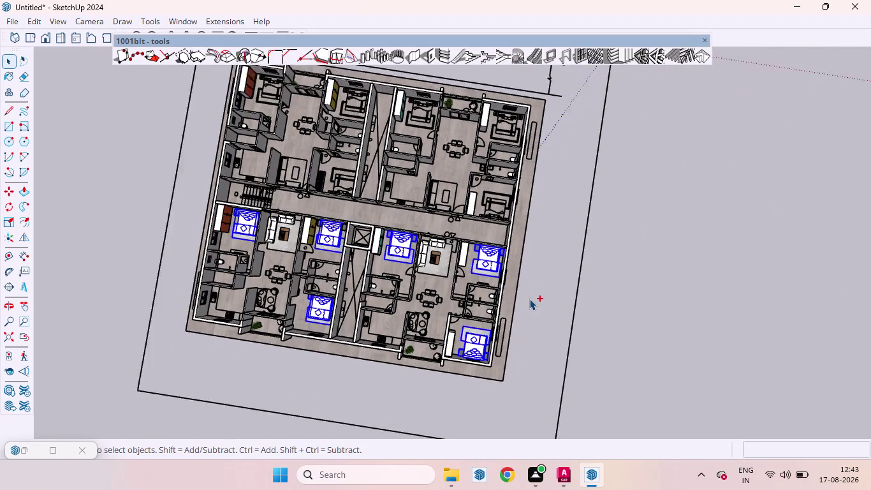
Copy the gathered bed sets straight across the corridor, snapping nightstand corner to matching corner.
key(m)
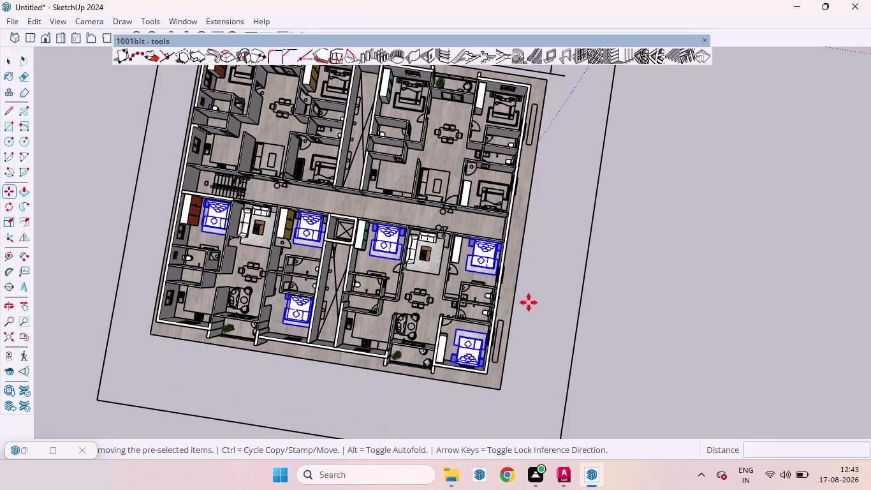
scroll(up, 3)
scroll(down, 3)
scroll(up, 3)
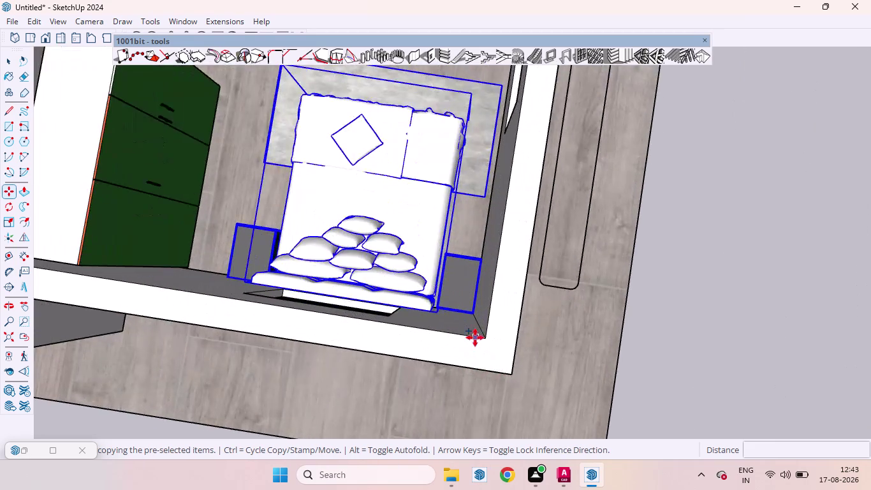
scroll(up, 3)
click(473, 304)
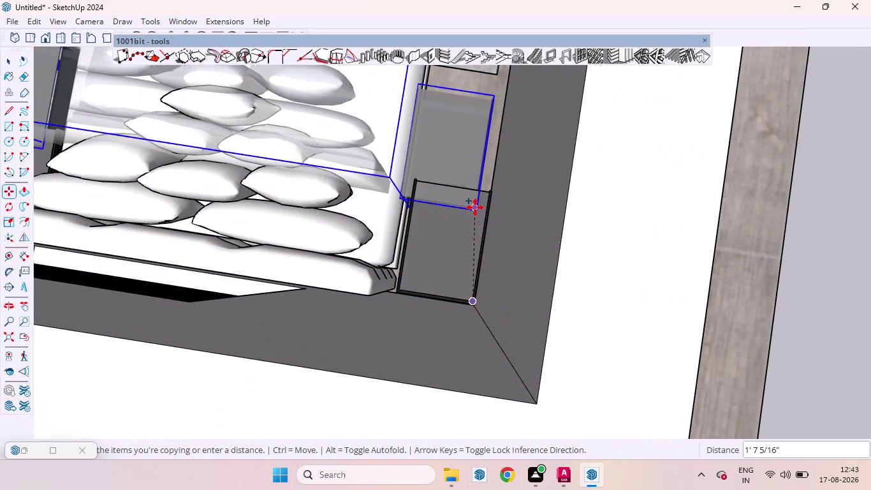
key(Left)
scroll(down, 3)
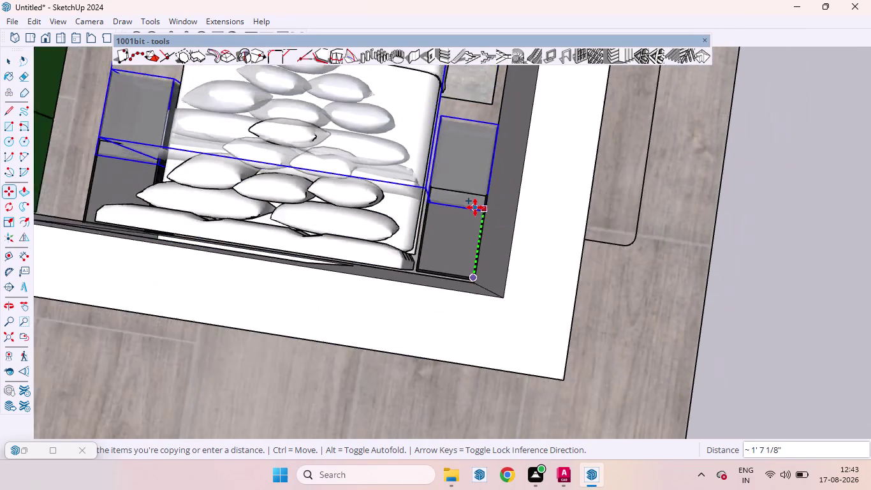
scroll(down, 3)
scroll(down, 3)
scroll(down, 3)
scroll(down, 3)
scroll(up, 3)
scroll(down, 3)
scroll(down, 3)
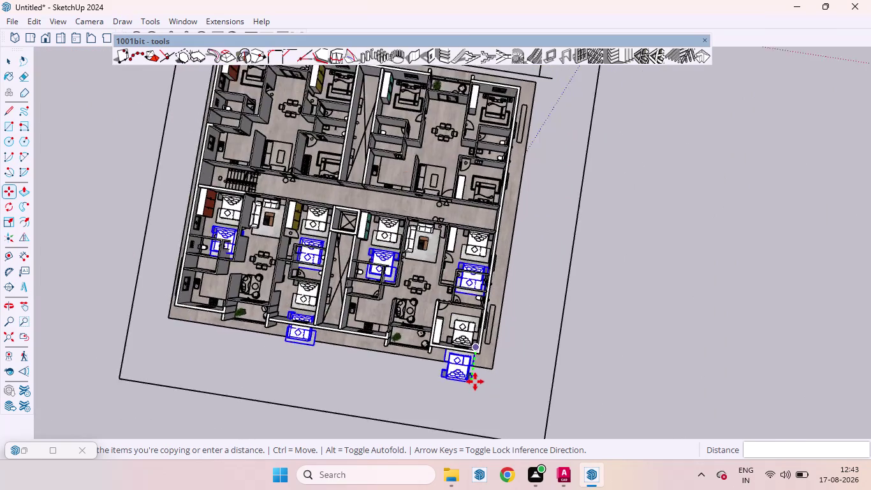
scroll(down, 3)
scroll(up, 3)
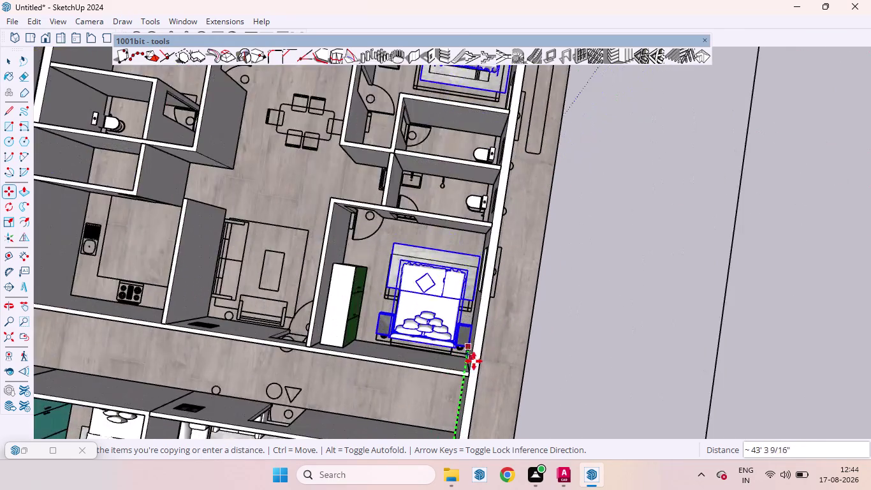
scroll(up, 3)
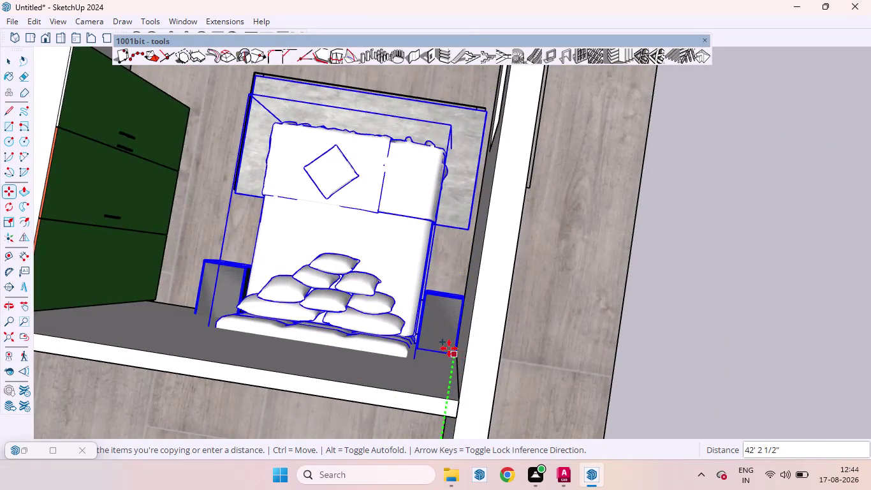
scroll(up, 3)
scroll(up, 3)
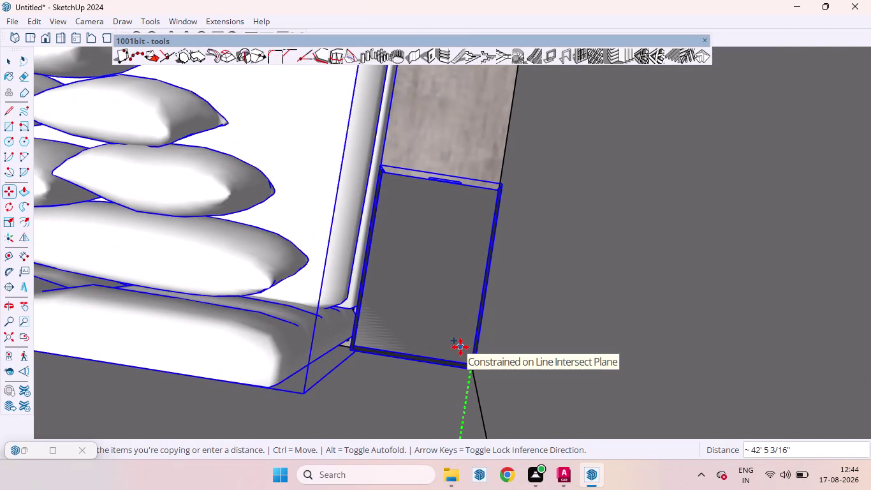
click(460, 347)
scroll(down, 3)
scroll(down, 3)
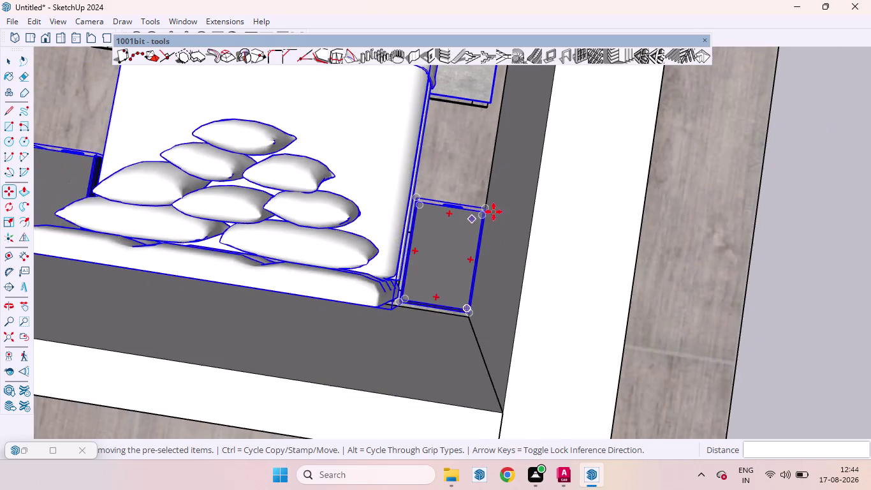
scroll(down, 3)
scroll(up, 3)
scroll(down, 3)
key(space)
click(713, 238)
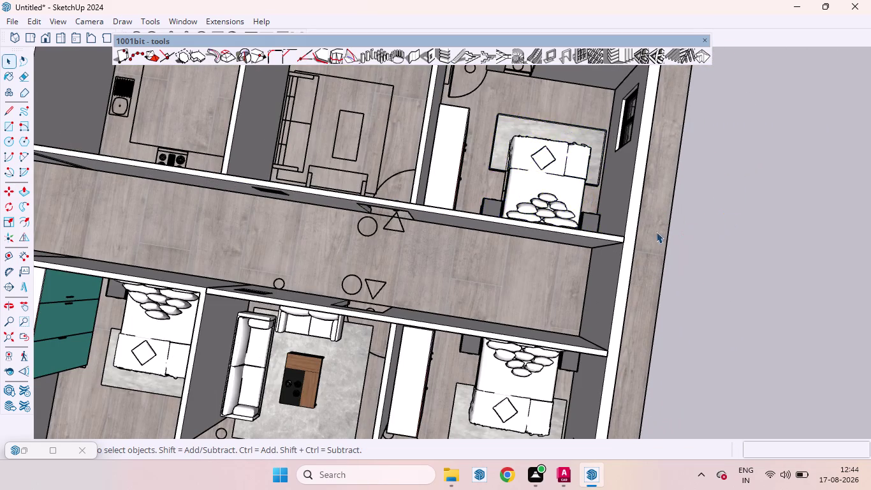
scroll(down, 3)
scroll(down, 3)
scroll(down, 3)
scroll(up, 3)
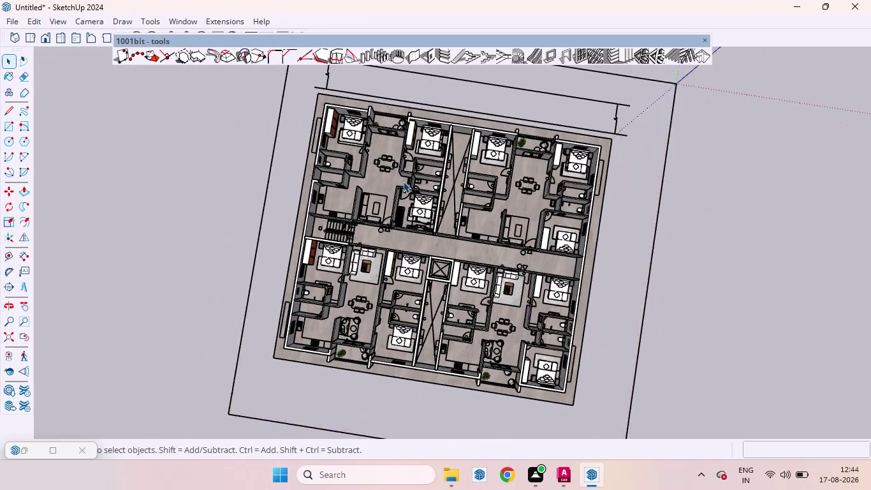
scroll(up, 3)
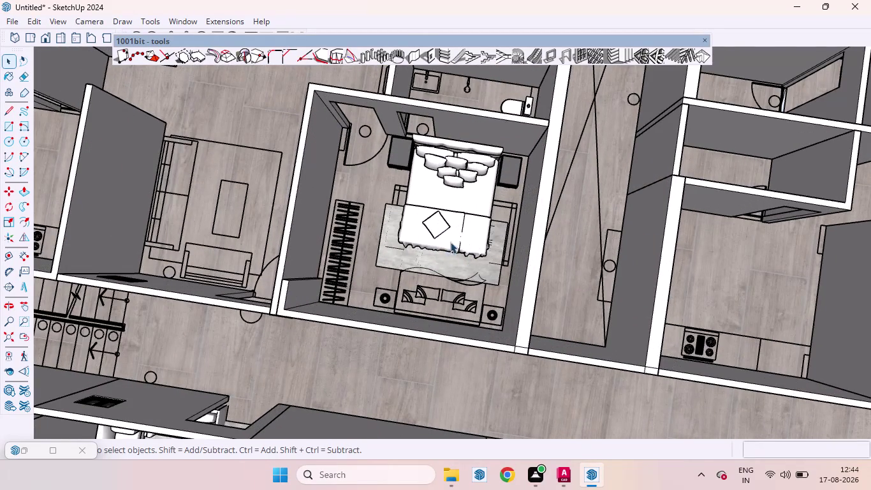
scroll(down, 3)
scroll(down, 3)
scroll(down, 3)
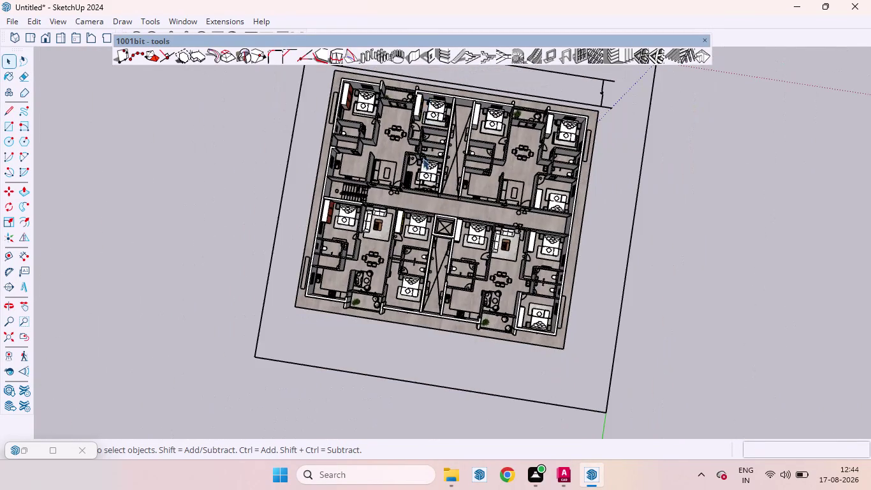
scroll(up, 3)
scroll(down, 3)
scroll(up, 3)
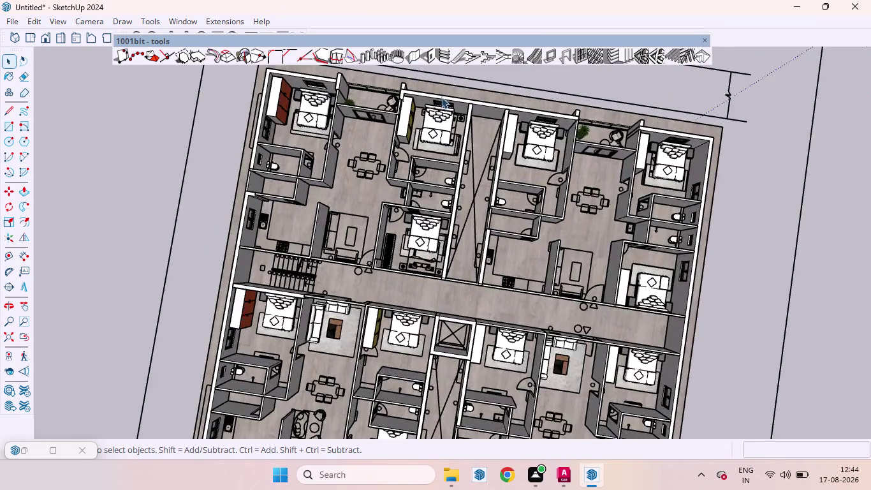
scroll(up, 3)
middle_drag(456, 157, 460, 120)
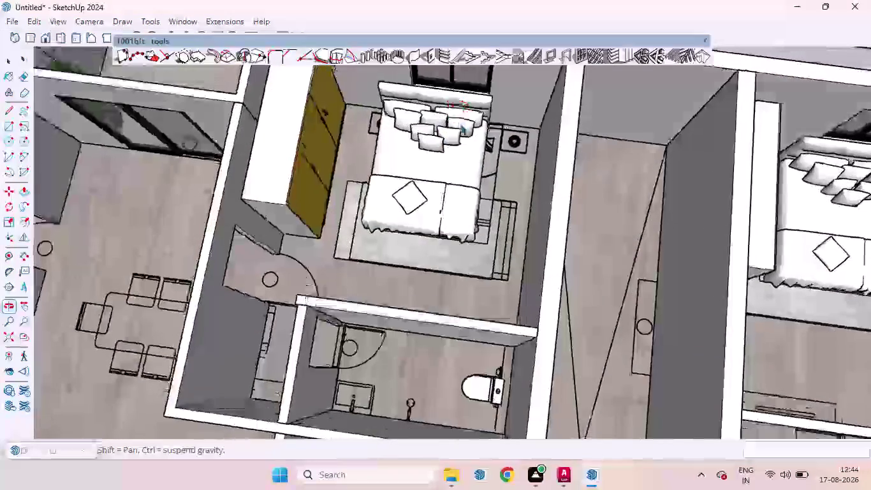
scroll(down, 3)
scroll(up, 3)
scroll(down, 3)
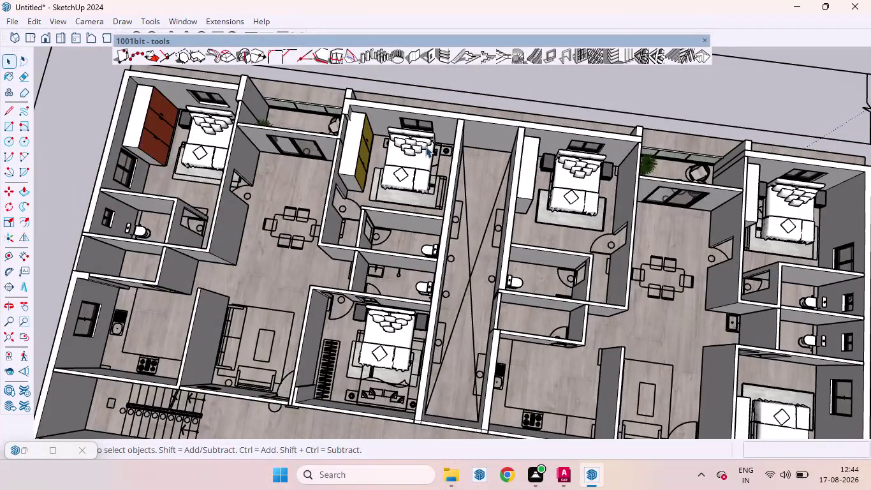
scroll(down, 3)
scroll(up, 3)
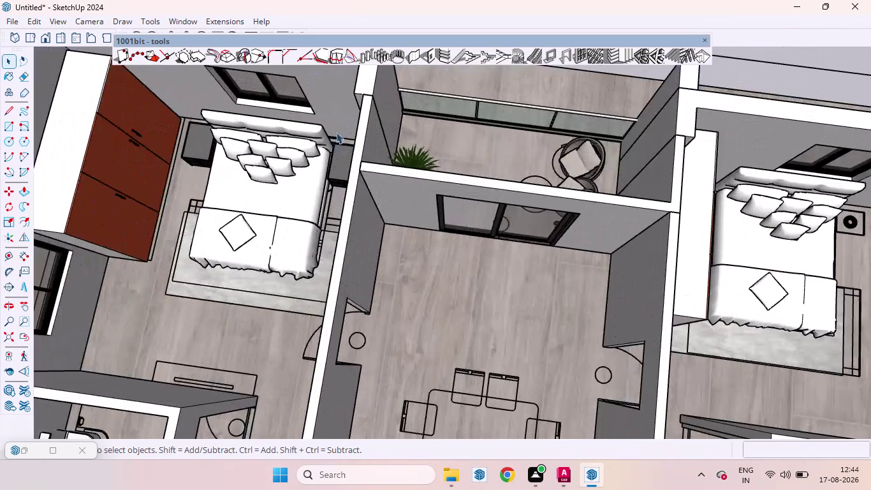
scroll(down, 3)
scroll(down, 3)
scroll(down, 3)
scroll(up, 3)
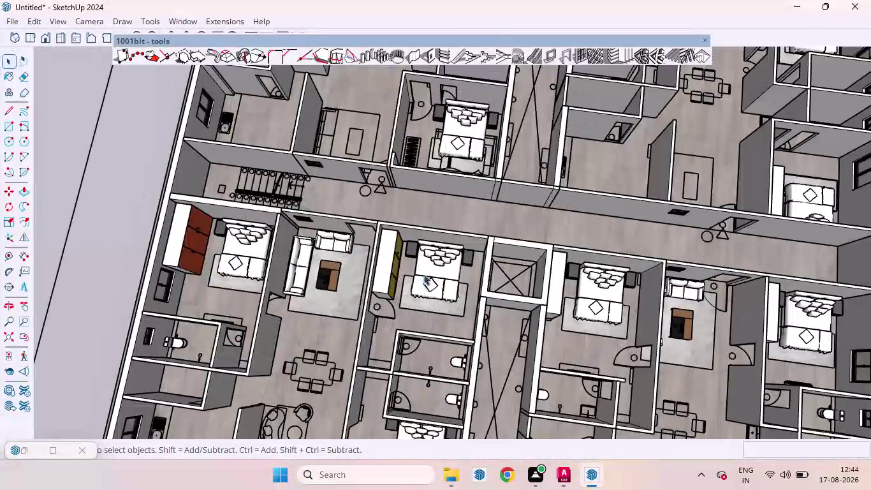
scroll(up, 3)
click(402, 234)
click(499, 247)
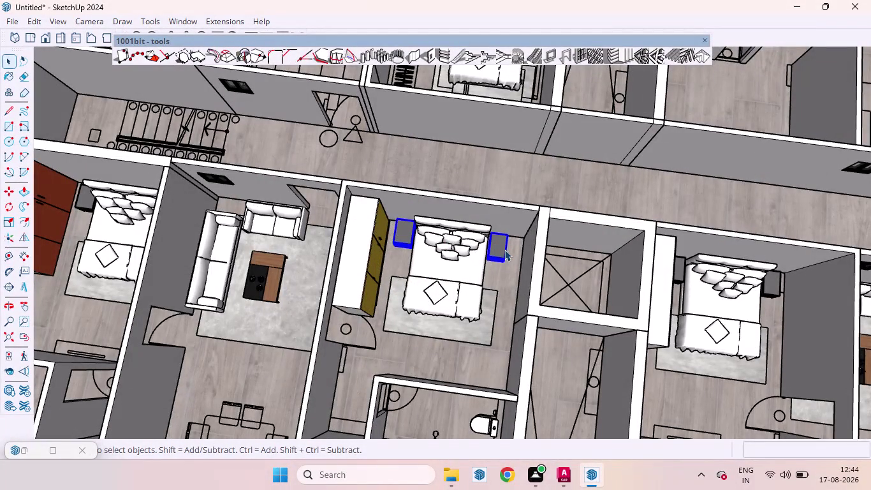
key(m)
key(Left)
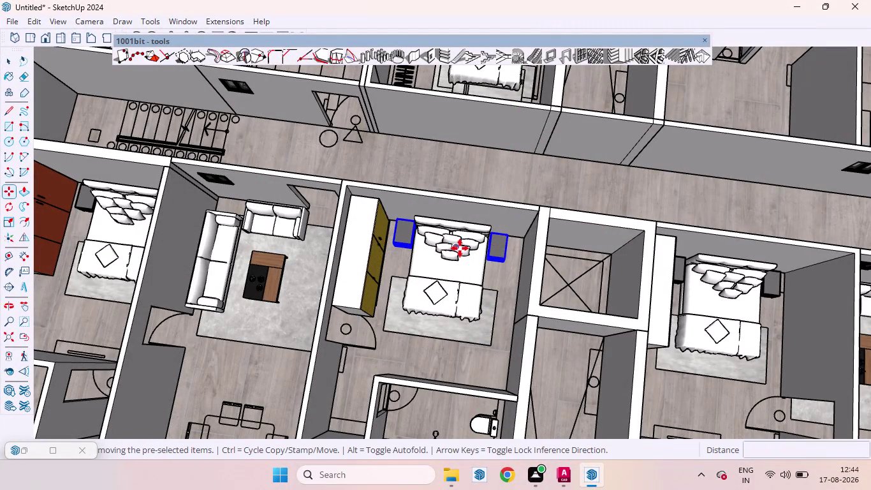
click(455, 249)
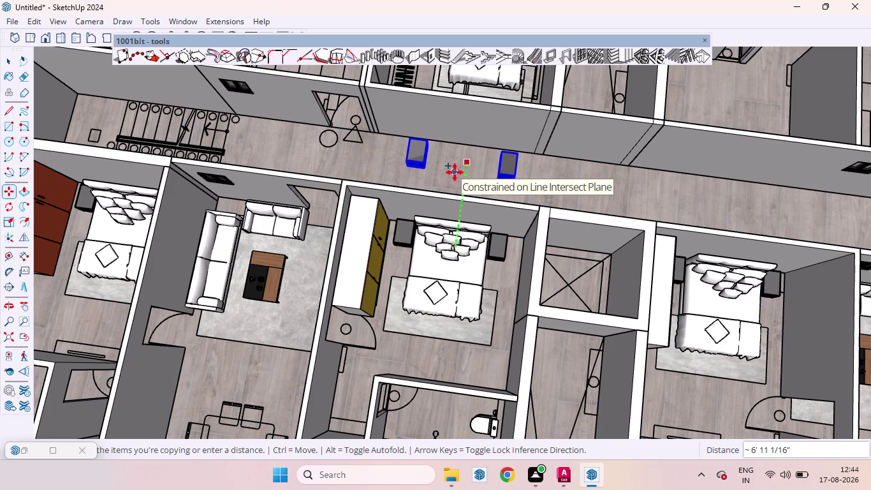
click(455, 172)
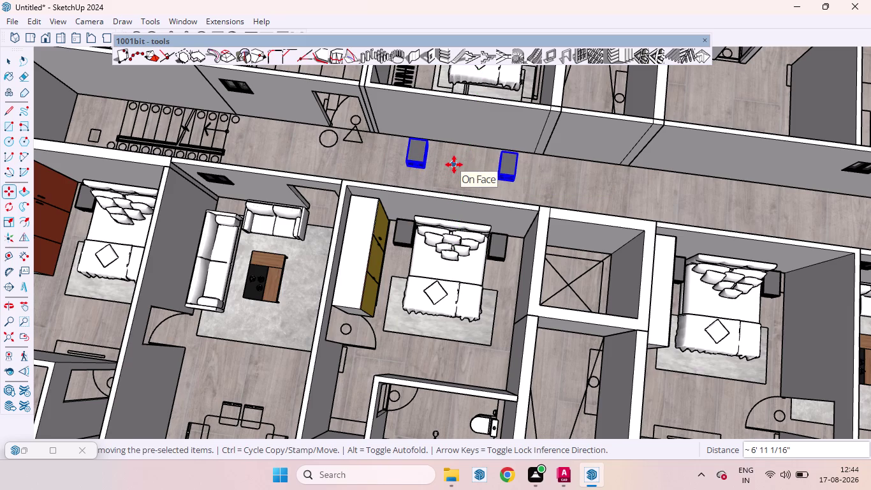
click(454, 165)
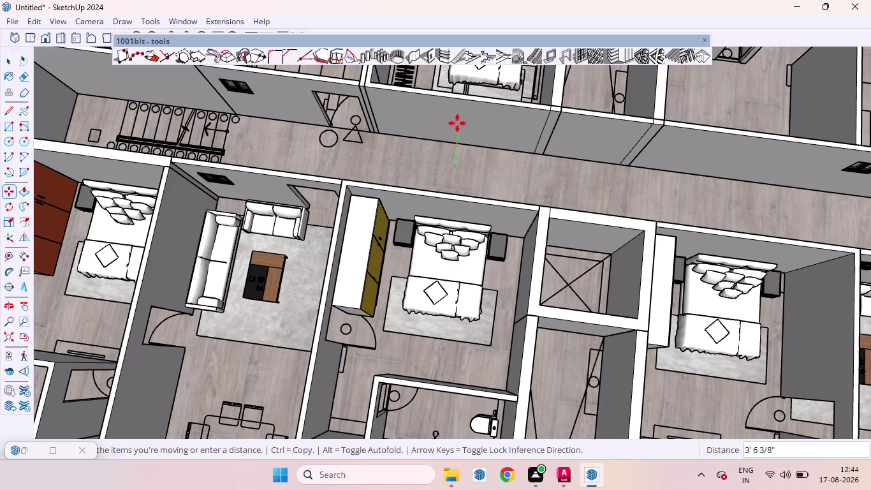
scroll(down, 3)
scroll(down, 3)
scroll(down, 3)
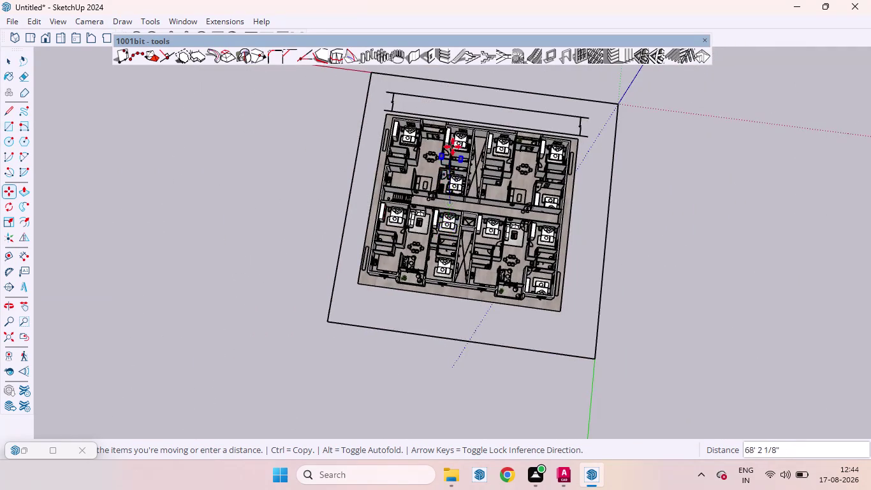
scroll(up, 3)
scroll(up, 3)
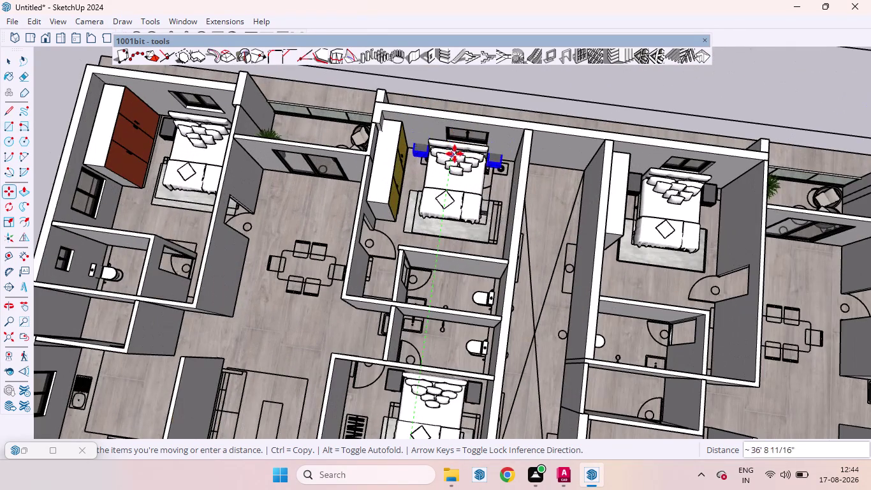
key(Left)
scroll(up, 3)
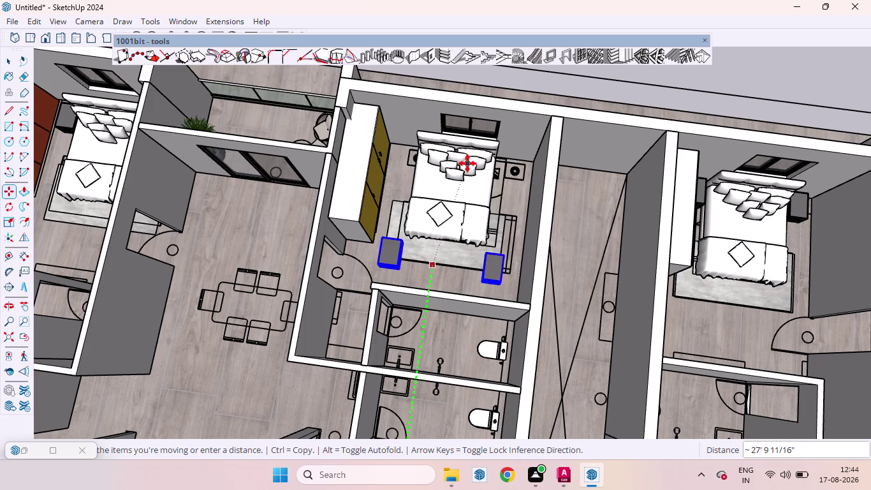
scroll(up, 3)
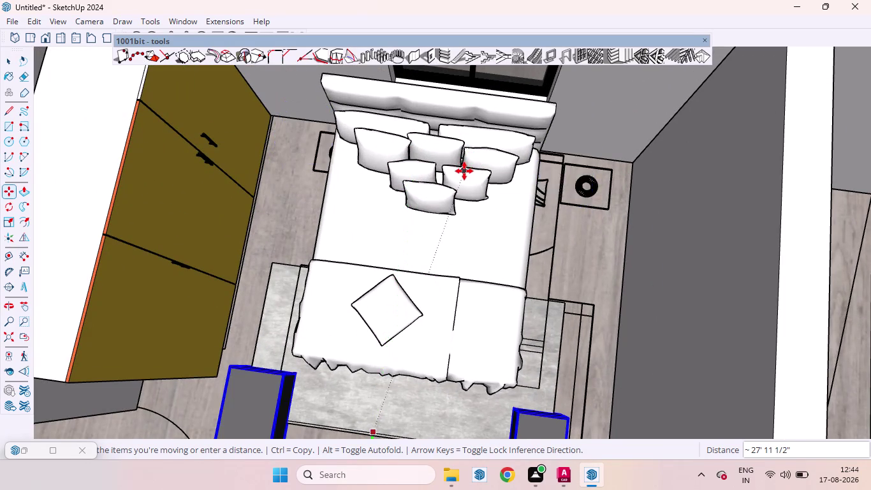
click(464, 164)
scroll(down, 3)
scroll(down, 3)
scroll(down, 3)
key(space)
click(679, 91)
scroll(up, 3)
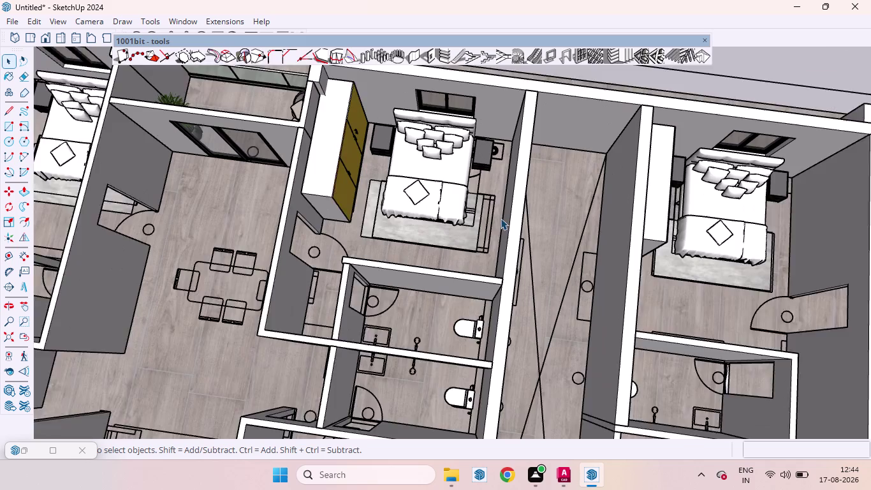
click(491, 206)
key(Delete)
scroll(down, 3)
middle_drag(435, 193, 447, 109)
scroll(up, 3)
click(457, 191)
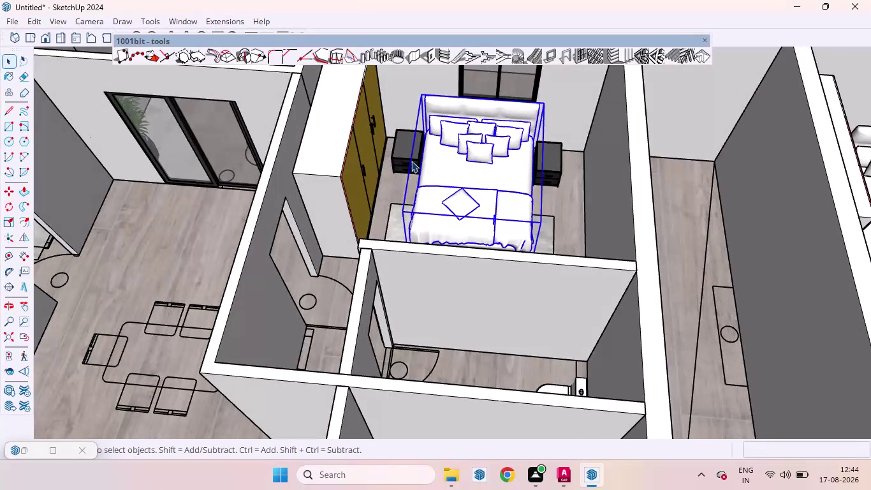
click(399, 152)
click(546, 150)
click(546, 227)
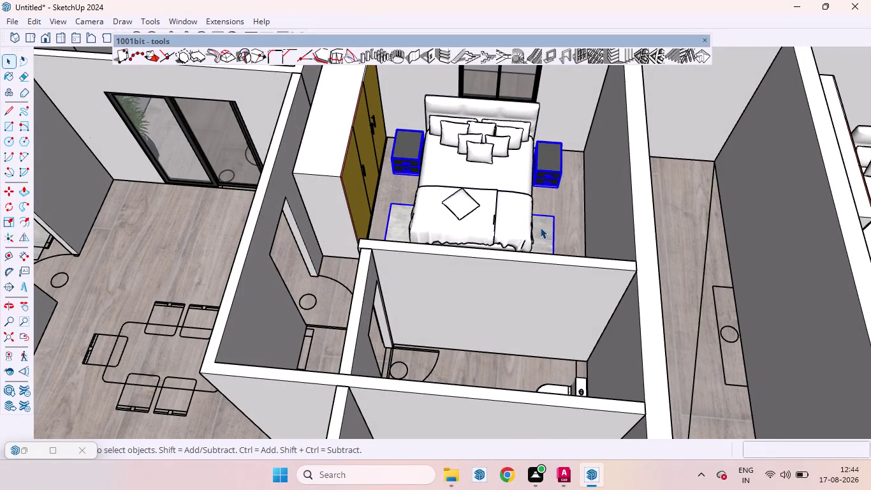
key(m)
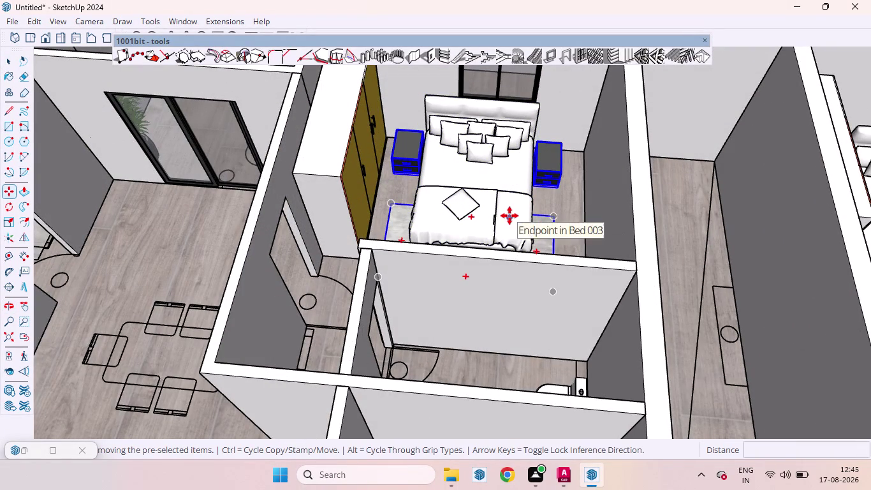
key(space)
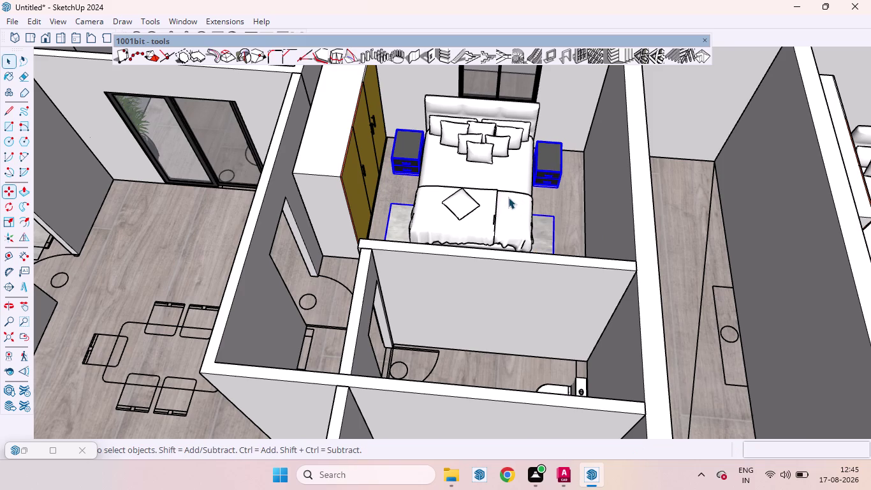
click(501, 179)
click(548, 233)
click(550, 159)
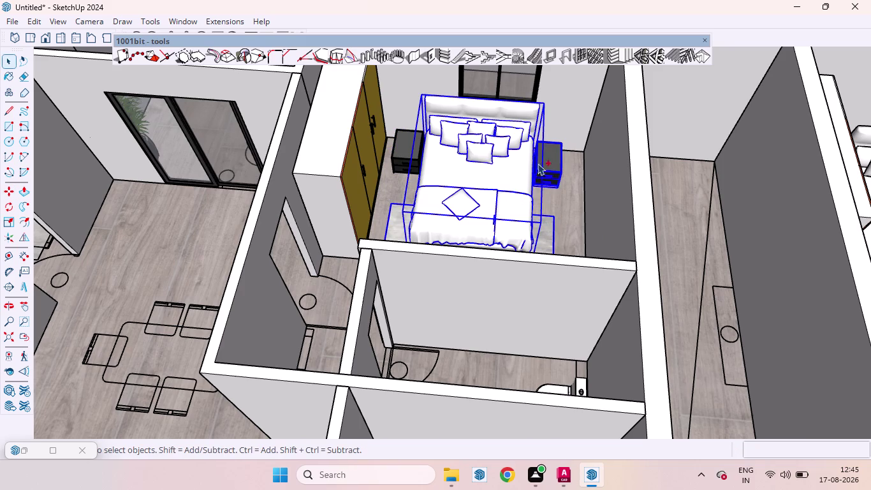
click(403, 143)
key(m)
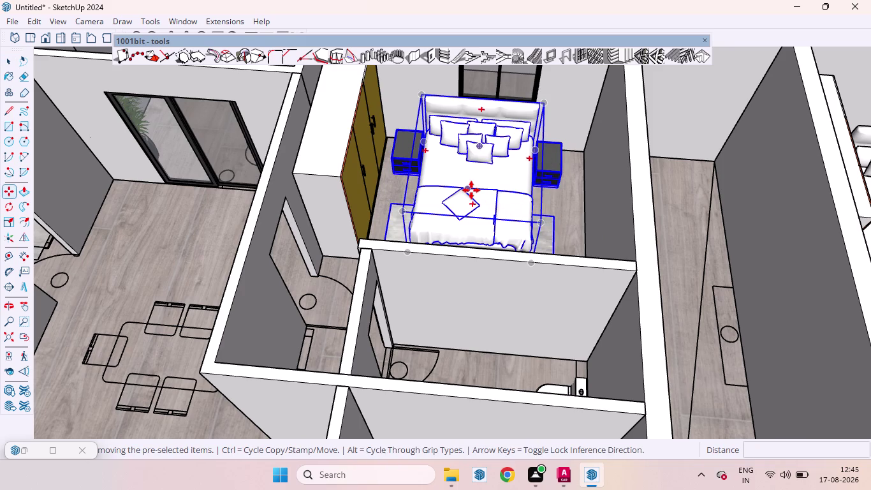
click(471, 190)
click(487, 196)
scroll(down, 3)
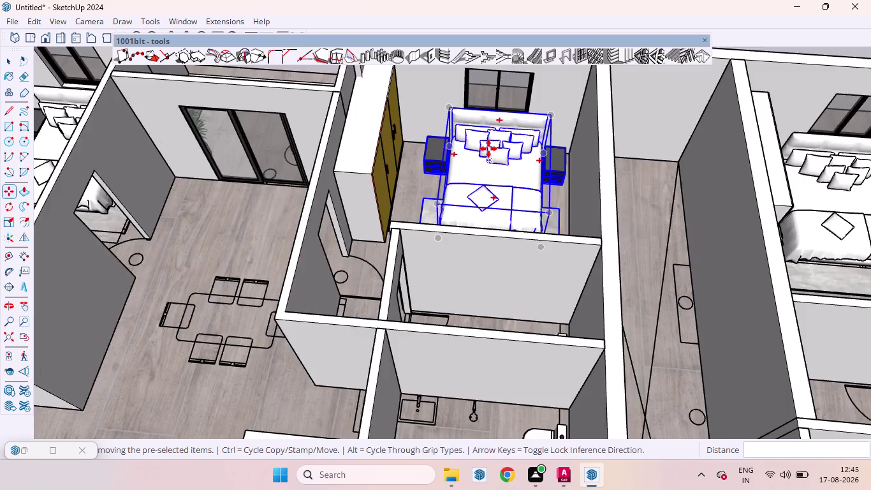
scroll(down, 3)
key(space)
scroll(up, 3)
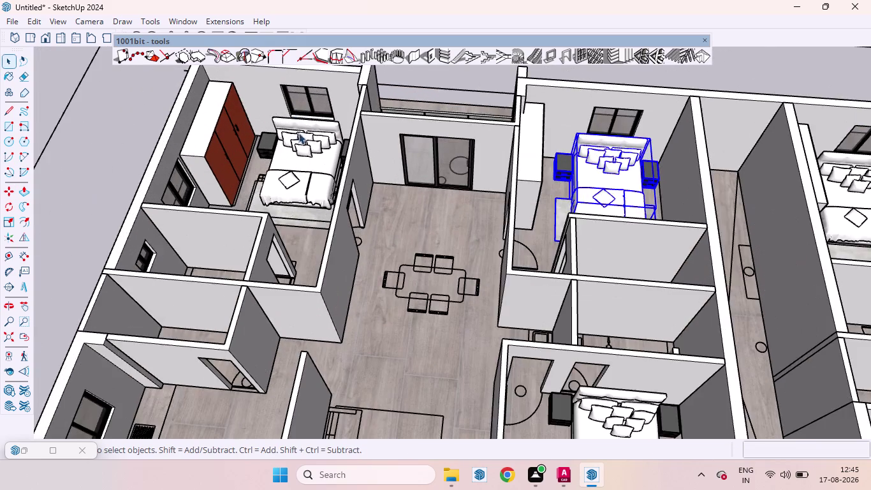
middle_drag(305, 135, 336, 178)
scroll(up, 3)
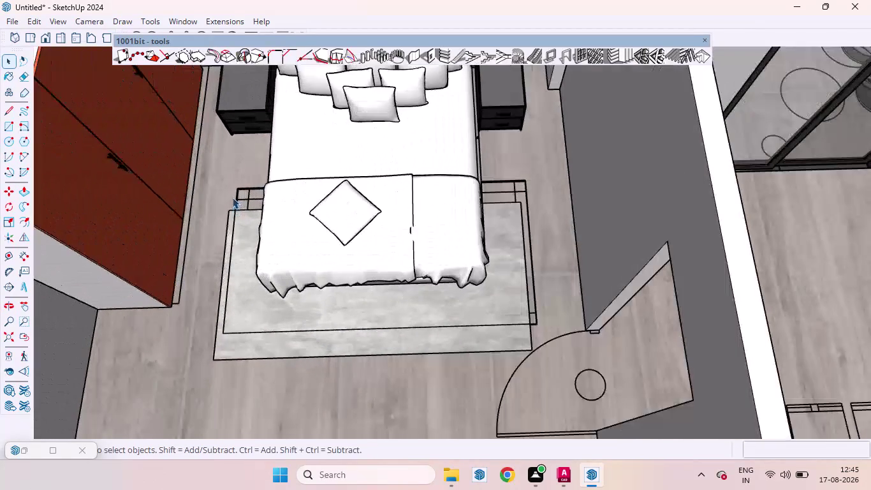
click(242, 191)
key(Delete)
scroll(down, 3)
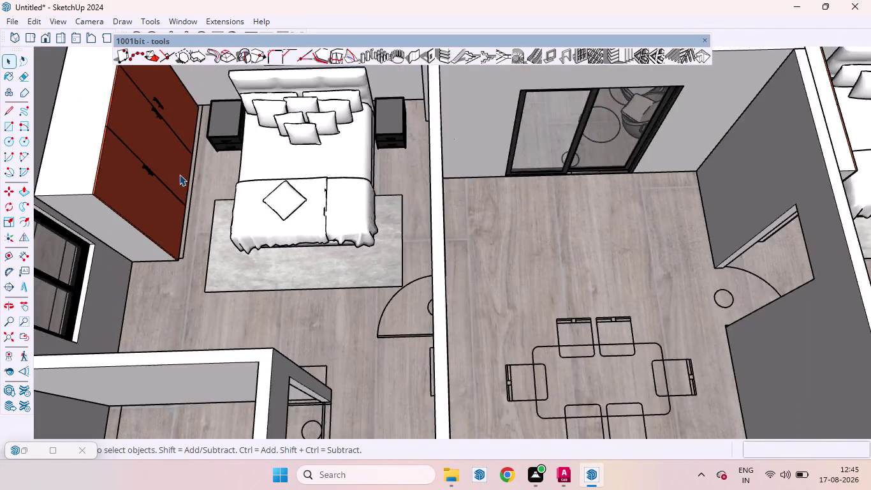
scroll(down, 3)
scroll(down, 3)
scroll(up, 3)
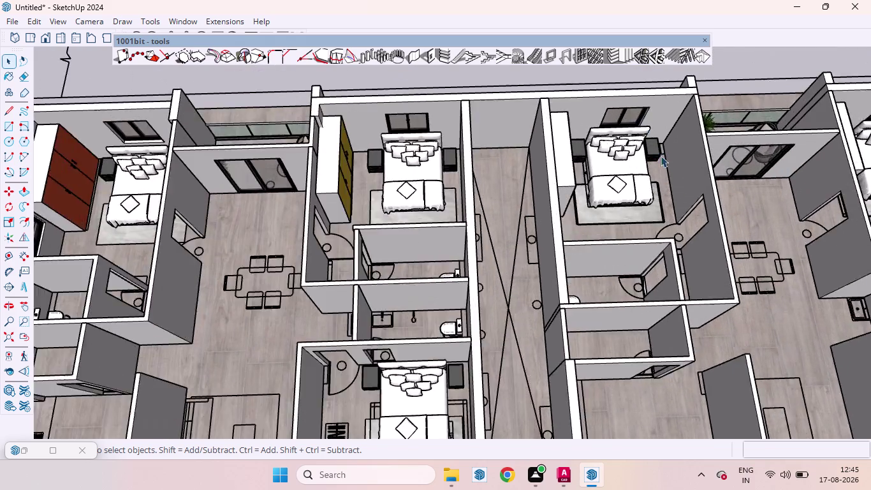
scroll(up, 3)
scroll(up, 3)
click(424, 156)
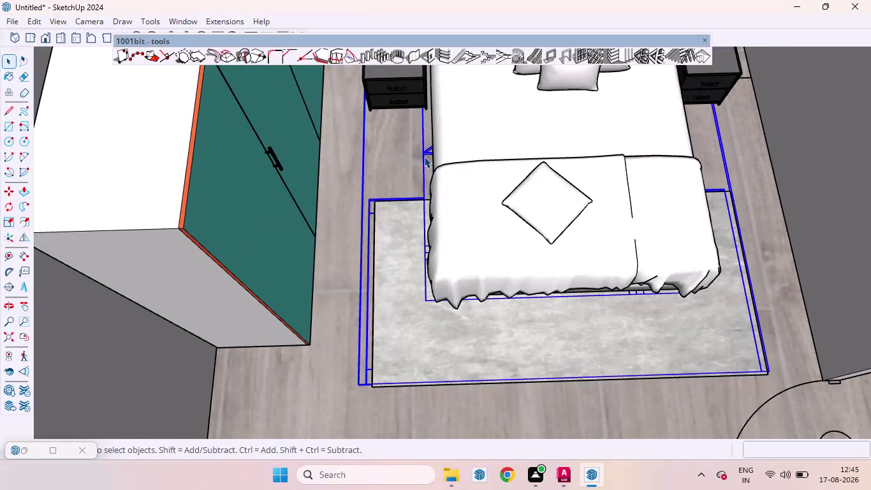
key(Delete)
scroll(down, 3)
scroll(down, 3)
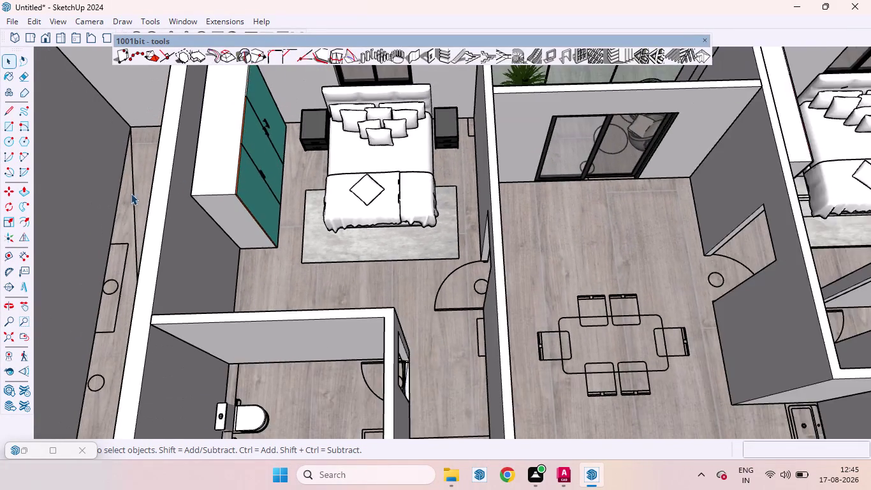
scroll(down, 3)
scroll(up, 3)
scroll(down, 3)
scroll(up, 3)
click(556, 162)
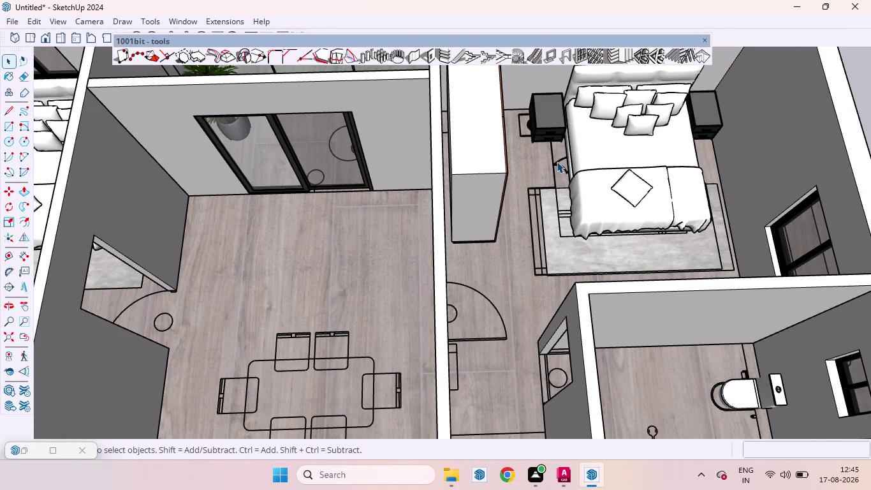
key(Delete)
scroll(down, 3)
scroll(up, 3)
scroll(down, 3)
scroll(down, 3)
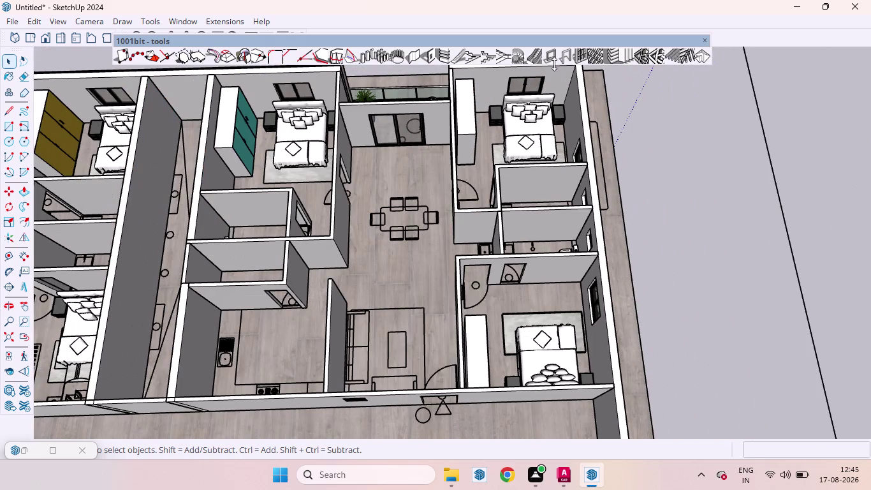
scroll(down, 3)
scroll(up, 3)
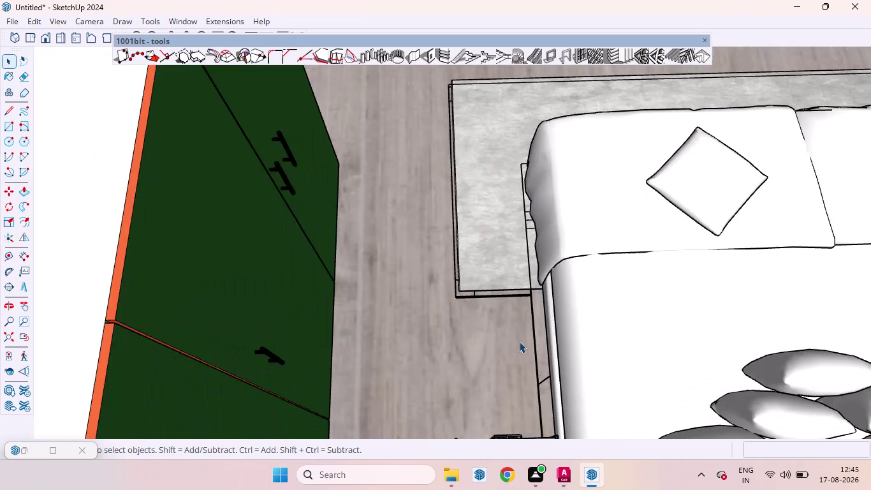
click(535, 329)
key(Delete)
scroll(down, 3)
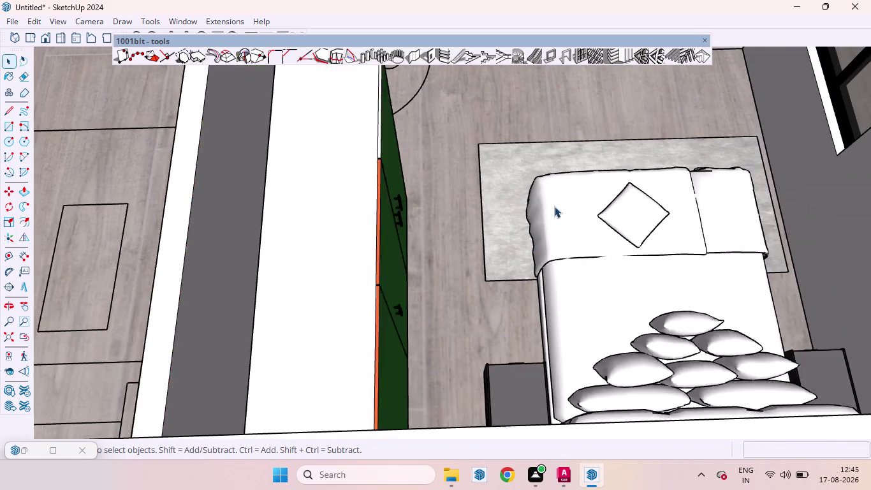
scroll(down, 3)
scroll(down, 3)
scroll(up, 3)
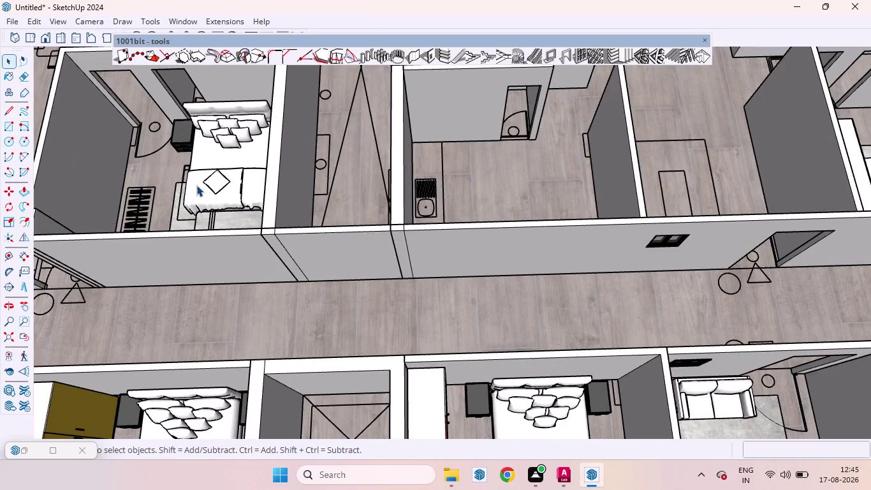
scroll(up, 3)
click(185, 148)
key(Delete)
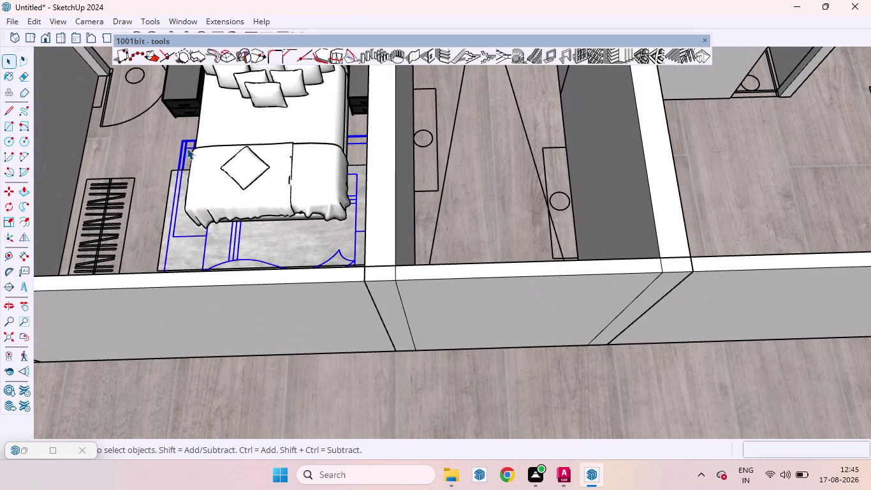
scroll(down, 3)
scroll(down, 3)
scroll(down, 3)
scroll(up, 3)
scroll(down, 3)
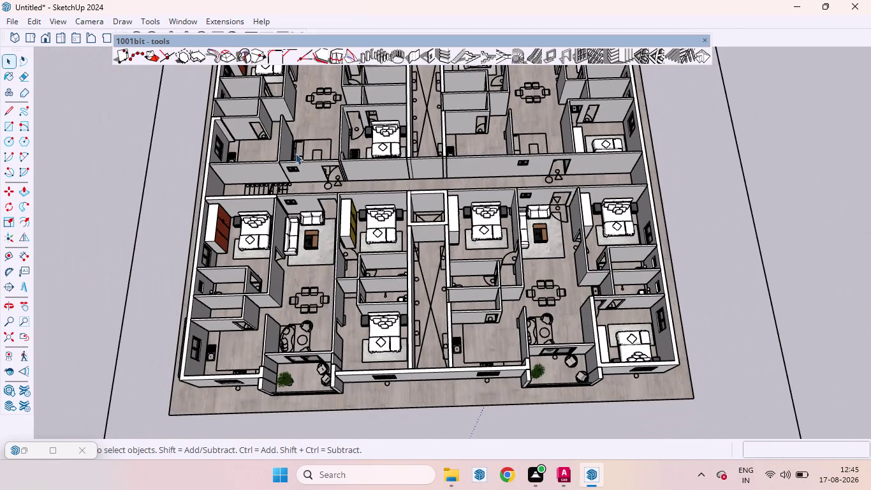
scroll(up, 3)
scroll(down, 3)
scroll(up, 3)
middle_drag(334, 185, 326, 243)
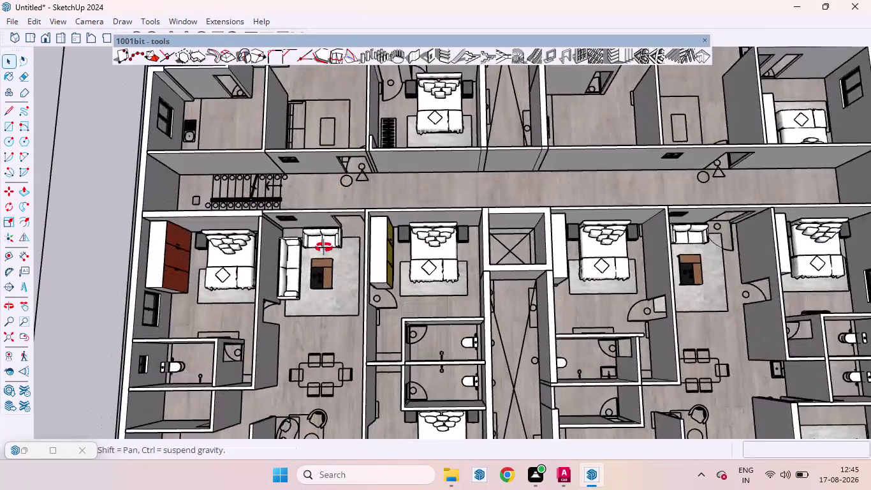
middle_drag(325, 244, 322, 255)
scroll(up, 3)
click(266, 280)
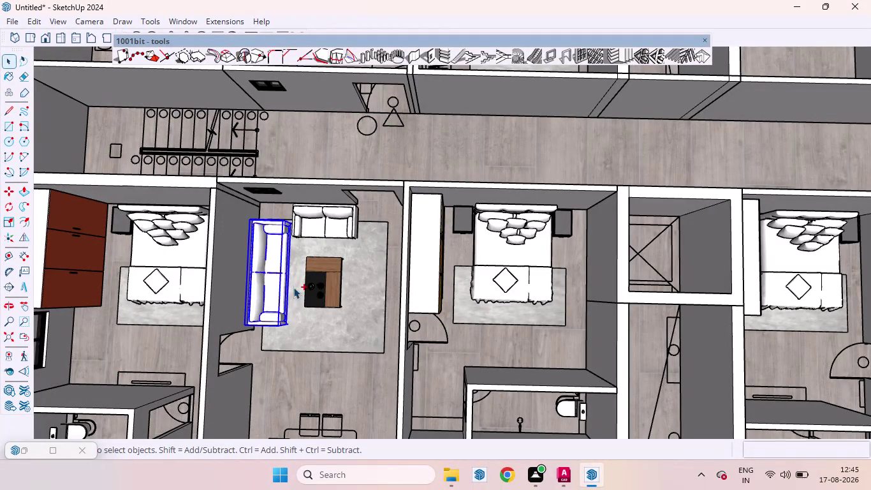
click(292, 286)
click(357, 291)
click(320, 294)
click(329, 209)
scroll(down, 3)
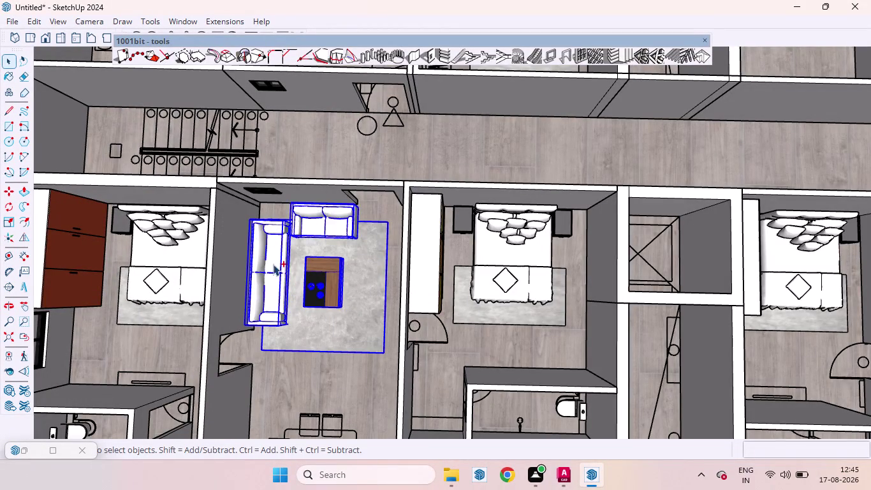
scroll(down, 3)
scroll(down, 3)
scroll(down, 3)
scroll(up, 3)
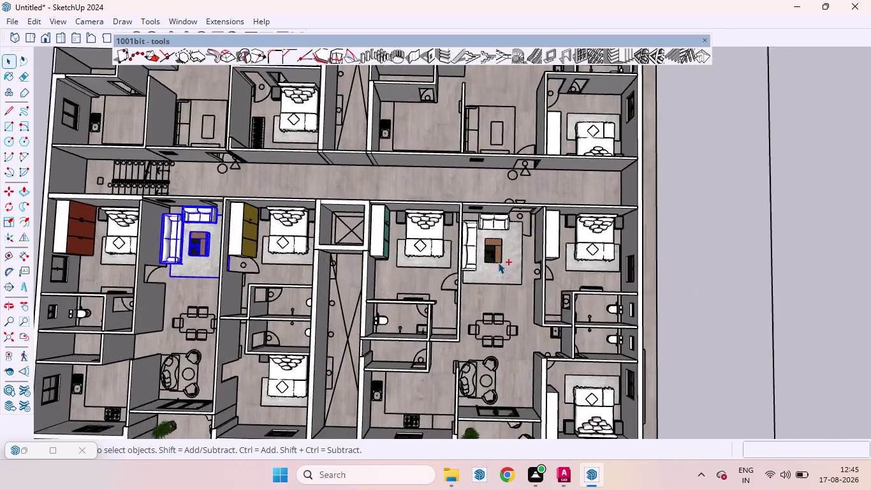
scroll(up, 3)
click(498, 281)
click(489, 253)
click(451, 245)
click(489, 191)
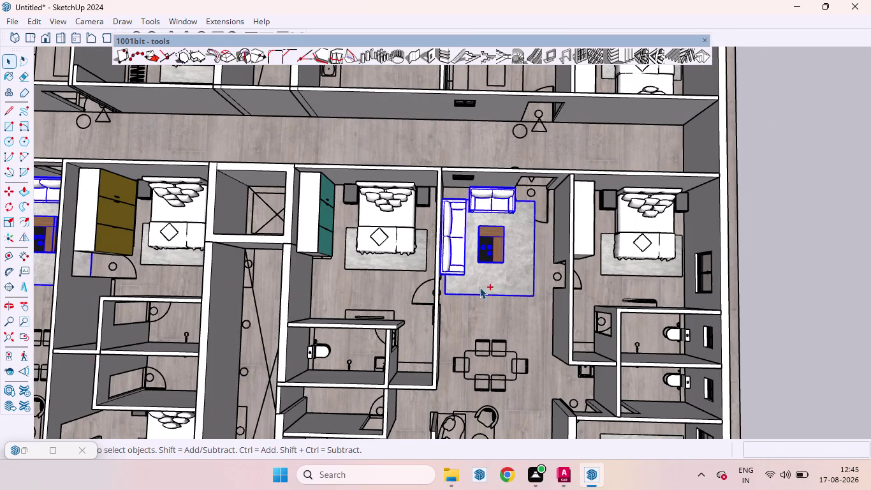
scroll(down, 3)
key(m)
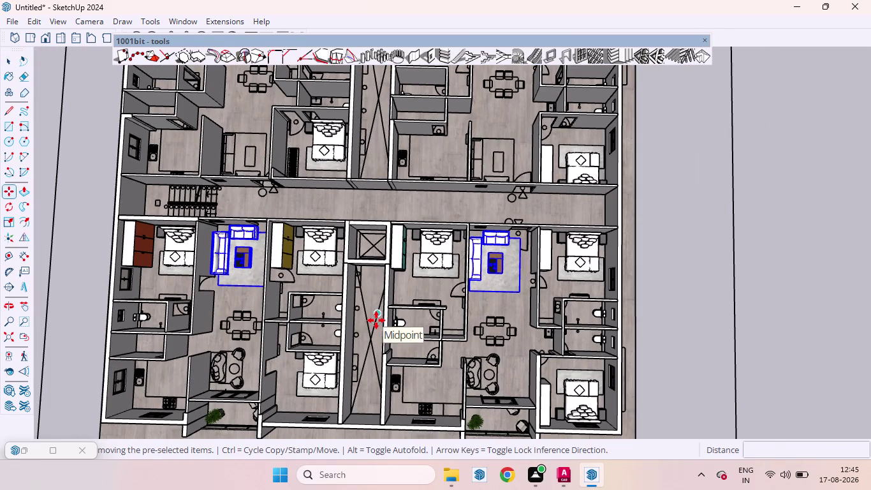
click(521, 295)
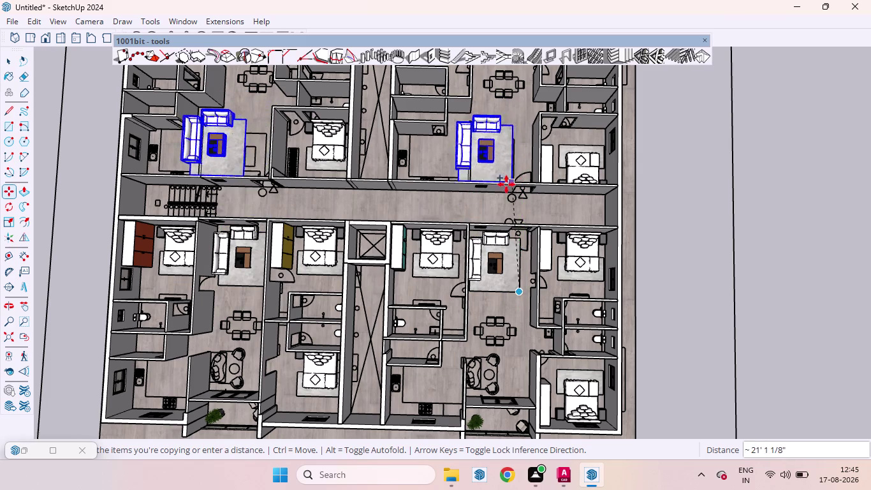
scroll(up, 3)
scroll(up, 3)
scroll(down, 3)
scroll(up, 3)
middle_drag(525, 169, 521, 269)
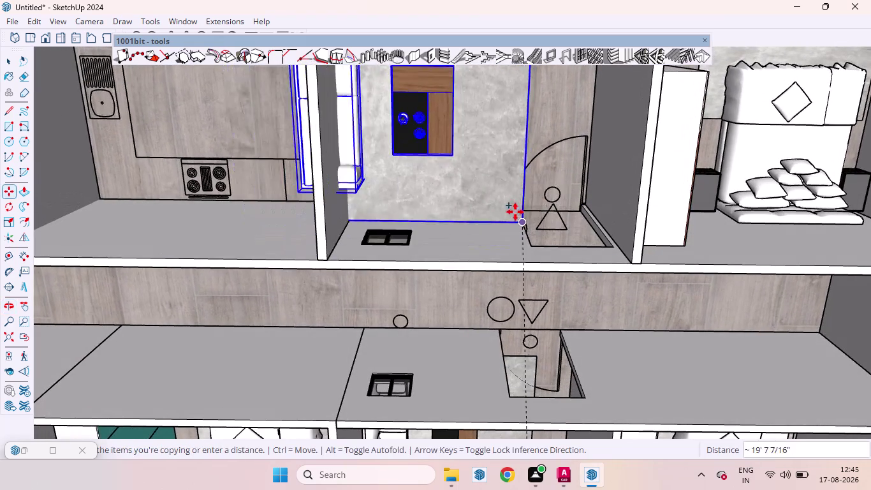
click(520, 182)
scroll(down, 3)
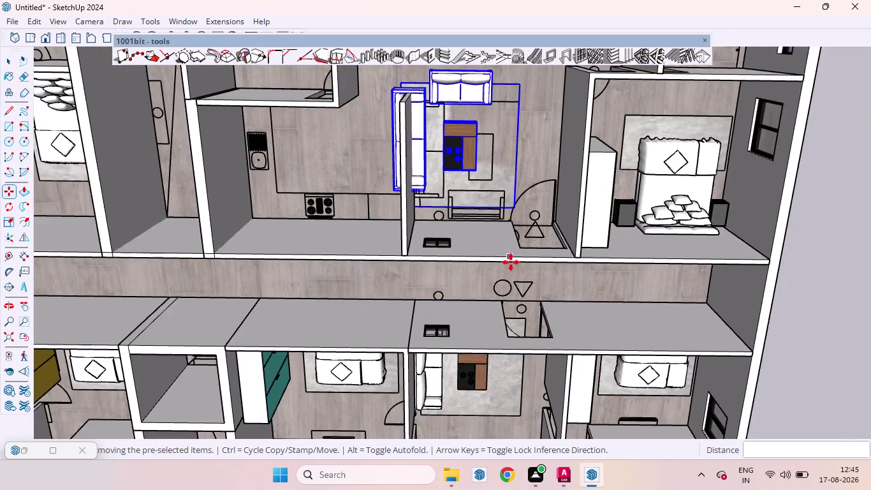
scroll(down, 3)
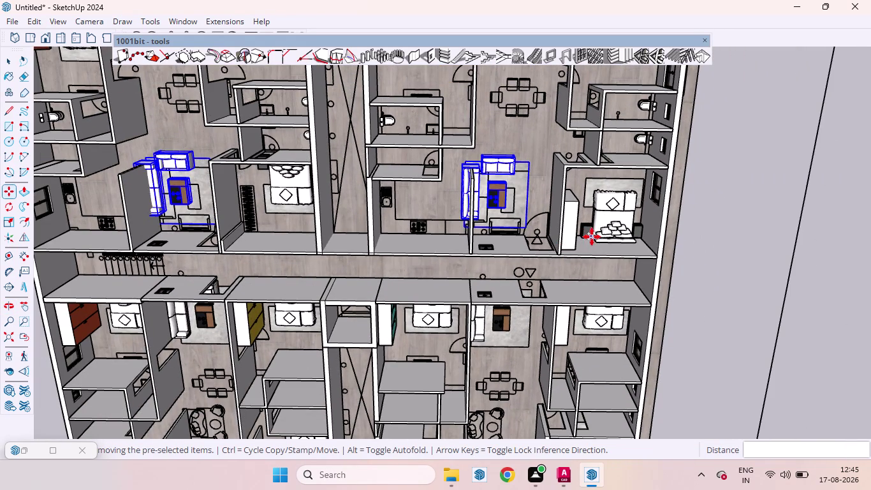
key(ctrl+z)
middle_drag(493, 352, 491, 350)
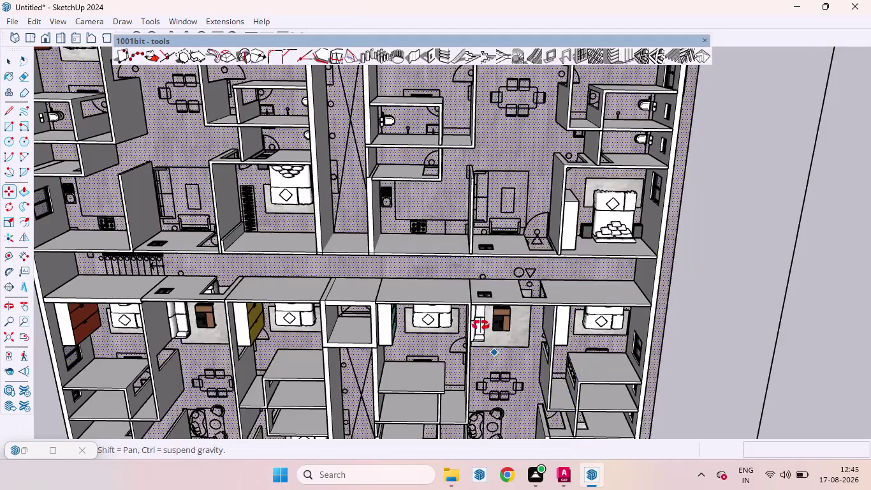
middle_drag(491, 351, 457, 212)
key(space)
scroll(up, 3)
middle_drag(519, 322, 512, 316)
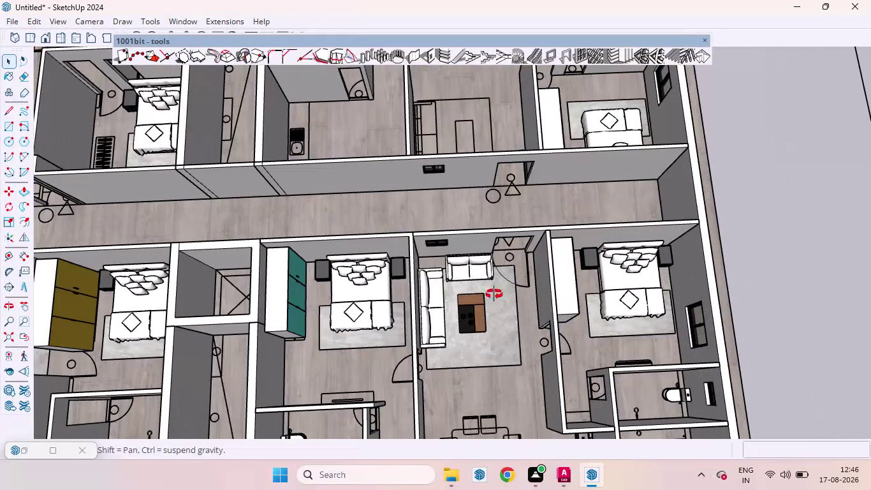
middle_drag(512, 317, 477, 253)
scroll(up, 3)
click(408, 294)
click(451, 339)
click(458, 318)
click(466, 248)
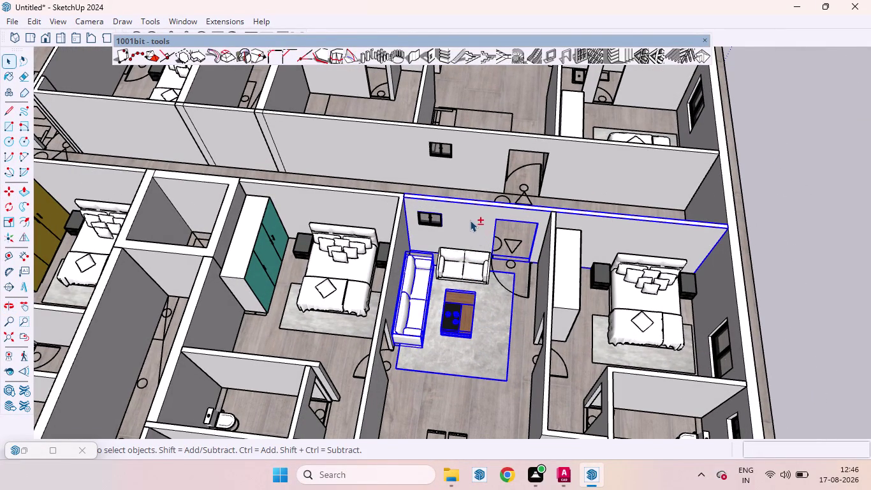
click(469, 217)
click(461, 302)
click(466, 262)
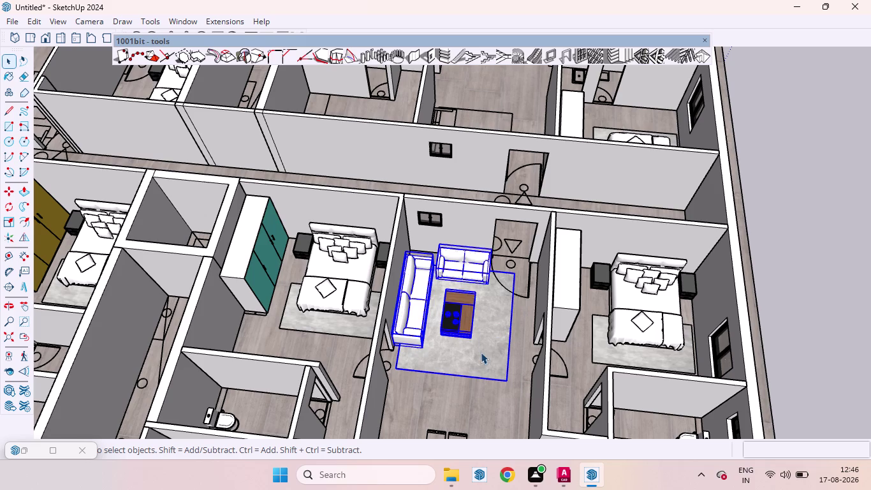
key(m)
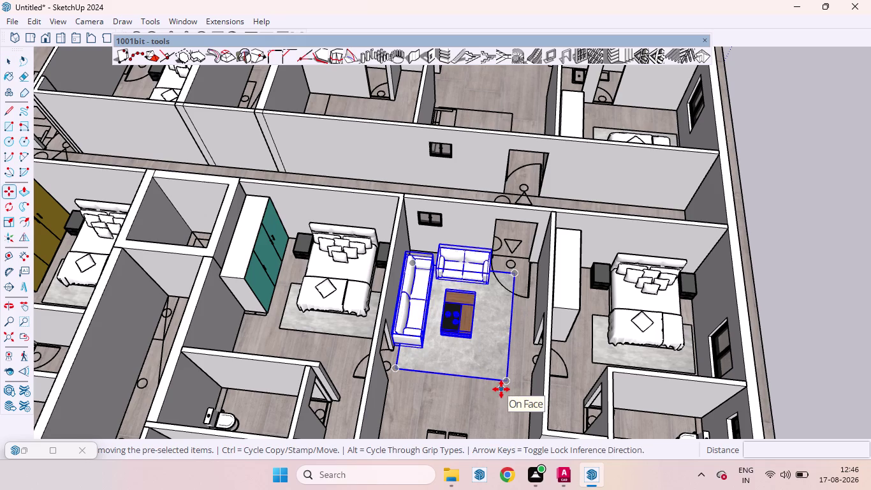
click(460, 334)
scroll(down, 3)
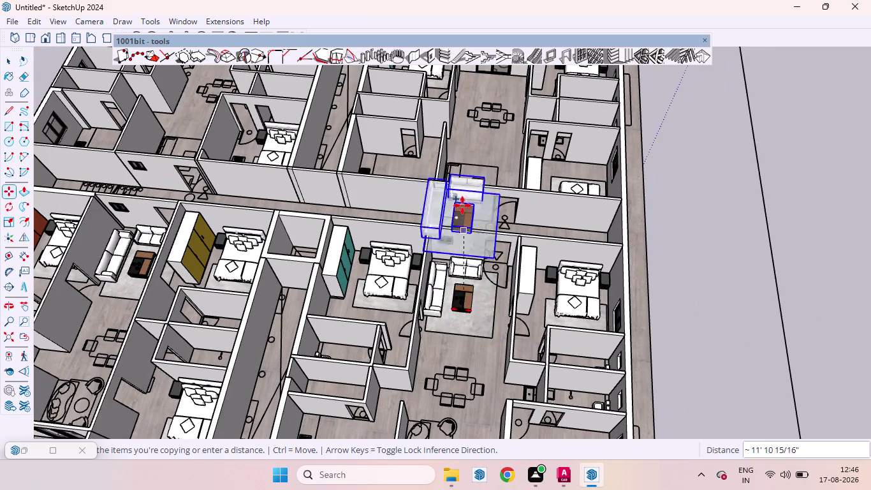
scroll(up, 3)
middle_drag(466, 187, 486, 383)
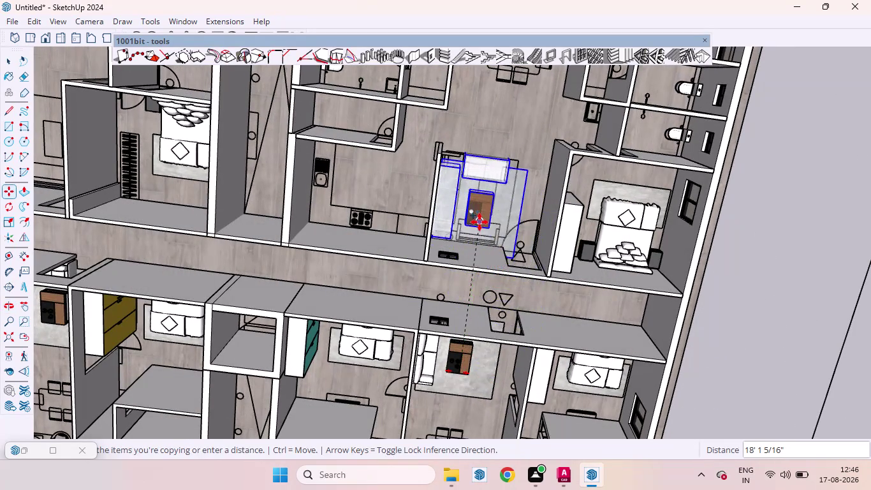
key(Right)
scroll(up, 3)
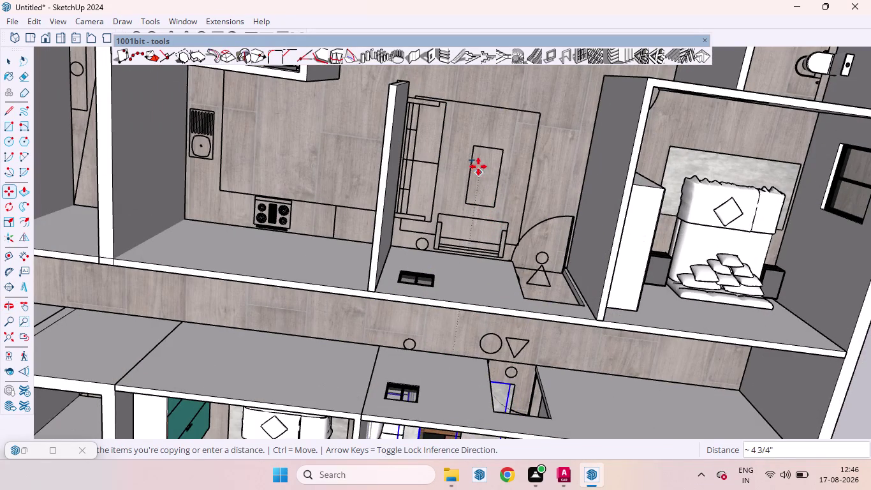
scroll(down, 3)
scroll(down, 3)
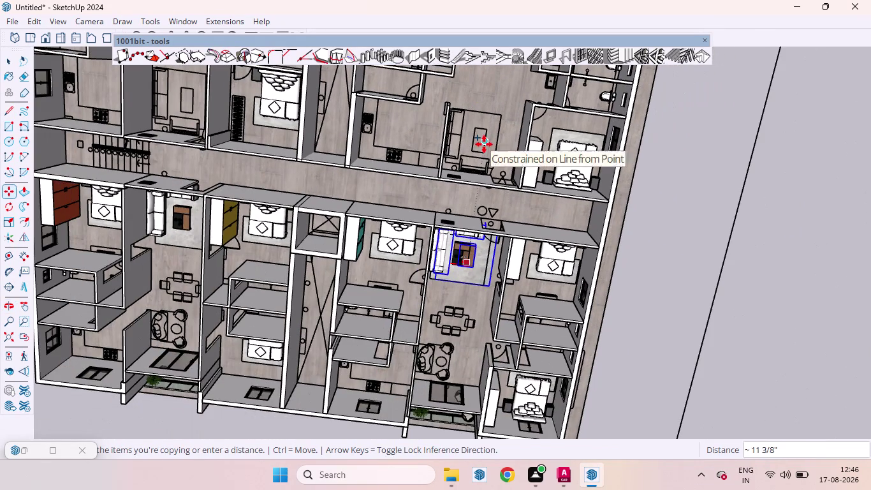
key(ctrl+z)
key(space)
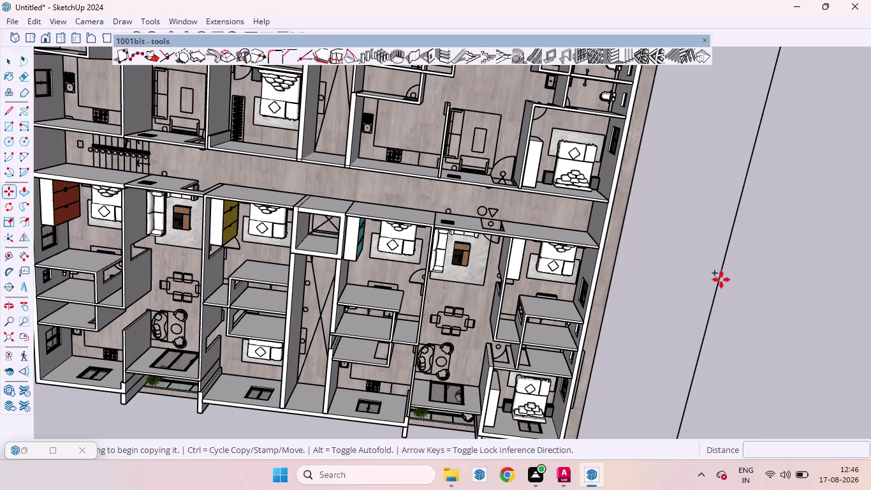
scroll(down, 3)
middle_drag(544, 299, 519, 165)
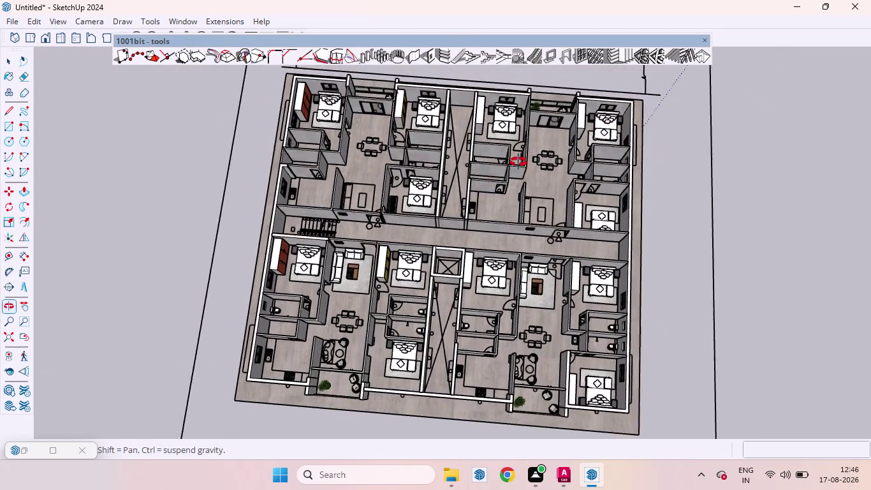
Select the lower living room's long sofa, loveseat, rug and coffee table.
middle_drag(519, 165, 517, 160)
scroll(up, 3)
middle_drag(537, 322, 523, 267)
scroll(up, 3)
click(477, 327)
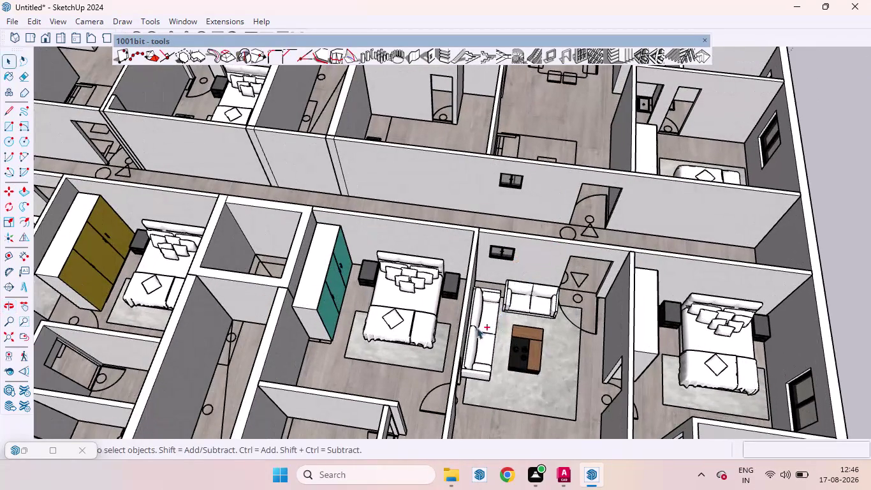
click(519, 300)
click(519, 356)
click(584, 362)
click(538, 380)
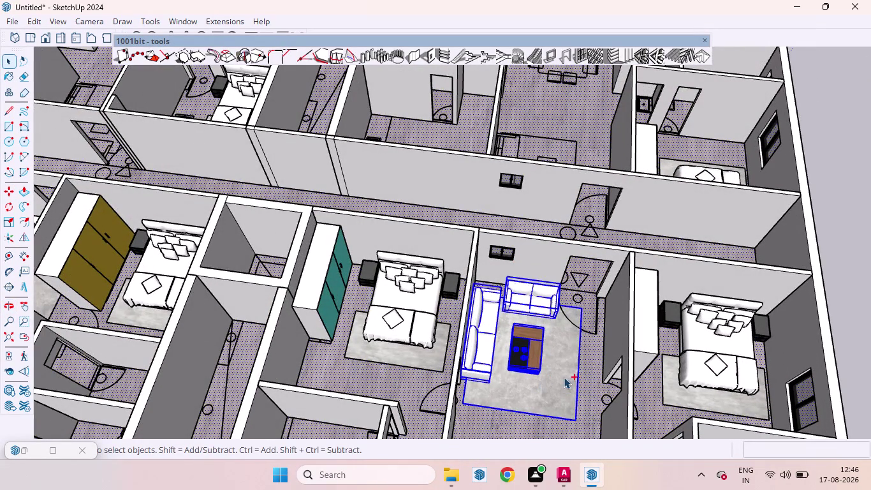
click(590, 368)
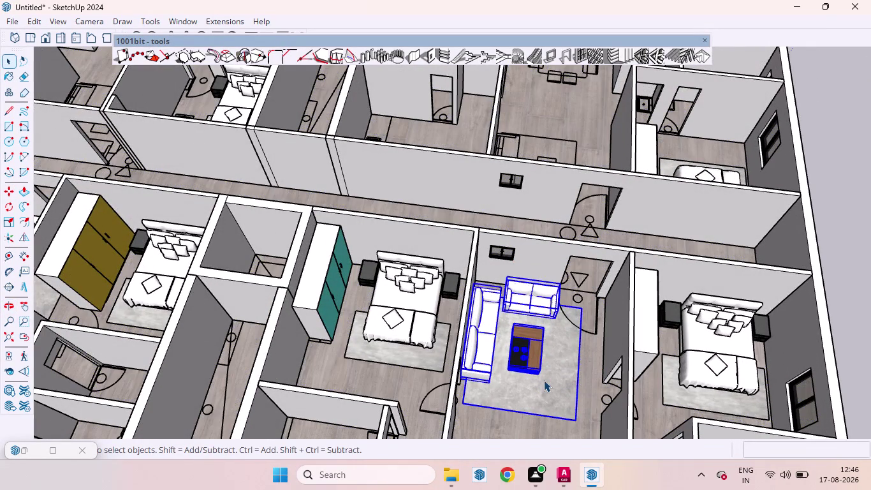
Copy the furniture set along the green axis into the upper living room beside the kitchen.
key(m)
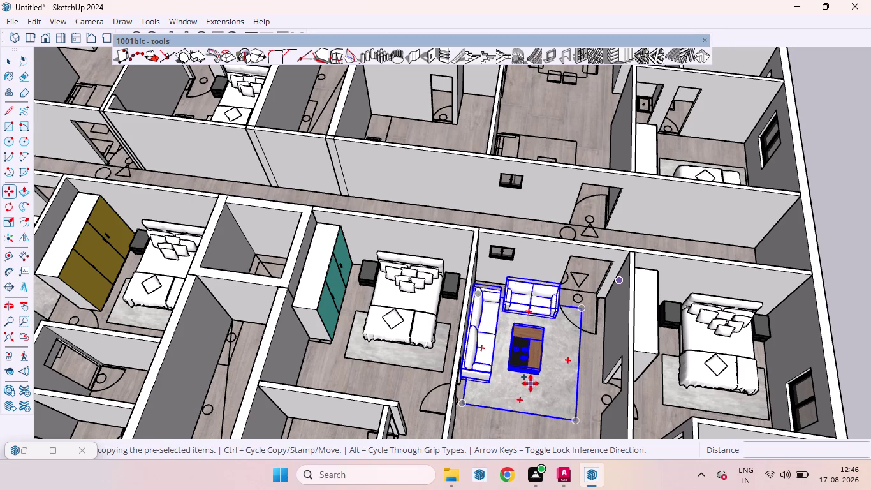
click(530, 383)
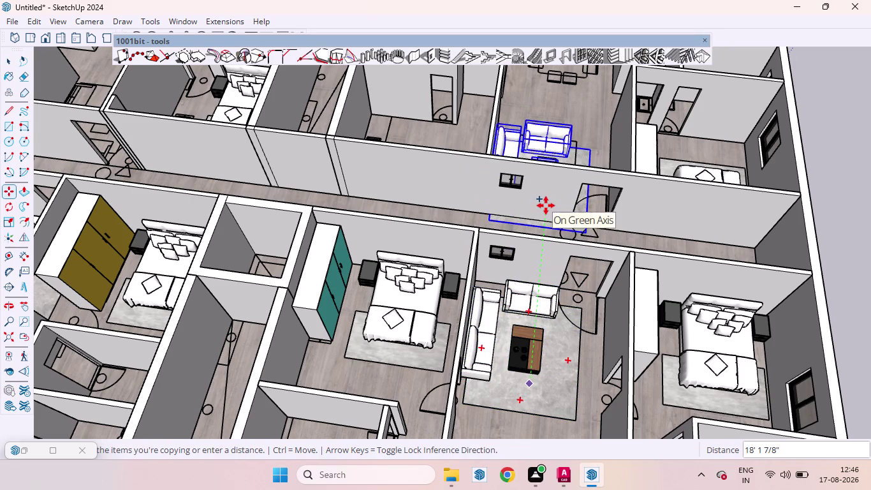
key(Left)
scroll(up, 3)
scroll(up, 3)
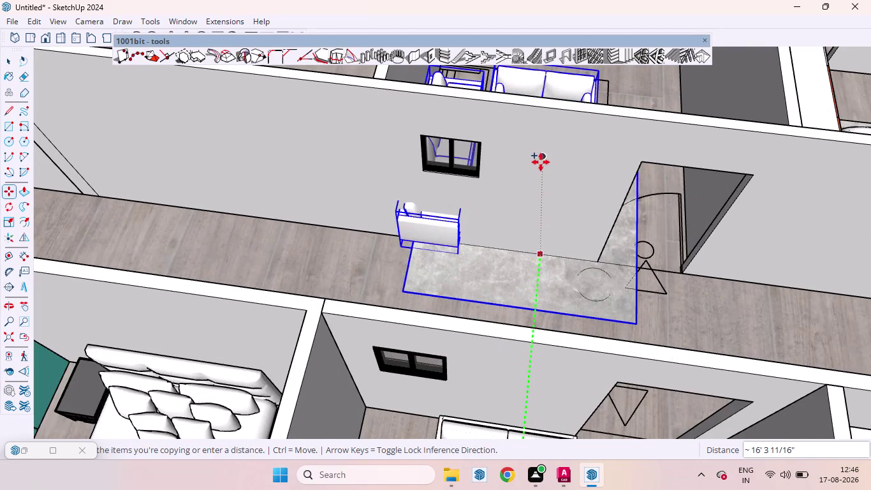
middle_drag(538, 181, 517, 342)
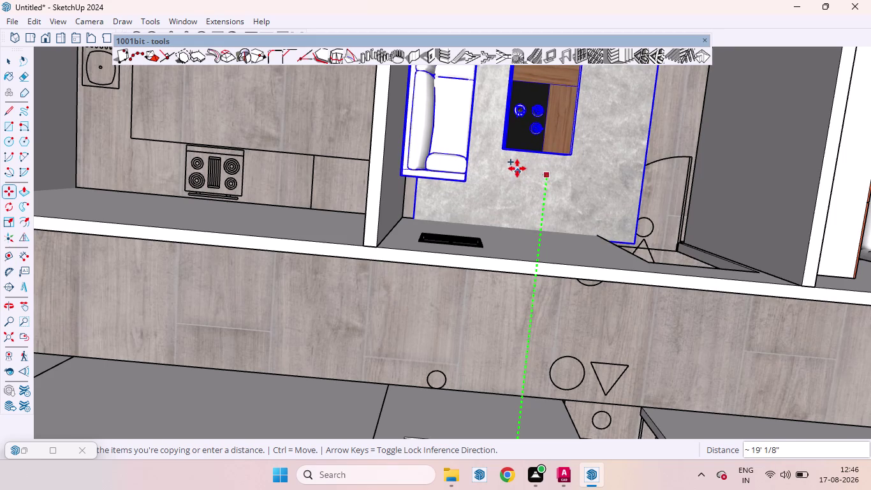
click(514, 164)
scroll(down, 3)
scroll(down, 3)
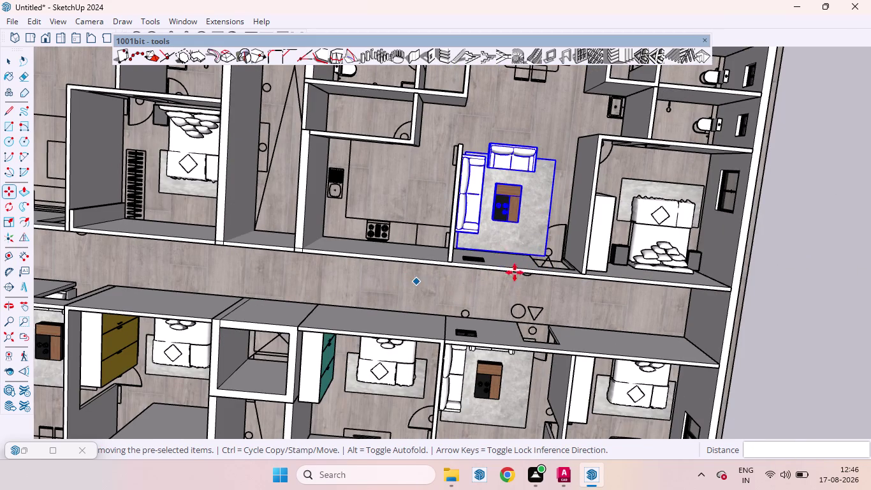
Move the two-seater sofa along one axis to the rug's lower edge by the corridor wall.
scroll(down, 3)
scroll(up, 3)
key(space)
scroll(up, 3)
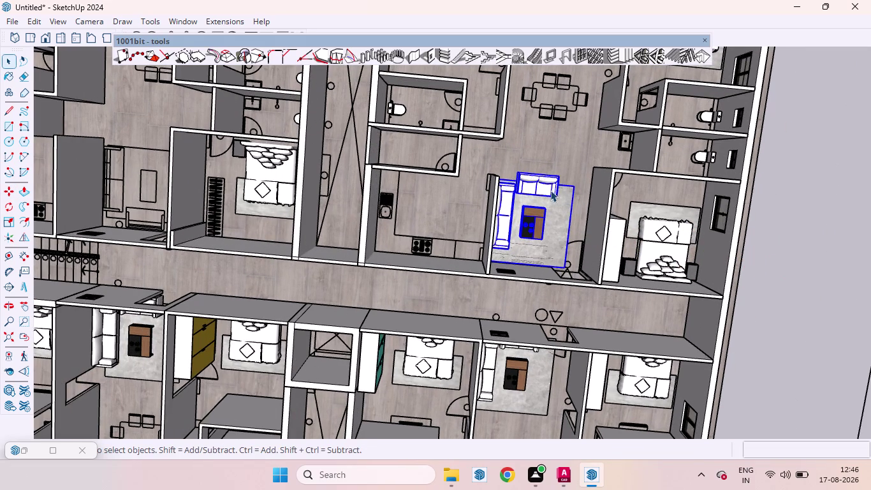
scroll(up, 3)
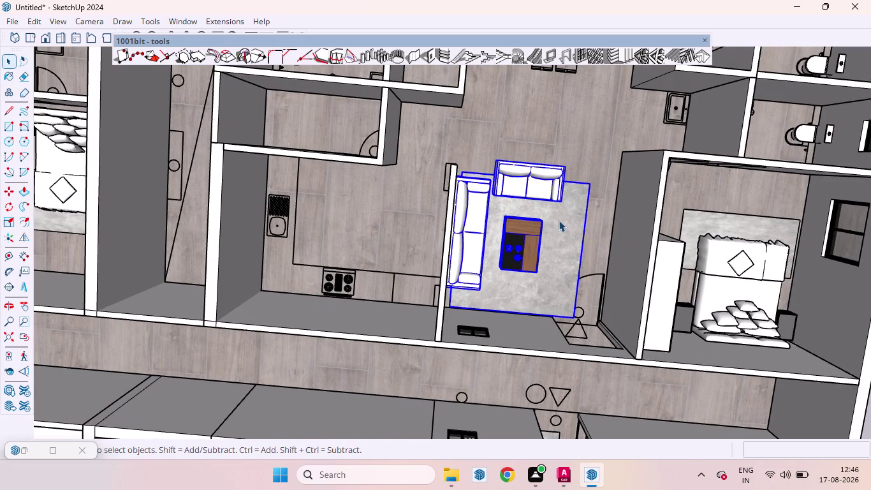
click(559, 220)
click(534, 183)
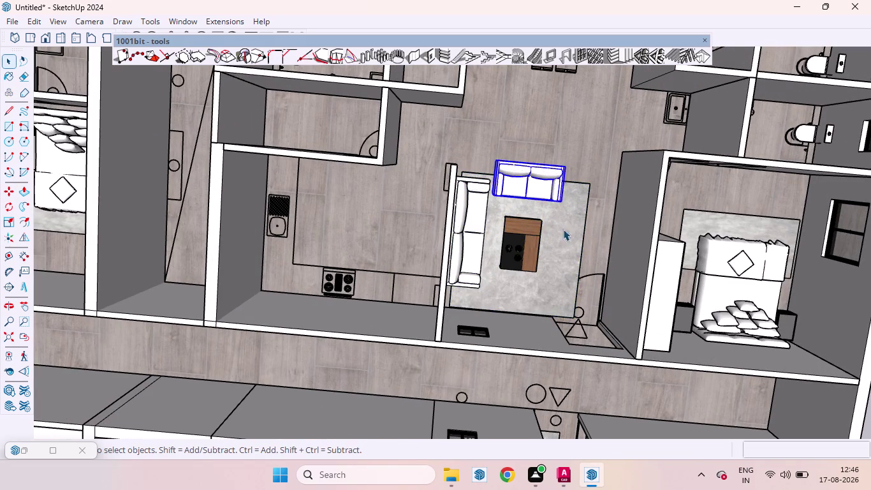
key(m)
click(547, 195)
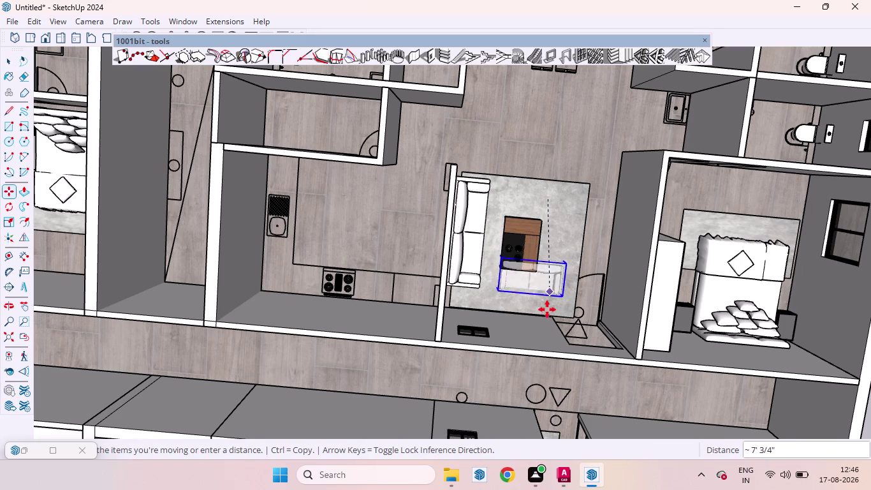
key(Left)
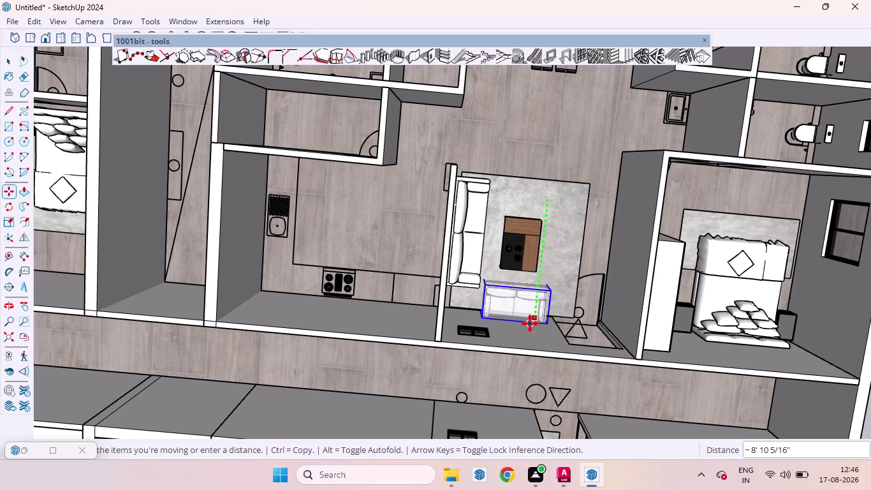
click(528, 318)
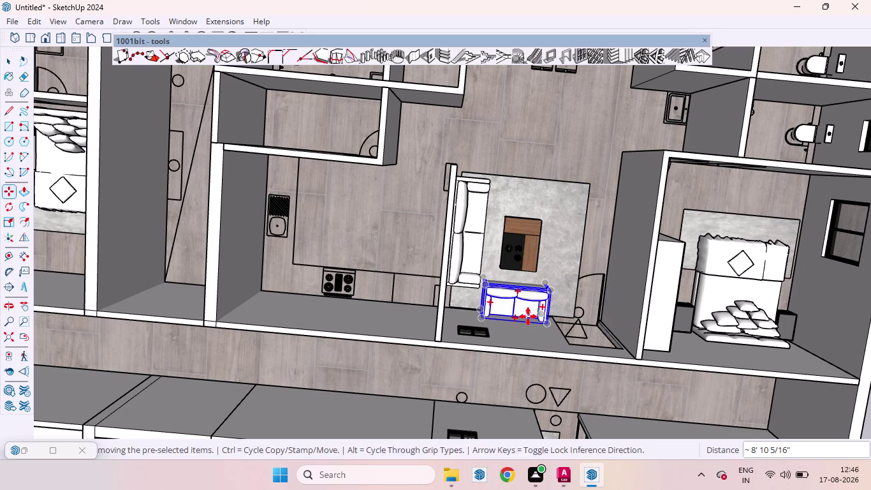
Flip the two-seater sofa so it faces the coffee table.
click(23, 237)
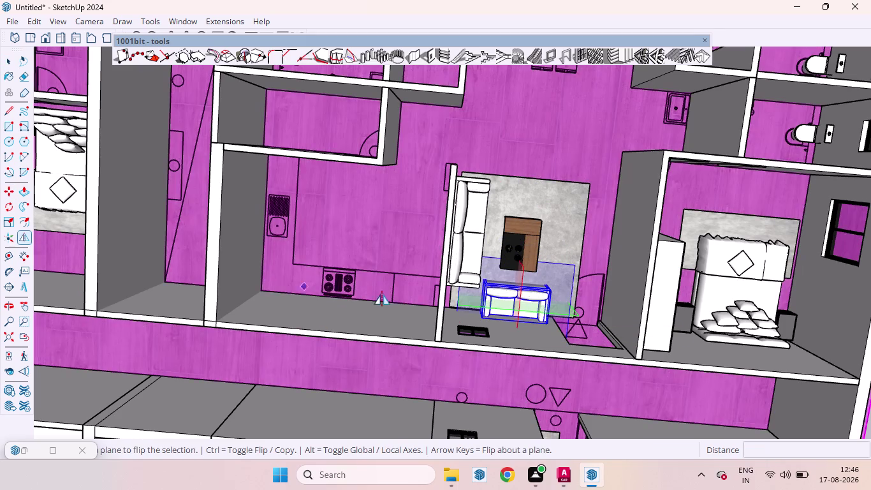
middle_drag(562, 325, 556, 238)
scroll(up, 3)
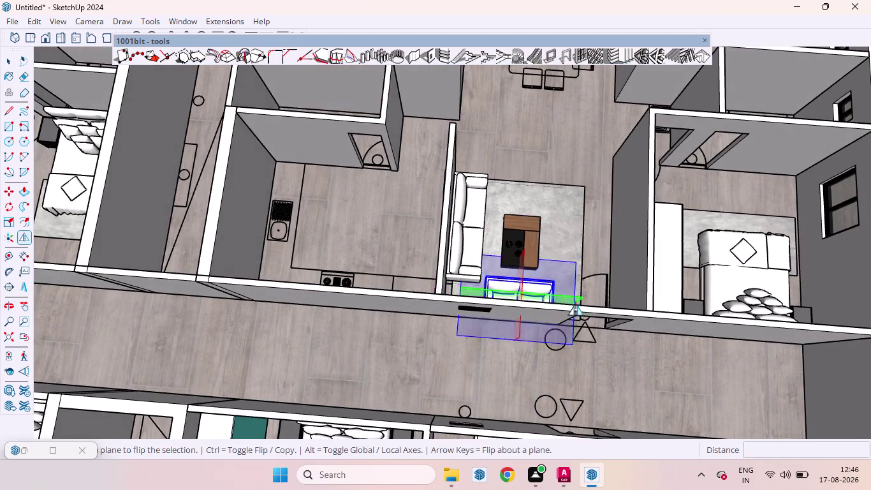
scroll(up, 3)
click(549, 293)
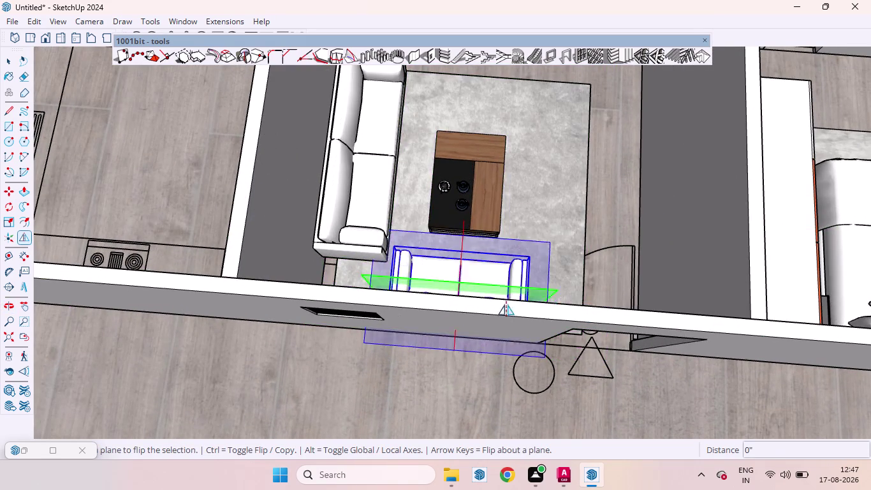
scroll(down, 3)
scroll(down, 3)
key(space)
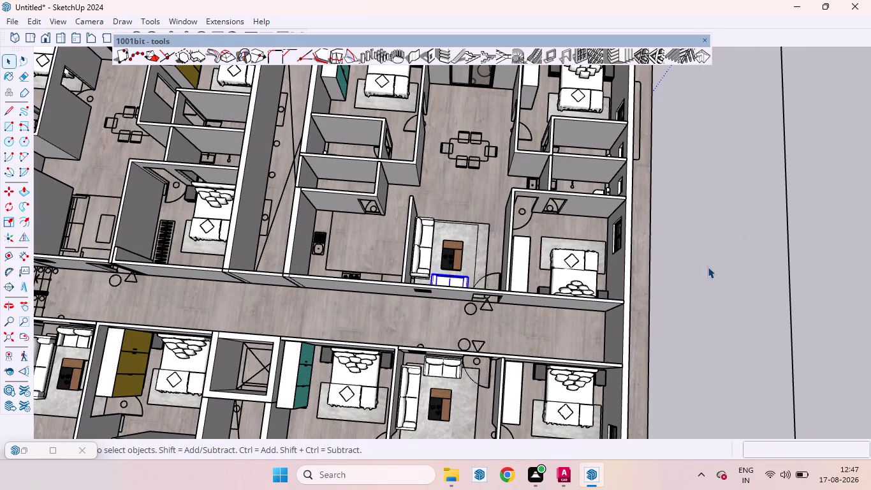
click(706, 267)
scroll(up, 3)
scroll(down, 3)
scroll(up, 3)
middle_drag(509, 254, 450, 274)
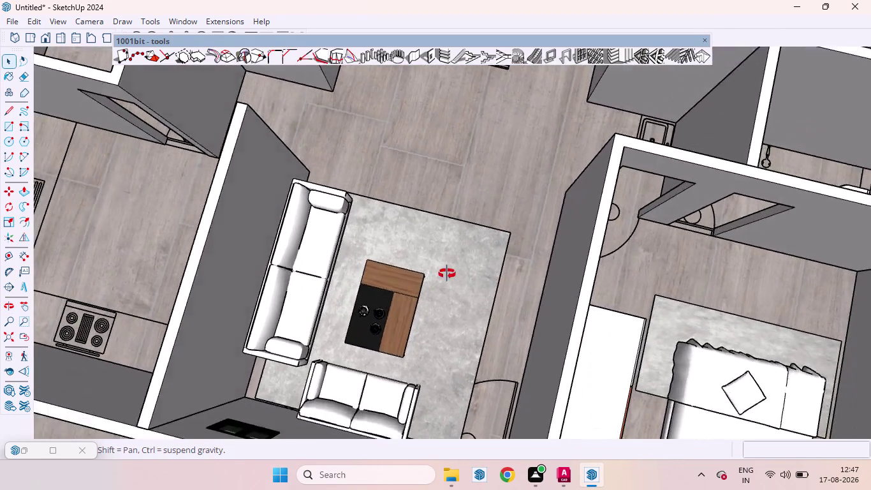
middle_drag(450, 274, 386, 287)
scroll(up, 3)
middle_drag(243, 358, 272, 321)
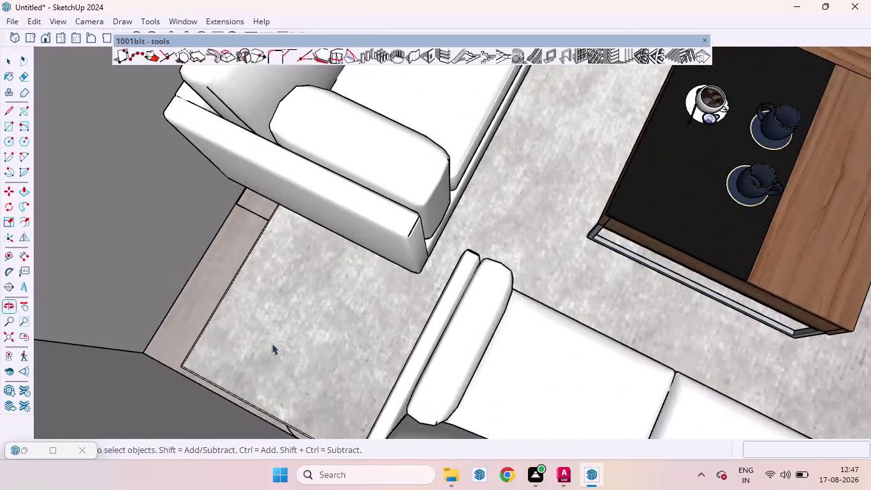
scroll(up, 3)
click(295, 430)
scroll(down, 3)
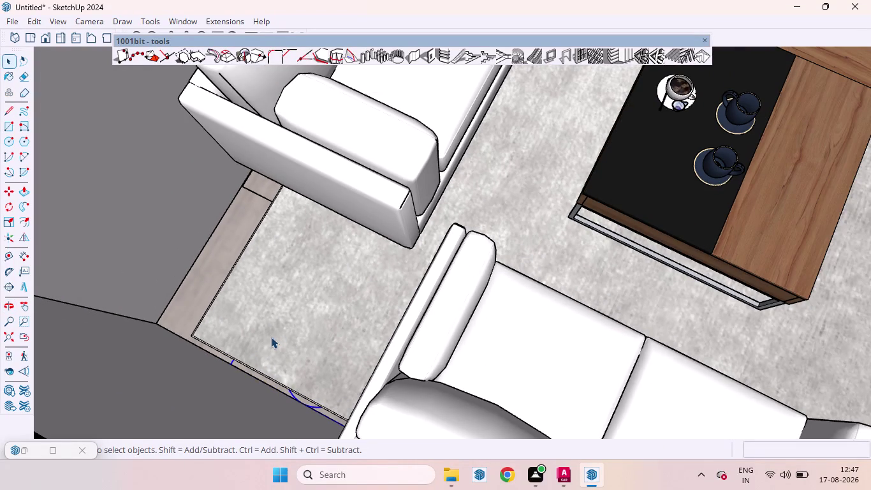
key(Delete)
scroll(down, 3)
scroll(down, 3)
scroll(up, 3)
scroll(down, 3)
scroll(down, 3)
middle_drag(543, 199, 76, 154)
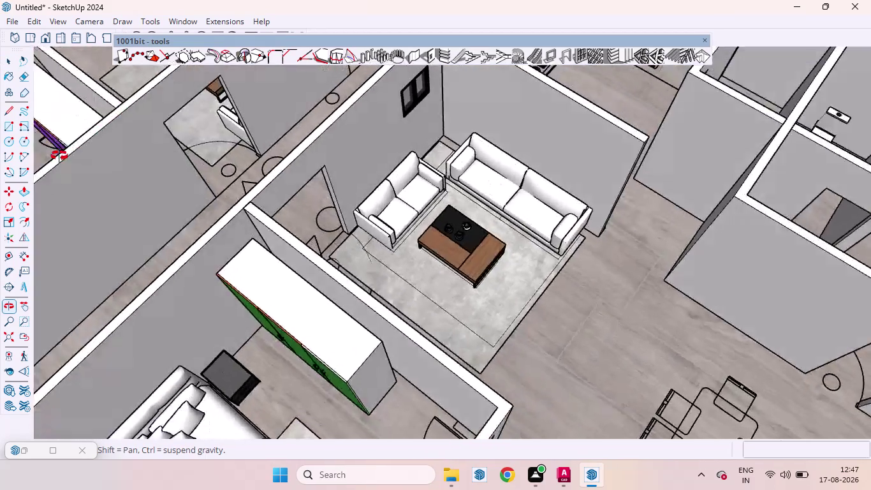
middle_drag(75, 154, 0, 157)
scroll(up, 3)
middle_drag(584, 295, 526, 228)
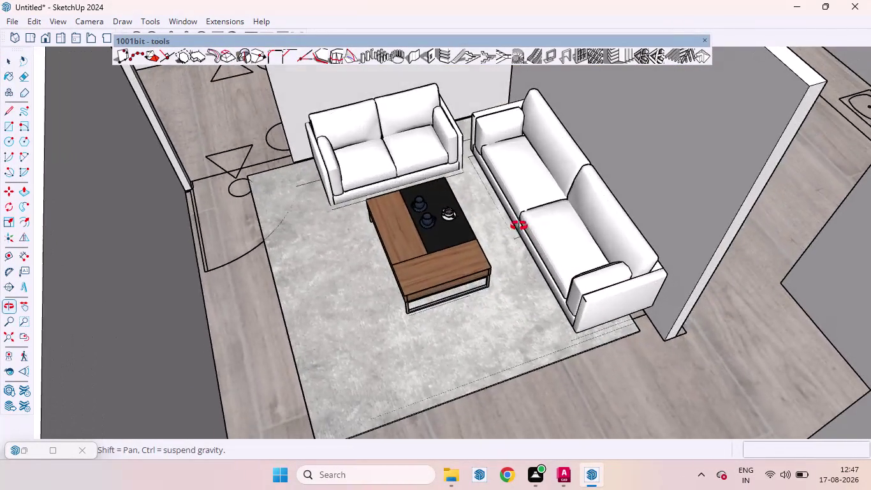
middle_drag(526, 229, 486, 134)
scroll(up, 3)
middle_drag(574, 307, 564, 295)
click(708, 252)
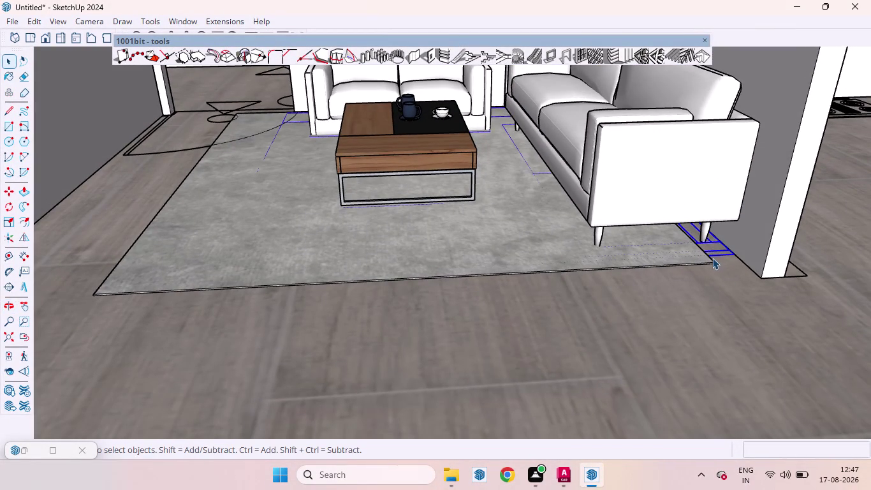
key(Delete)
scroll(down, 3)
middle_drag(529, 343, 540, 390)
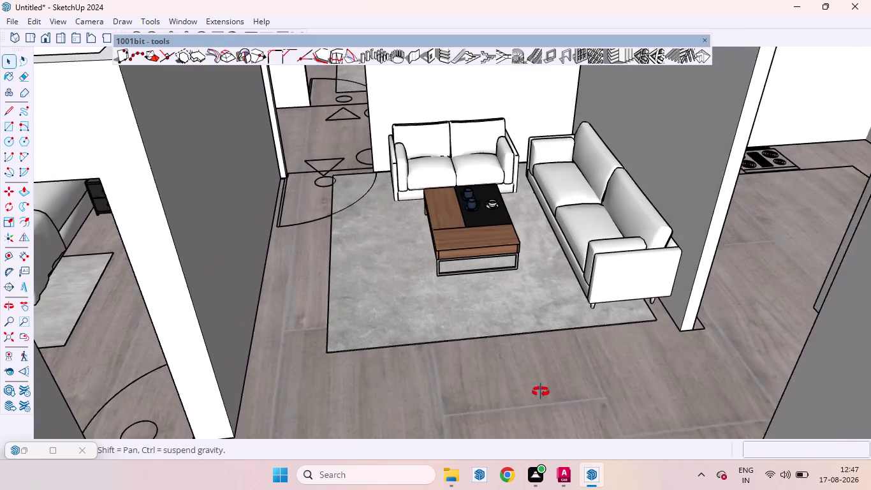
middle_drag(540, 390, 540, 391)
click(493, 311)
drag(449, 221, 456, 223)
click(631, 229)
click(467, 172)
click(499, 255)
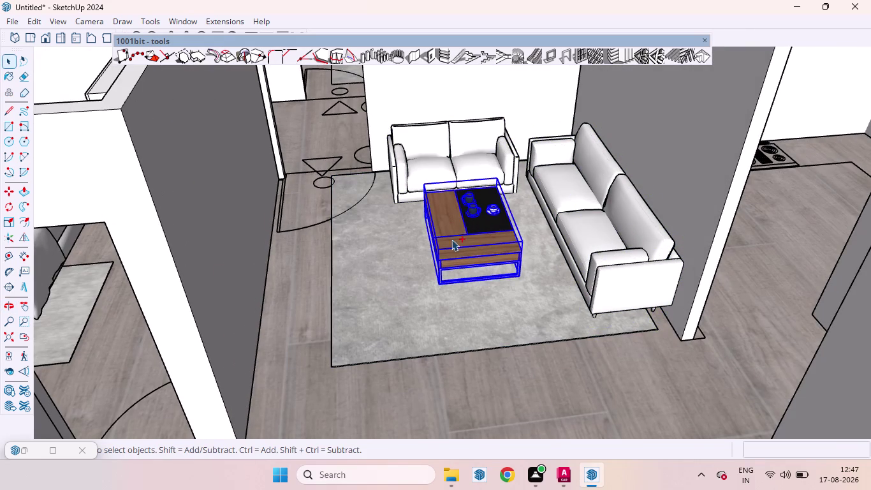
Copy the two-seater sofa, long sofa, rug and coffee table into the next apartment's living room.
click(376, 282)
click(614, 243)
click(506, 164)
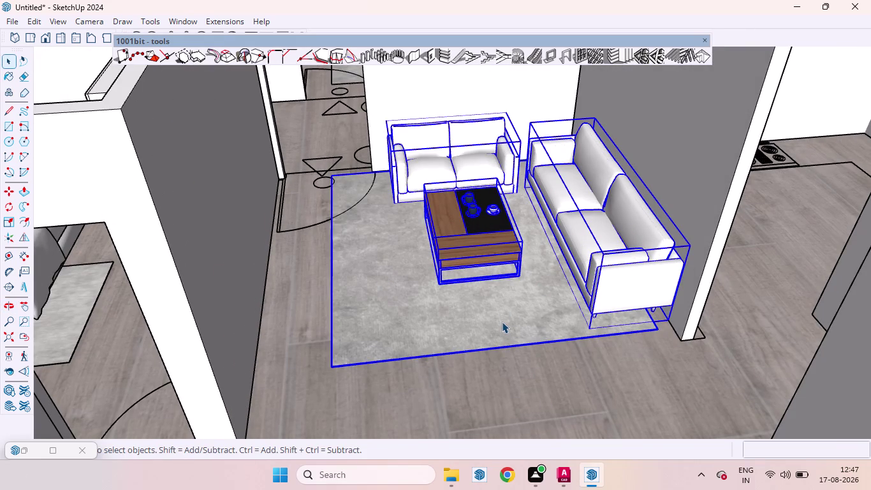
key(m)
click(492, 310)
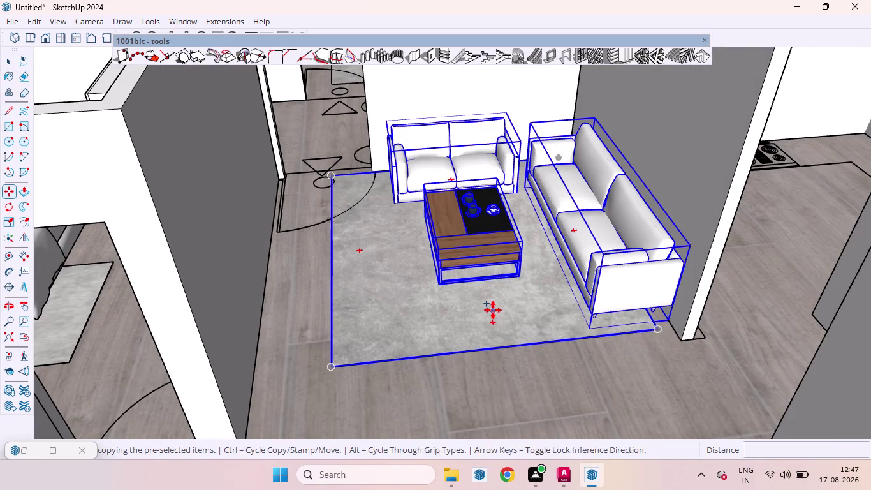
scroll(down, 3)
scroll(down, 3)
scroll(down, 3)
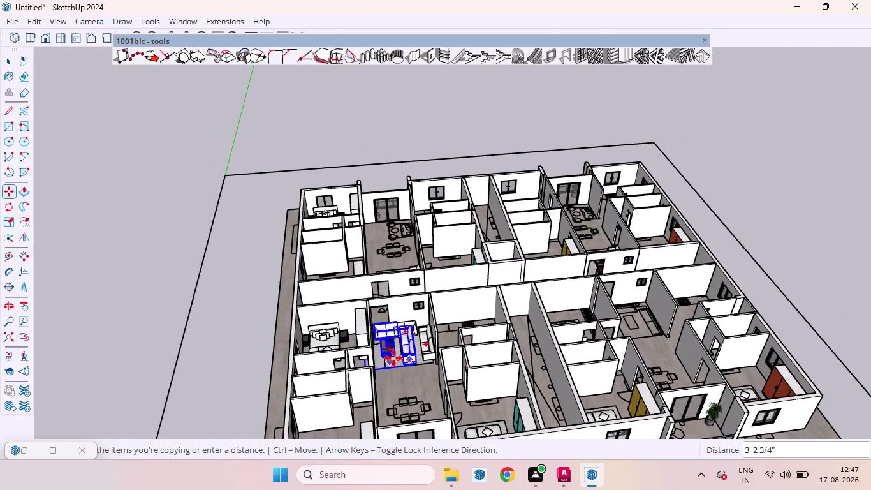
scroll(up, 3)
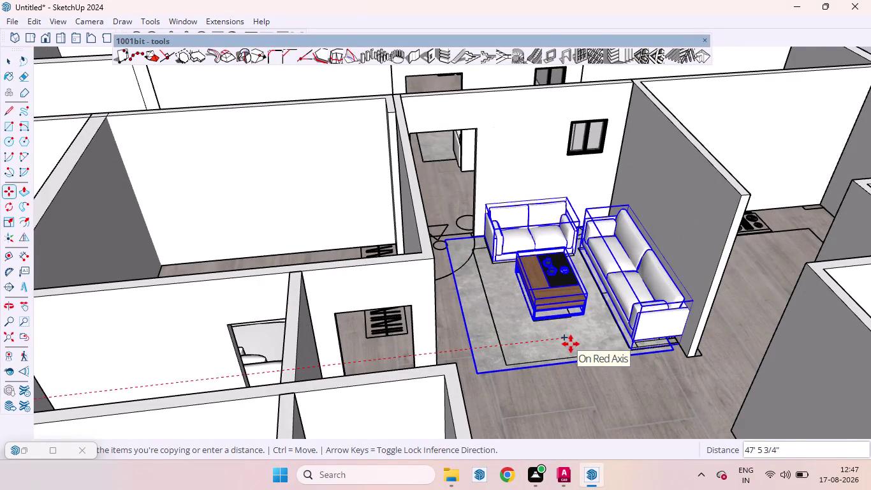
click(571, 344)
key(space)
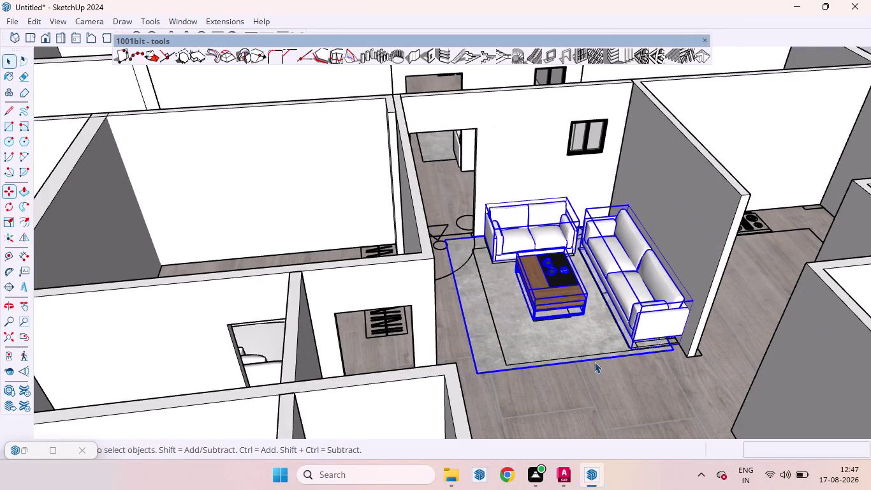
Delete the overlapping rug in that living room.
scroll(up, 3)
click(501, 361)
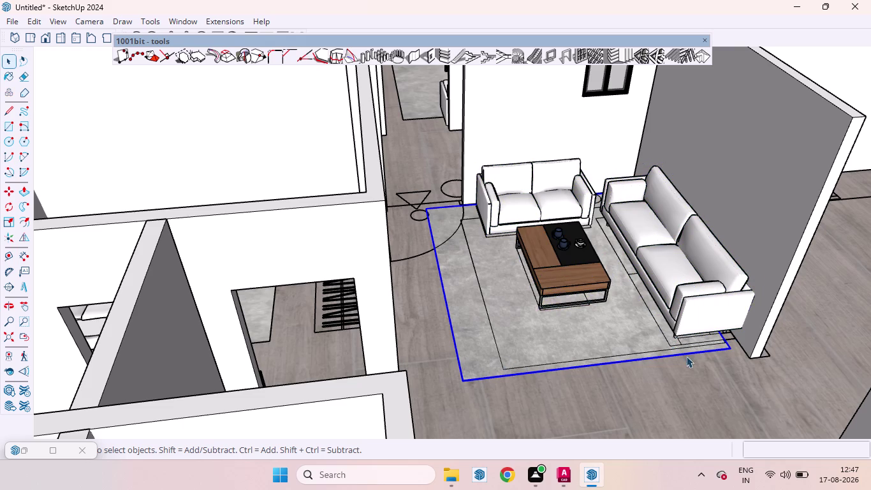
click(731, 340)
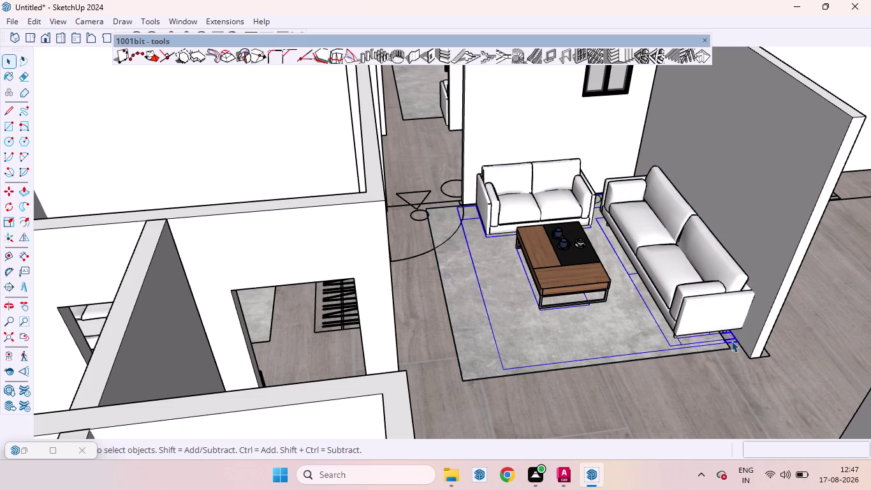
key(Delete)
scroll(down, 3)
scroll(down, 3)
scroll(up, 3)
scroll(down, 3)
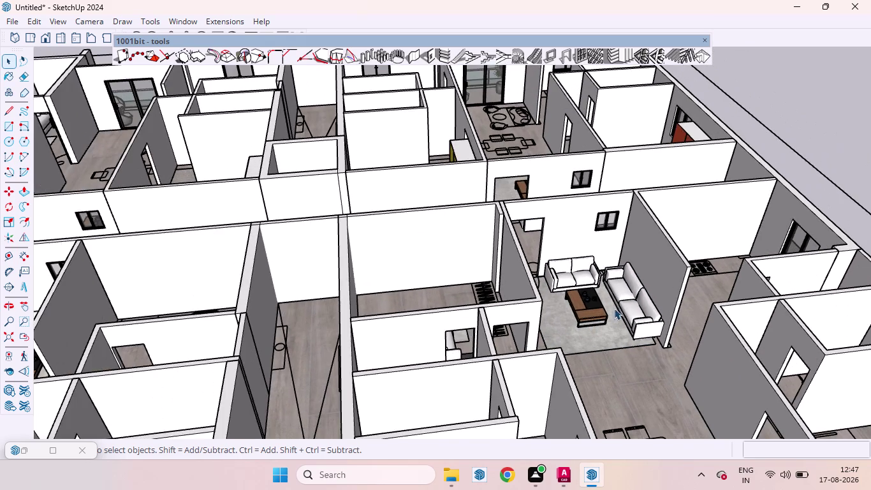
Orbit out to a top-down view of the whole floor plan.
scroll(down, 3)
scroll(down, 3)
middle_drag(562, 239, 564, 407)
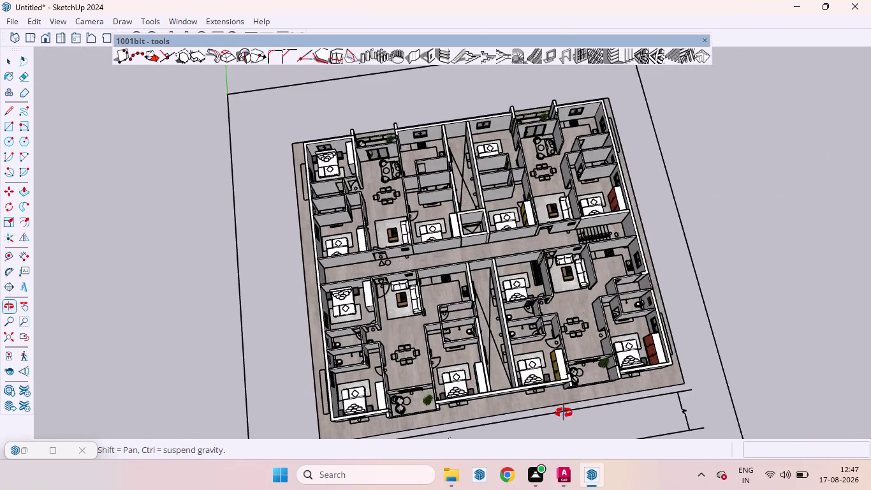
middle_drag(564, 406, 564, 420)
scroll(up, 3)
scroll(up, 3)
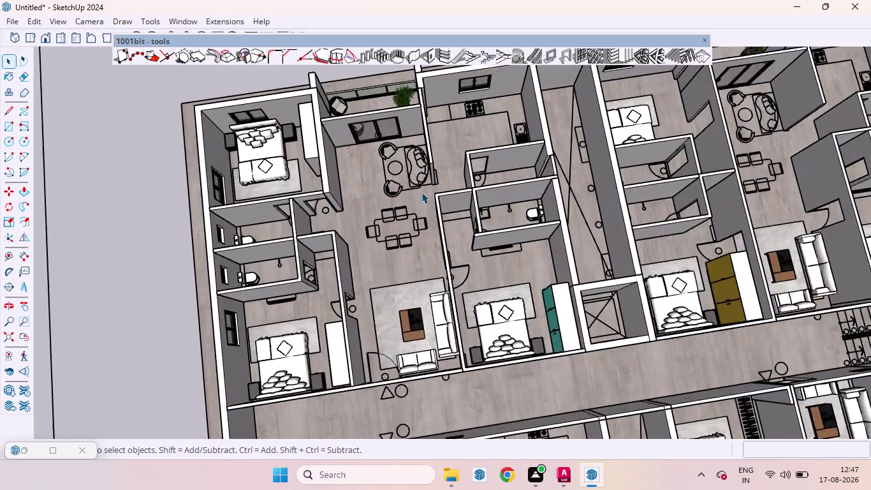
scroll(up, 3)
scroll(down, 3)
middle_drag(383, 223, 347, 171)
scroll(up, 3)
middle_drag(369, 194, 384, 247)
scroll(up, 3)
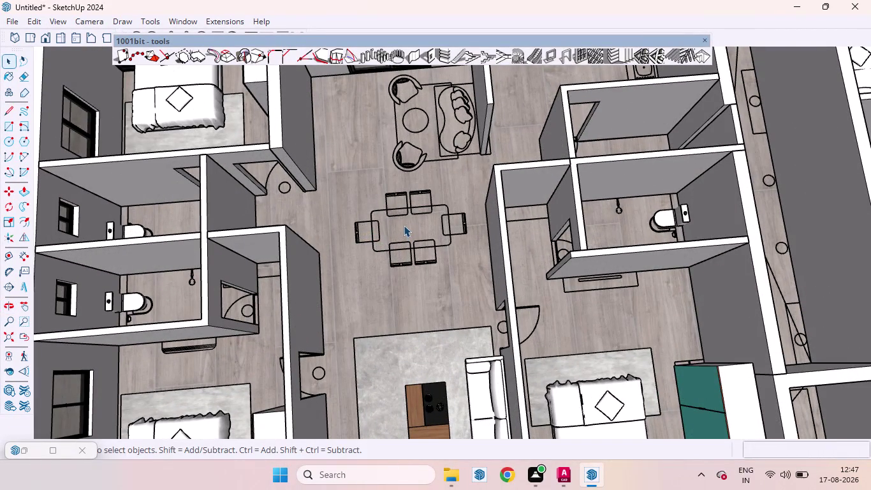
Zoom in on the crossed lift shaft opening beside the upper corridor.
scroll(up, 3)
middle_drag(199, 313, 210, 312)
scroll(up, 3)
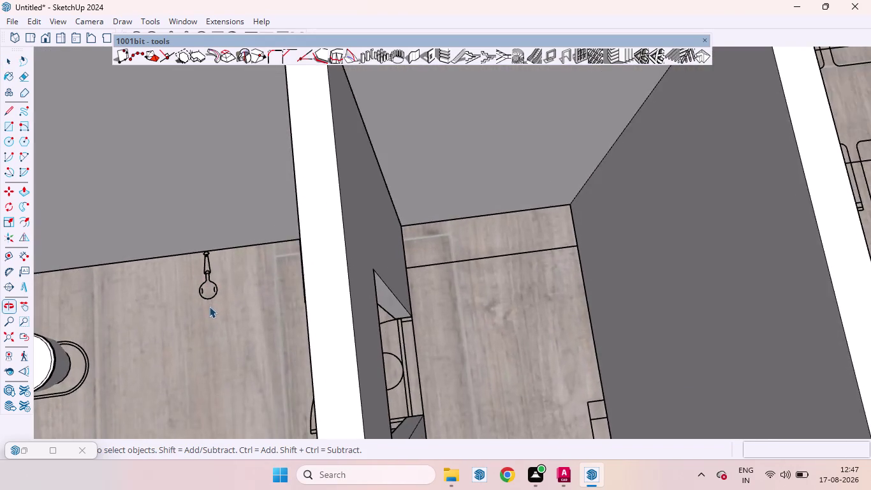
scroll(down, 3)
scroll(down, 3)
scroll(down, 3)
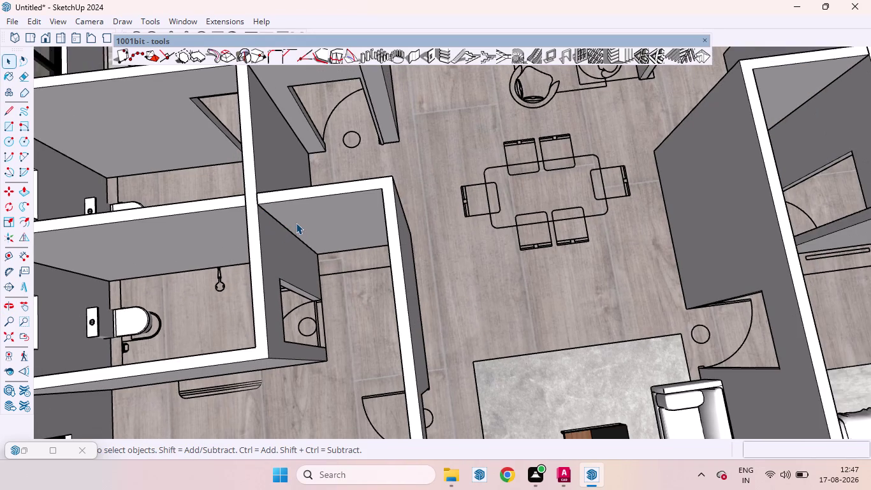
scroll(down, 3)
scroll(up, 3)
scroll(down, 3)
scroll(down, 3)
scroll(down, 3)
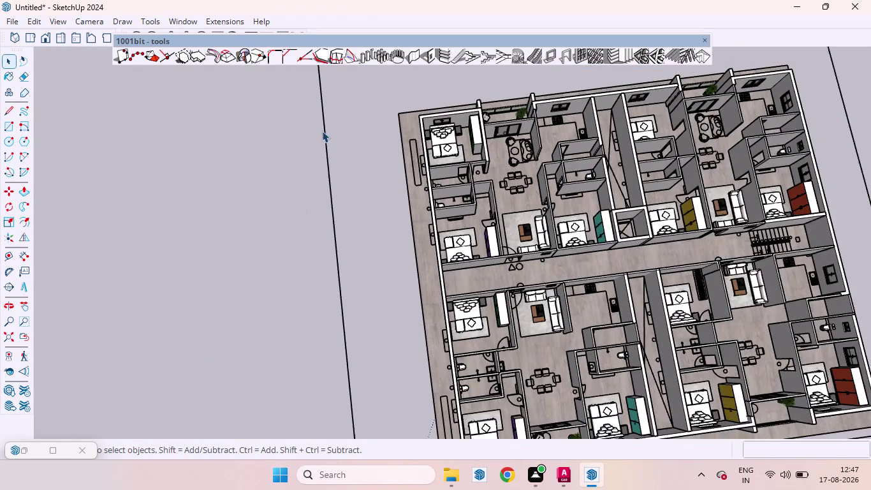
scroll(down, 3)
middle_drag(627, 235, 520, 271)
scroll(up, 3)
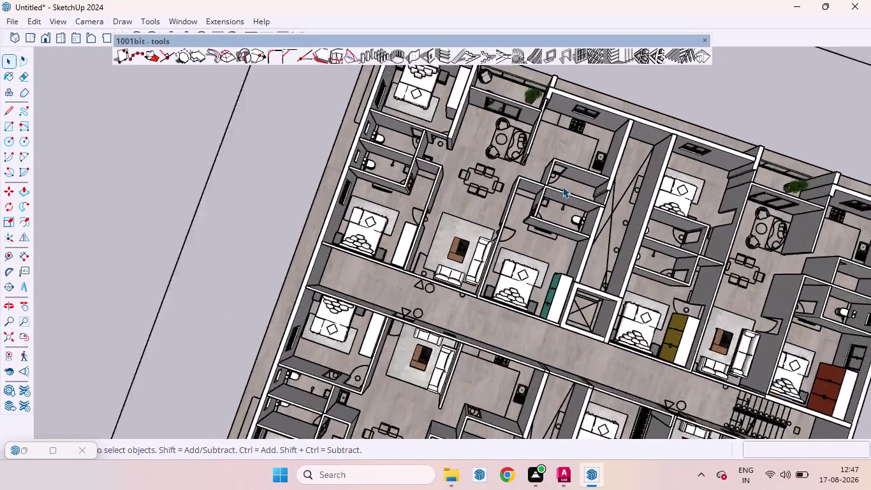
scroll(up, 3)
scroll(up, 3)
middle_drag(492, 251, 559, 227)
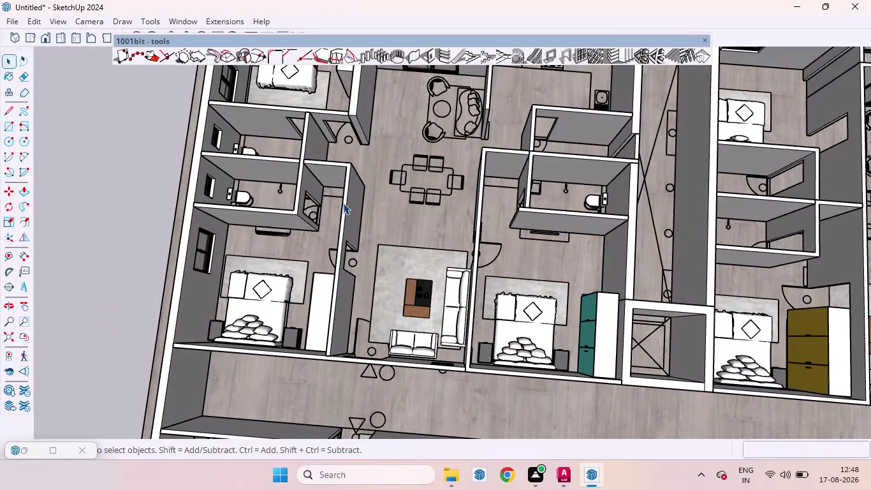
scroll(down, 3)
scroll(up, 3)
scroll(down, 3)
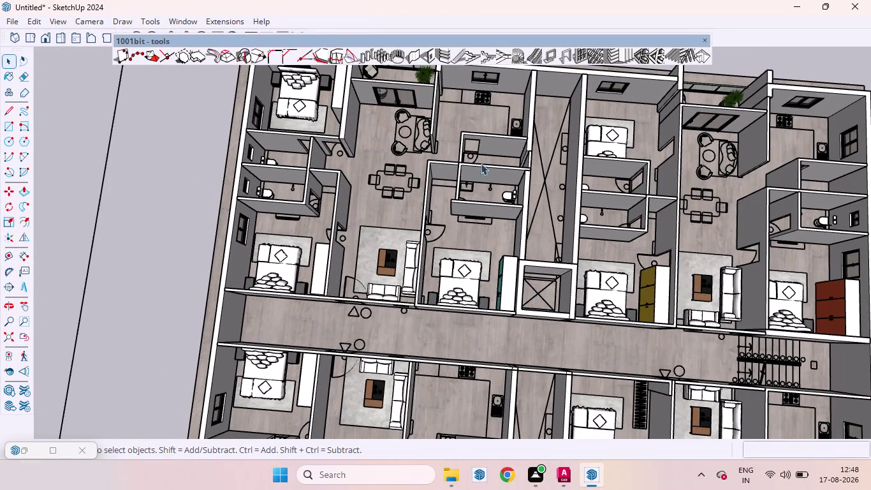
scroll(down, 3)
scroll(down, 3)
scroll(up, 3)
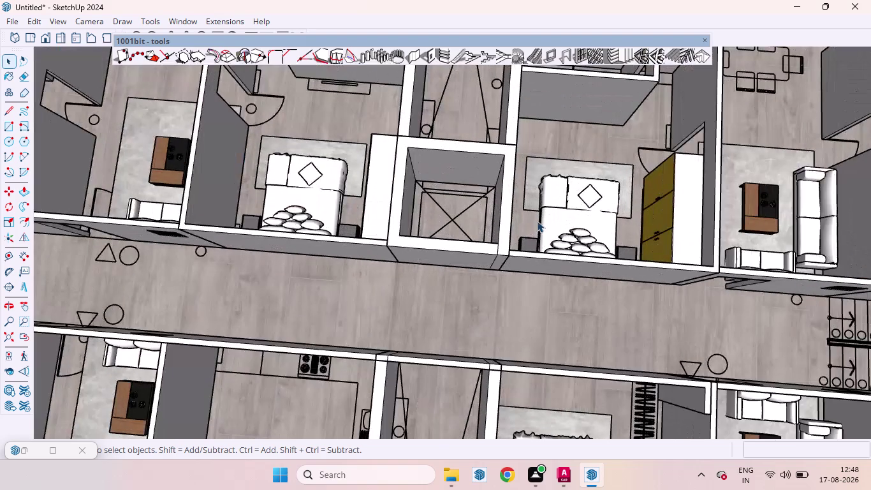
Draw a rectangle corner to corner over the lift shaft opening.
key(r)
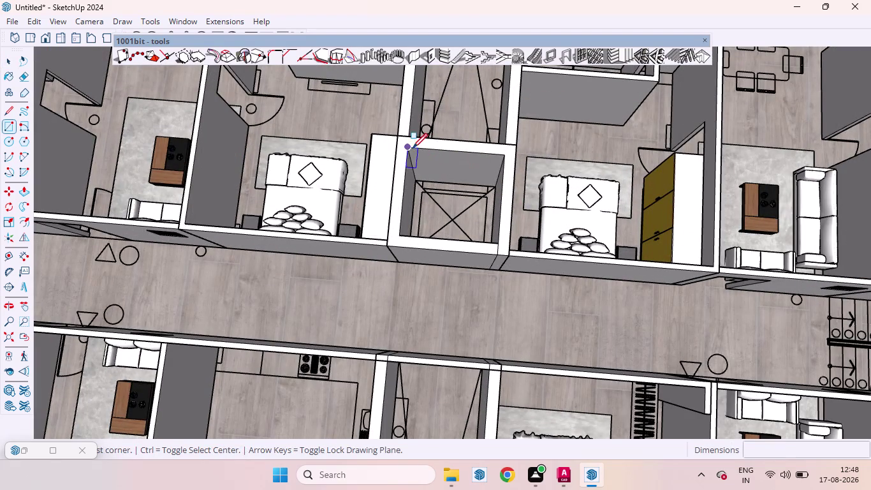
click(412, 148)
click(499, 241)
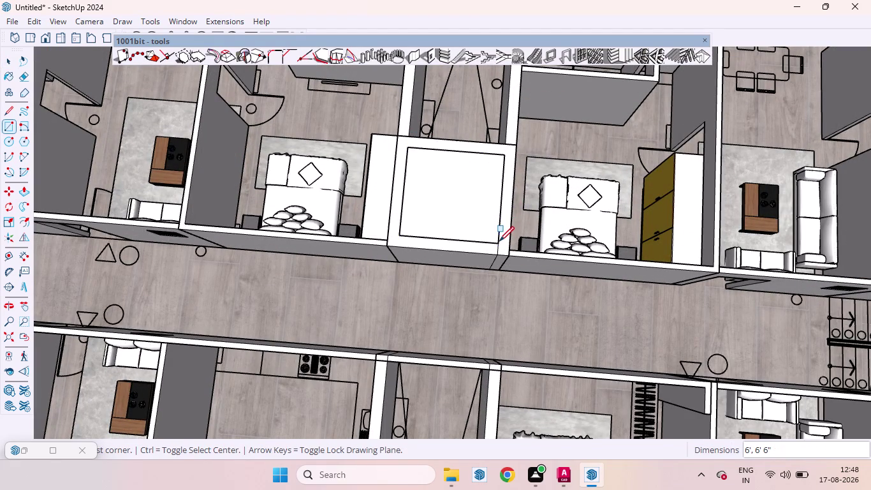
scroll(down, 3)
scroll(down, 3)
scroll(down, 3)
key(space)
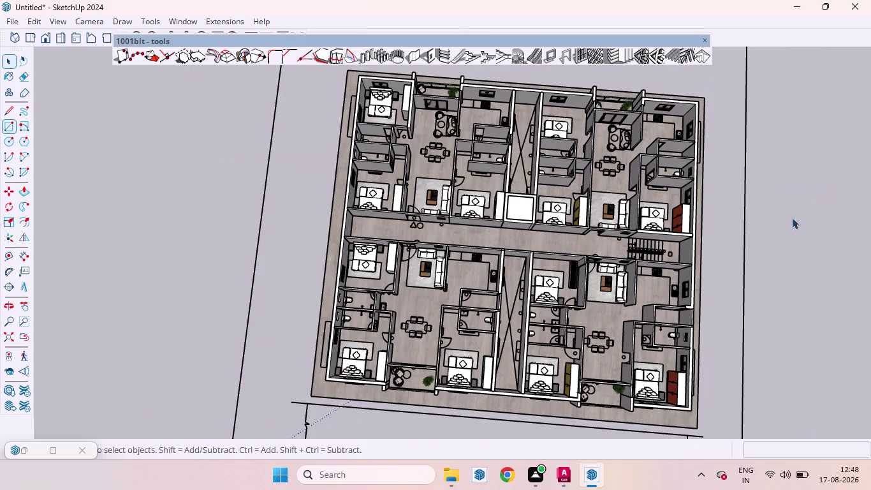
Zoom out to show the whole furnished floor plan.
scroll(up, 3)
scroll(down, 3)
scroll(up, 3)
scroll(down, 3)
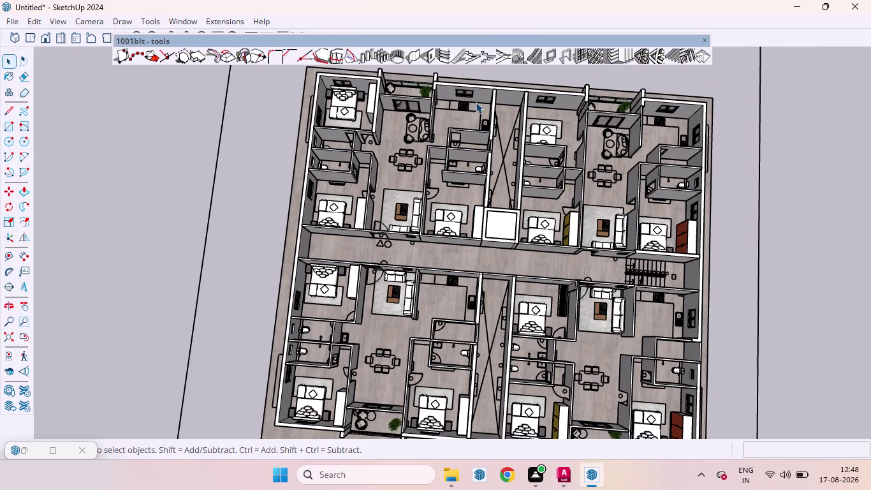
click(191, 21)
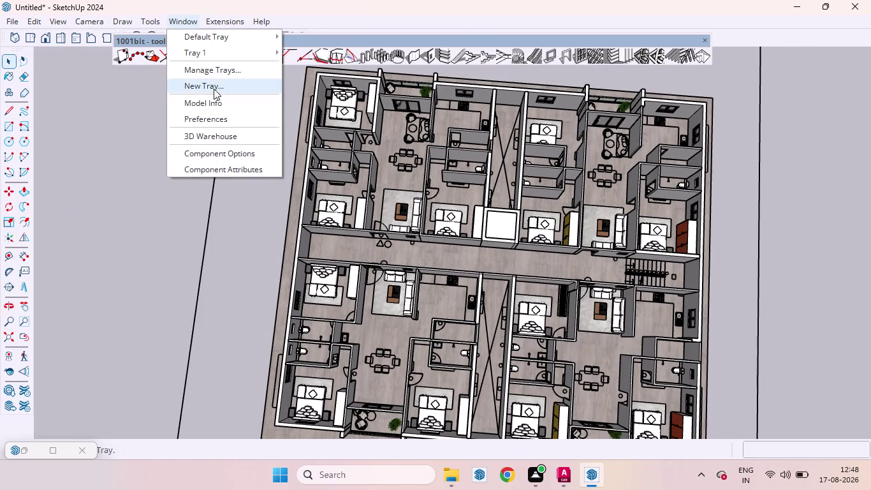
Search 3D Warehouse for 'dining table'.
click(220, 138)
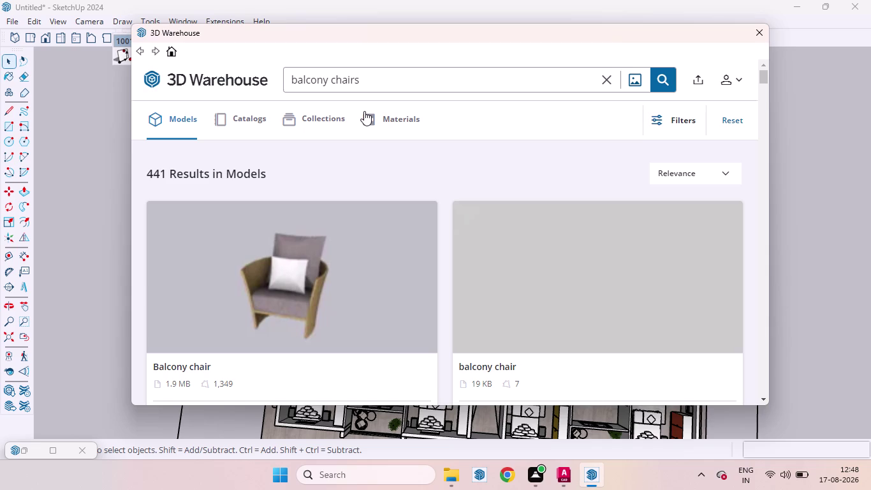
click(390, 78)
key(BackSpace)
key(BackSpace)
key(BackSpace)
text(d)
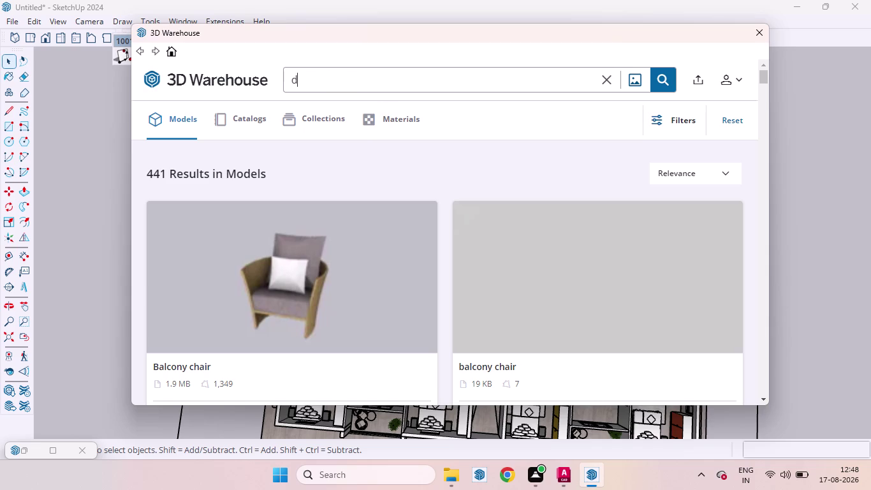
text(inin)
key(g)
key(space)
text(tab)
text(le)
key(Return)
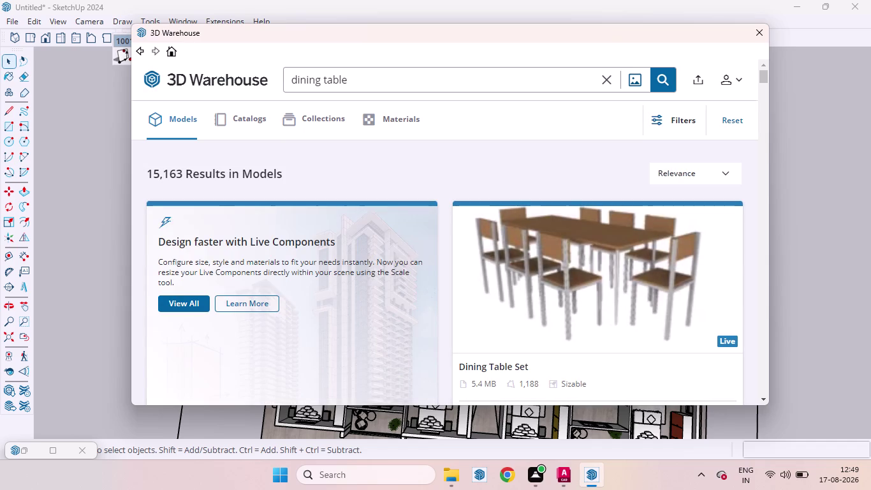
Load the dark dining table with yellow chairs directly into the model.
scroll(down, 3)
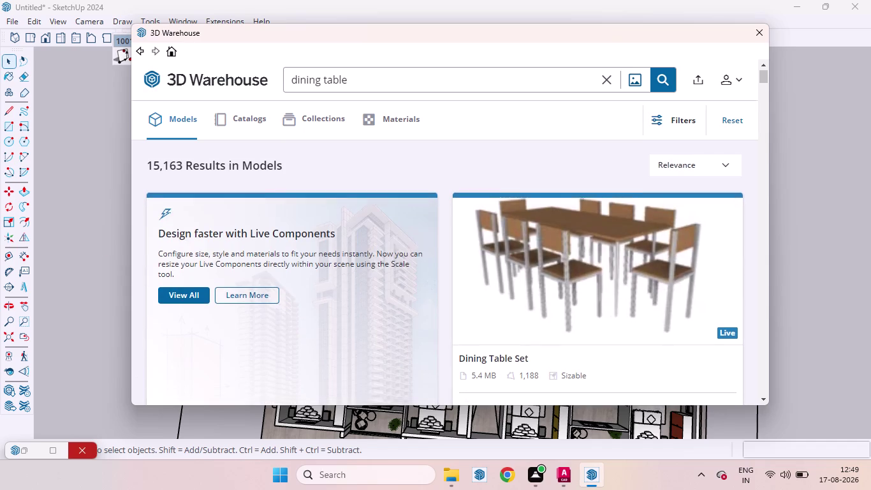
scroll(down, 3)
scroll(down, 3)
scroll(down, 3)
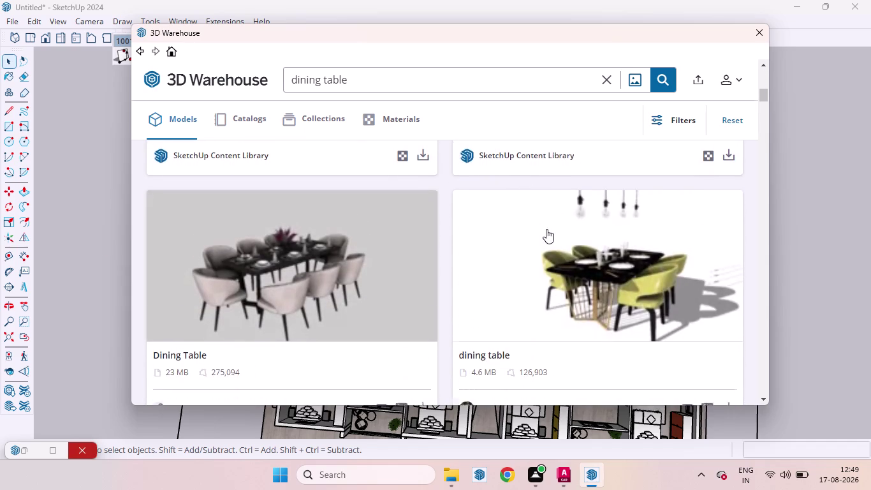
click(732, 291)
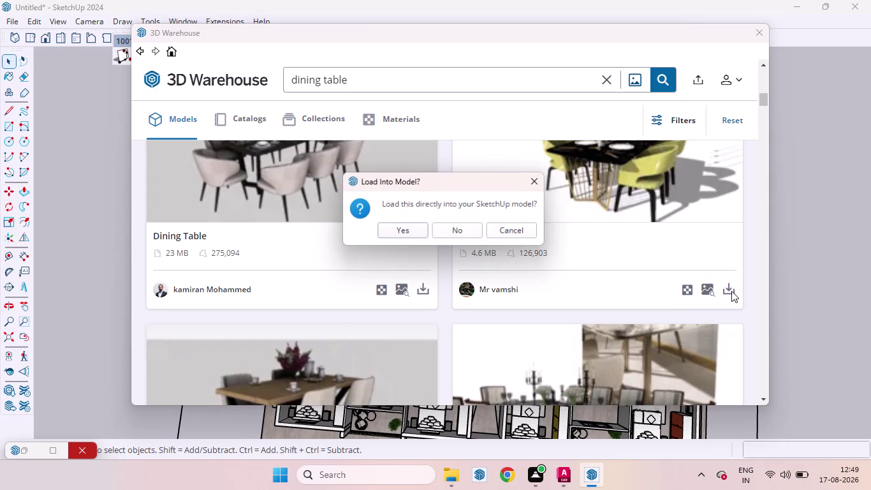
click(410, 237)
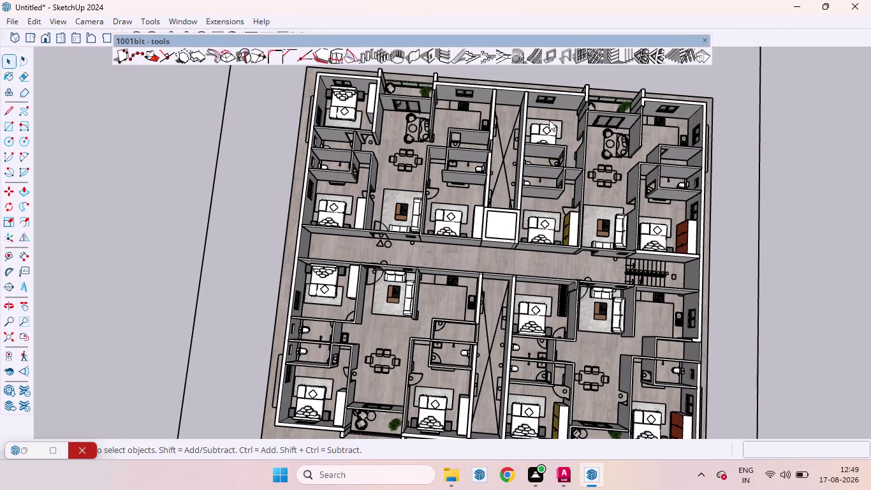
Drop the dark table with yellow chairs into the upper-left apartment's dining area, then deselect it.
scroll(down, 3)
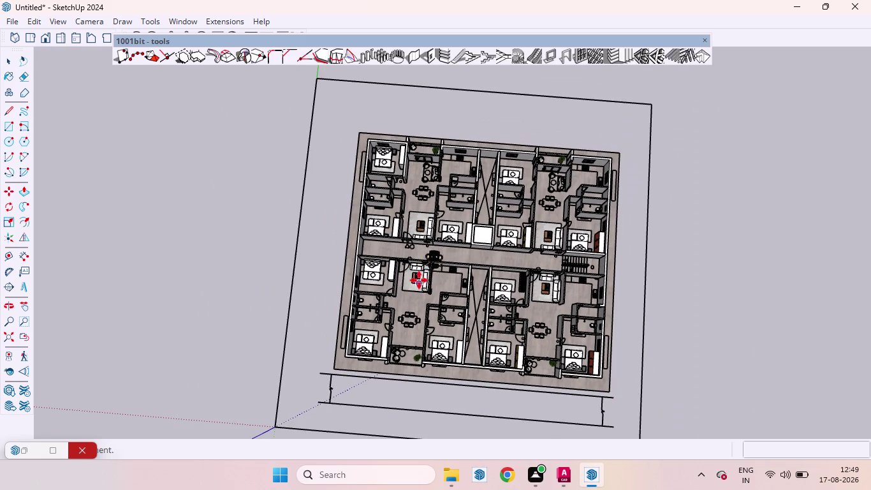
scroll(up, 3)
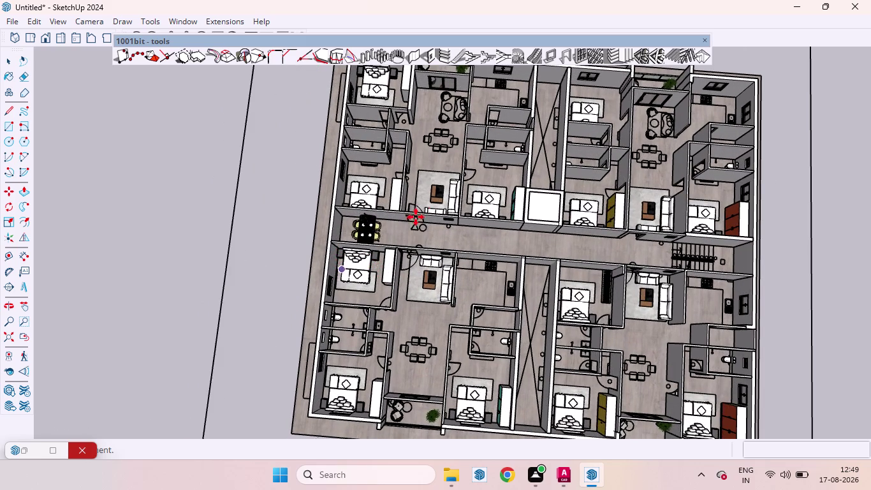
scroll(down, 3)
scroll(up, 3)
scroll(up, 3)
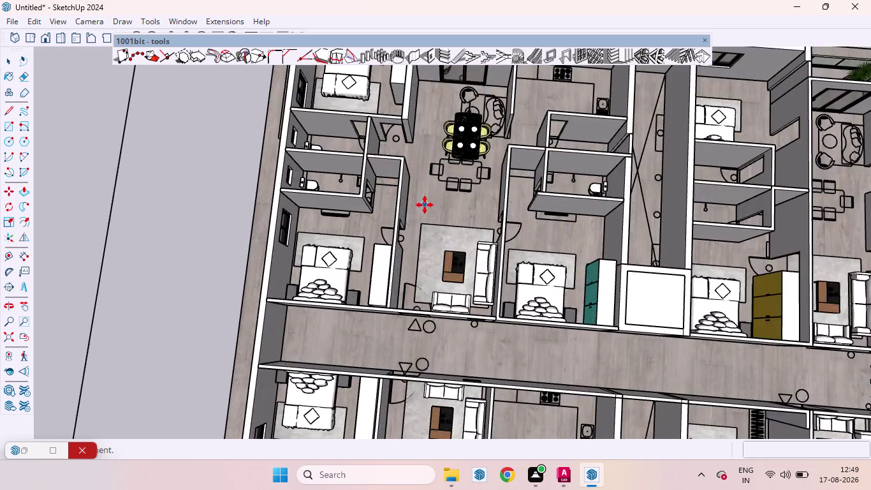
scroll(up, 3)
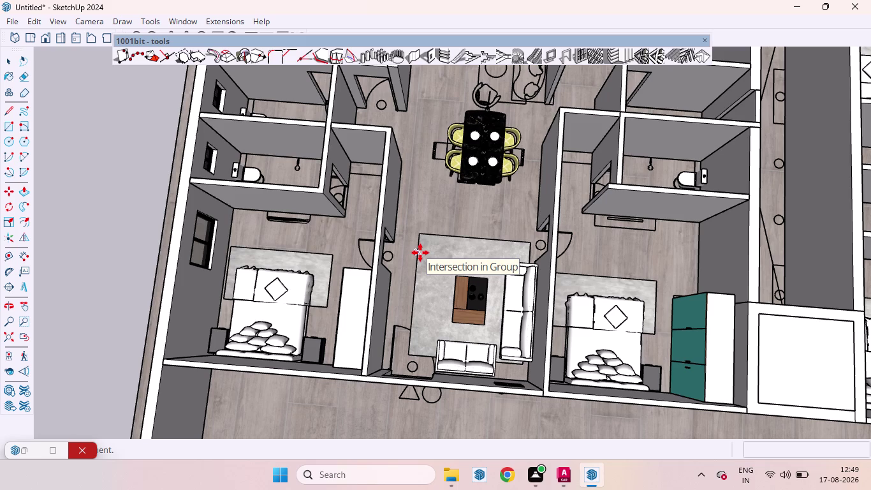
click(421, 255)
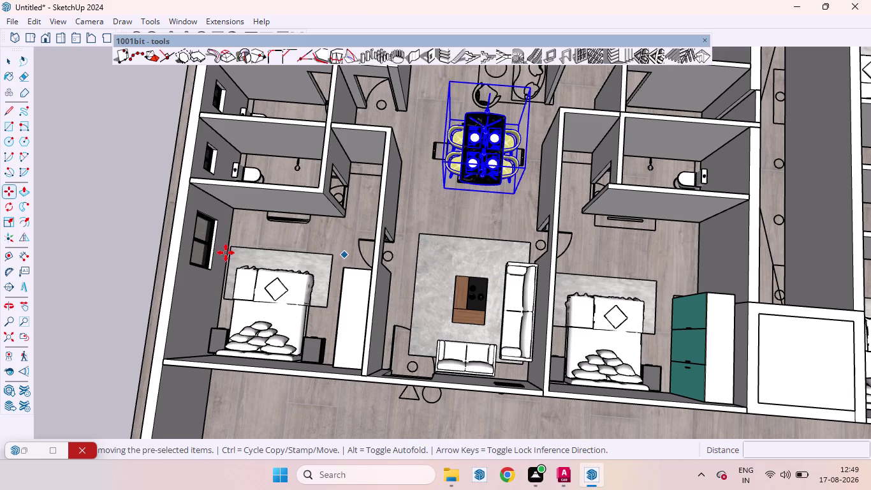
key(space)
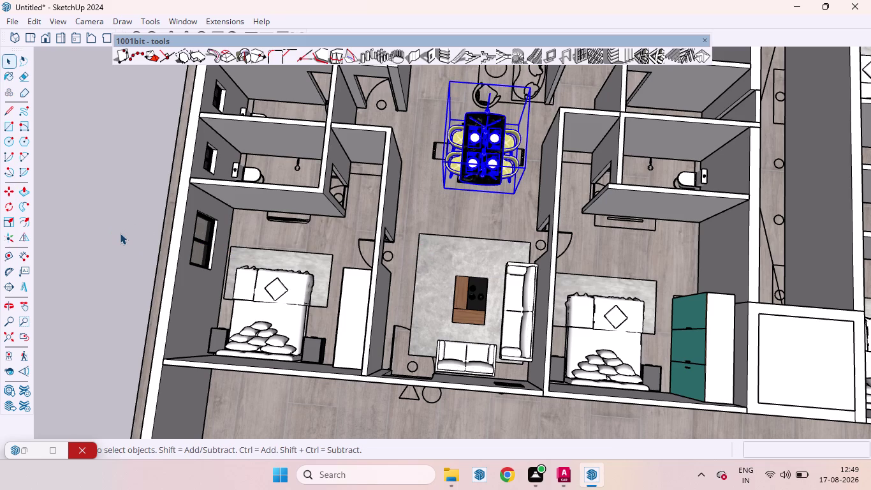
click(121, 224)
scroll(up, 3)
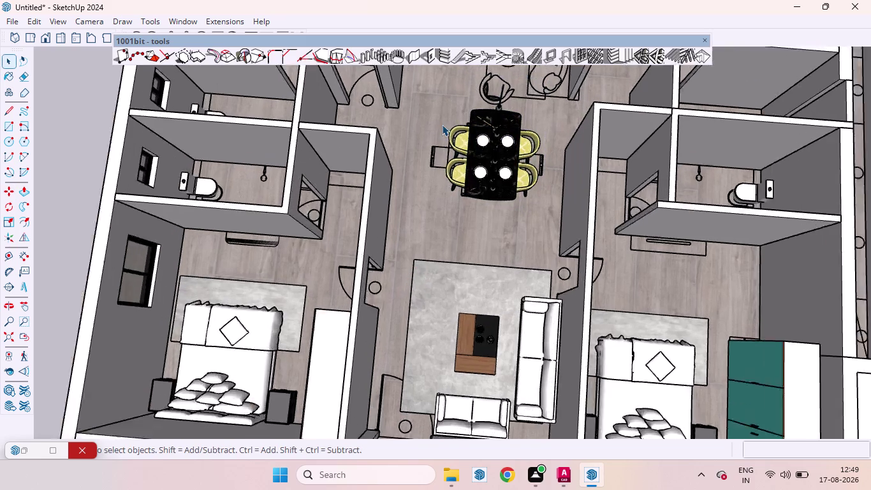
scroll(up, 3)
middle_drag(548, 261, 421, 120)
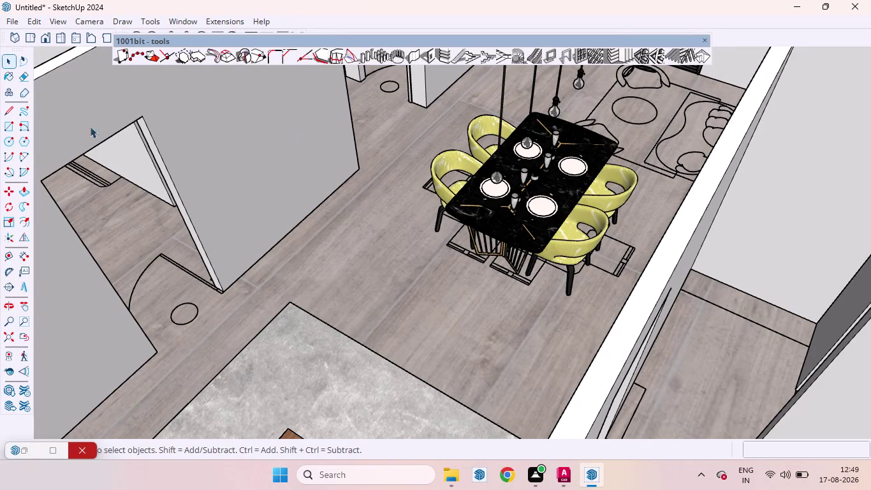
click(28, 73)
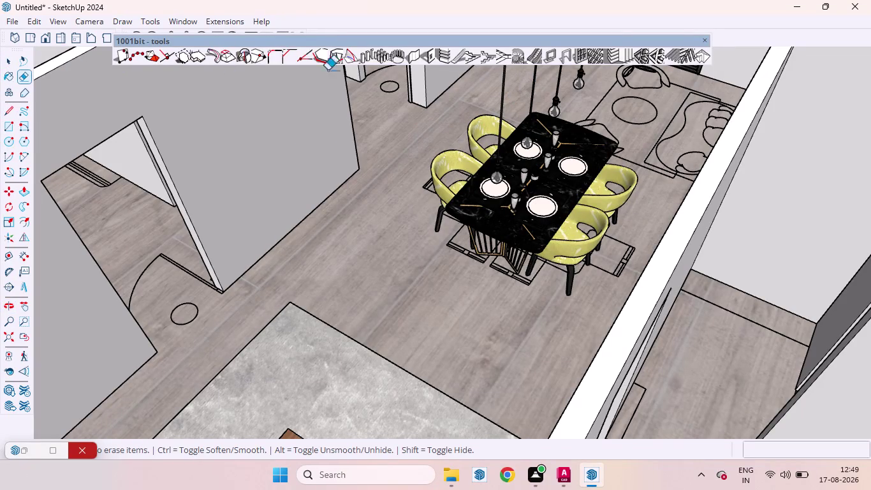
click(503, 91)
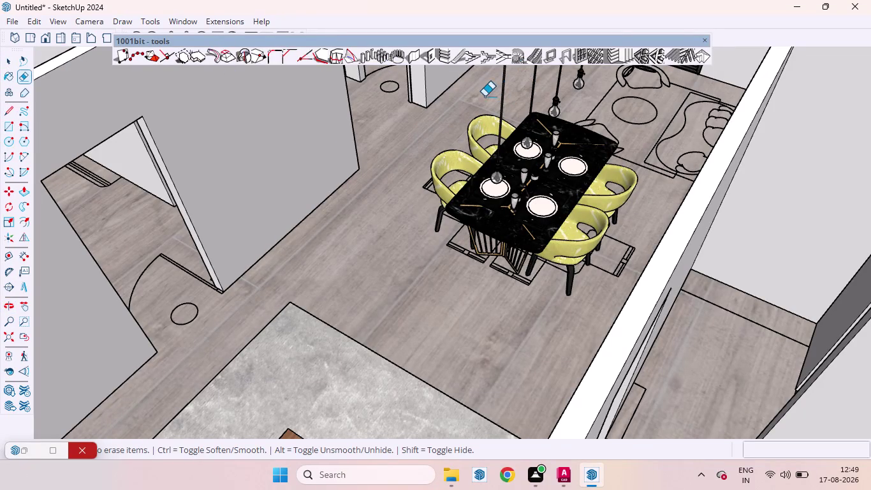
click(502, 89)
key(space)
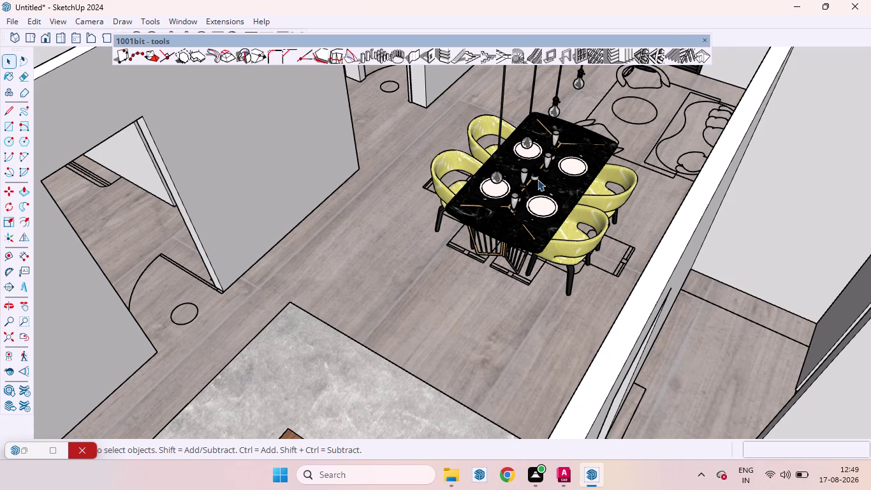
right_click(538, 182)
click(564, 99)
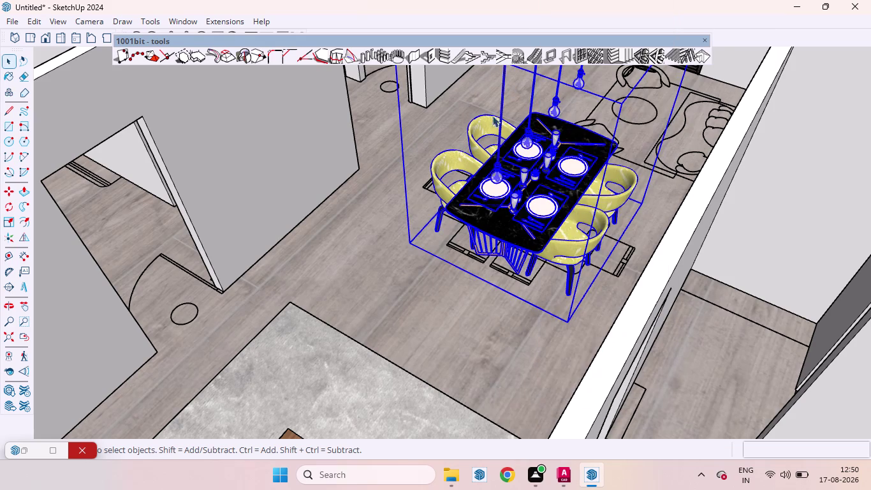
click(406, 241)
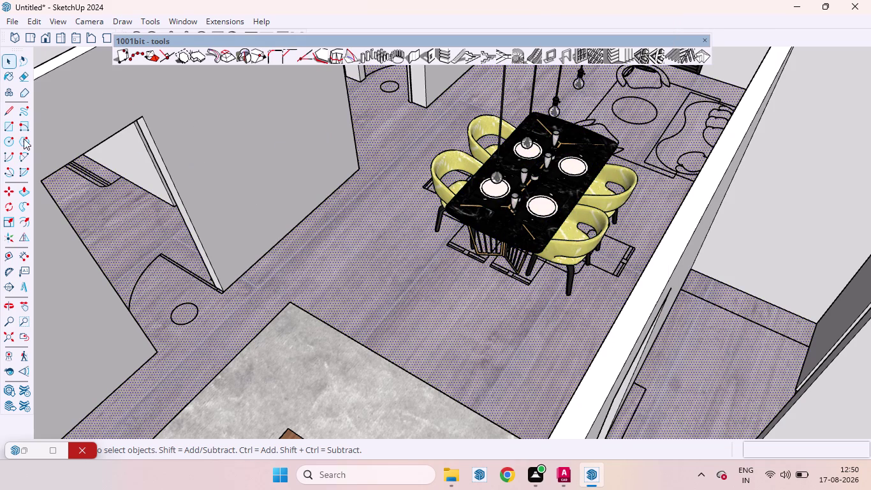
click(20, 79)
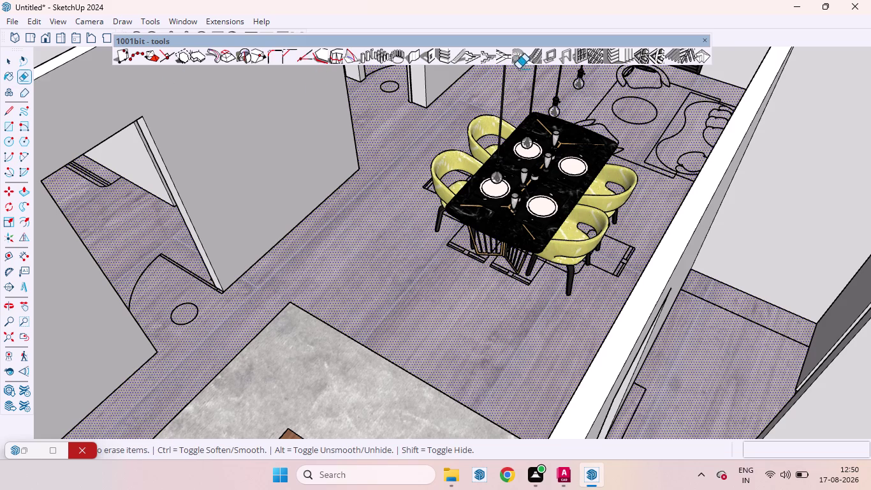
click(503, 93)
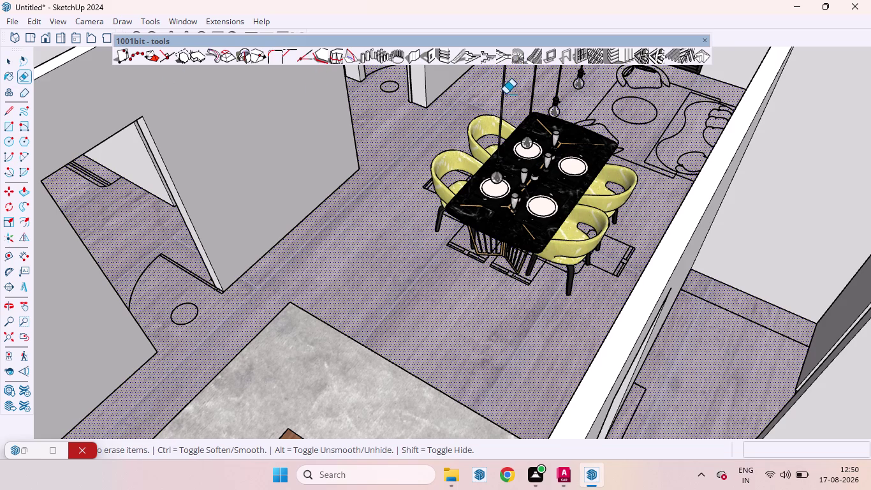
click(504, 104)
click(500, 107)
key(space)
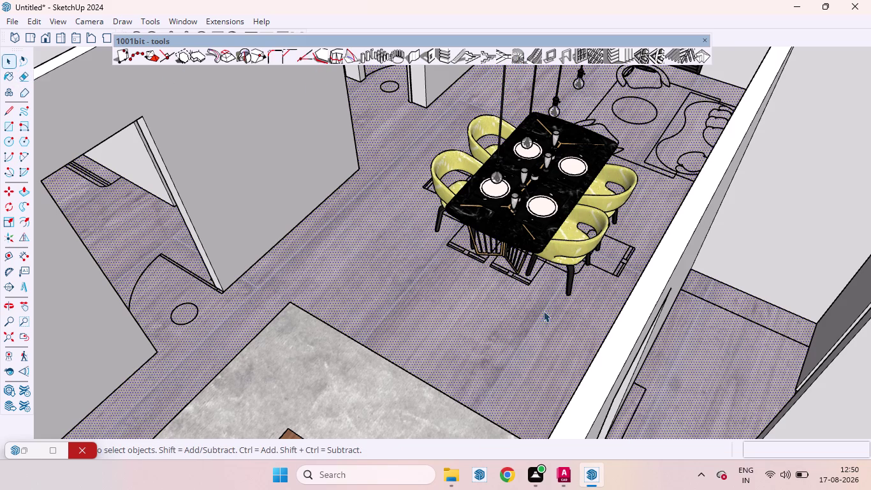
click(524, 222)
scroll(up, 3)
Open the pendant lights group above the dining table for editing.
middle_drag(538, 147, 358, 111)
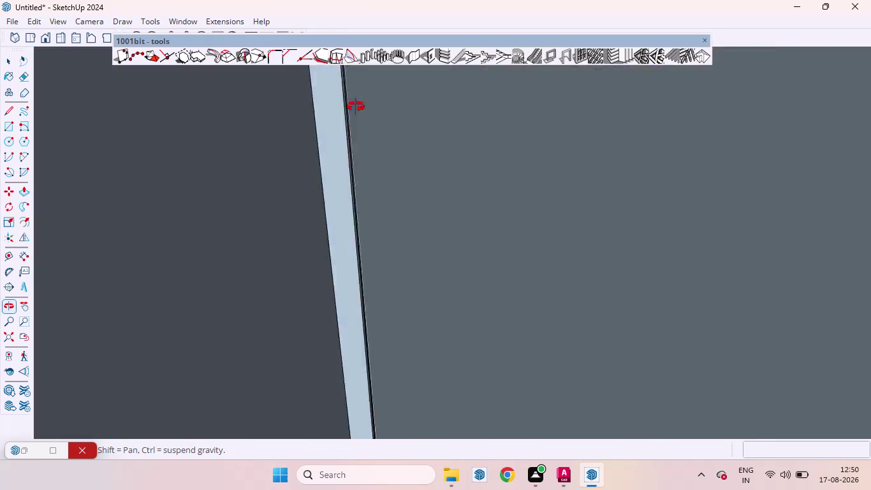
middle_drag(358, 111, 368, 188)
right_click(436, 198)
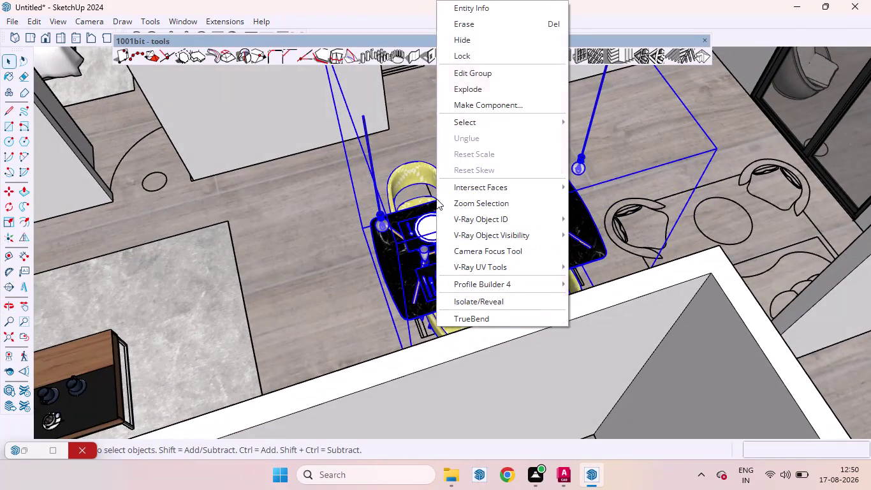
click(440, 90)
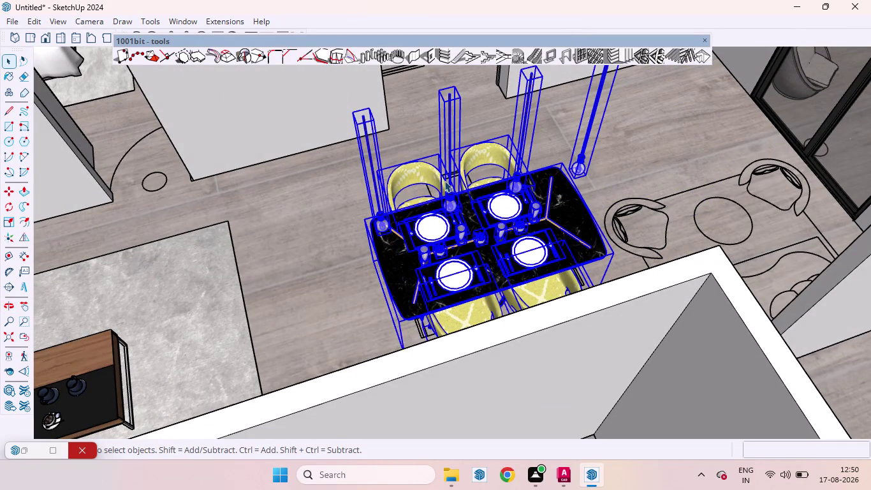
click(445, 180)
Delete all four pendant lights one by one.
click(449, 177)
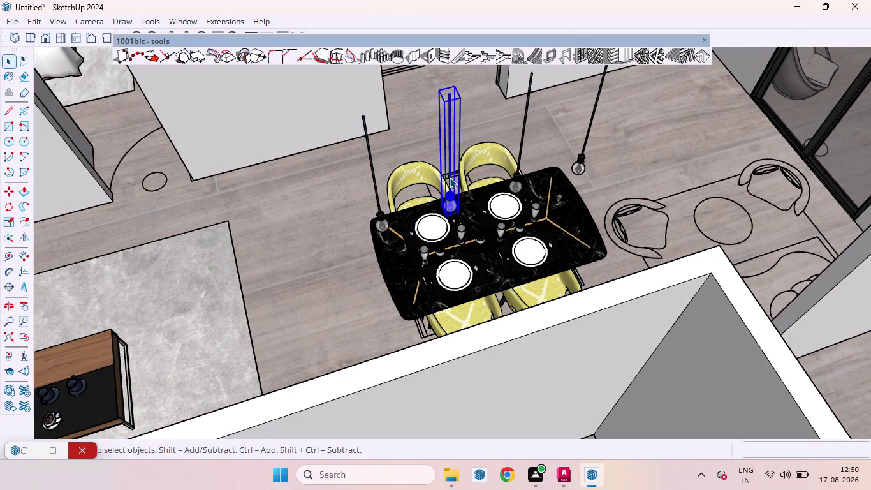
key(Delete)
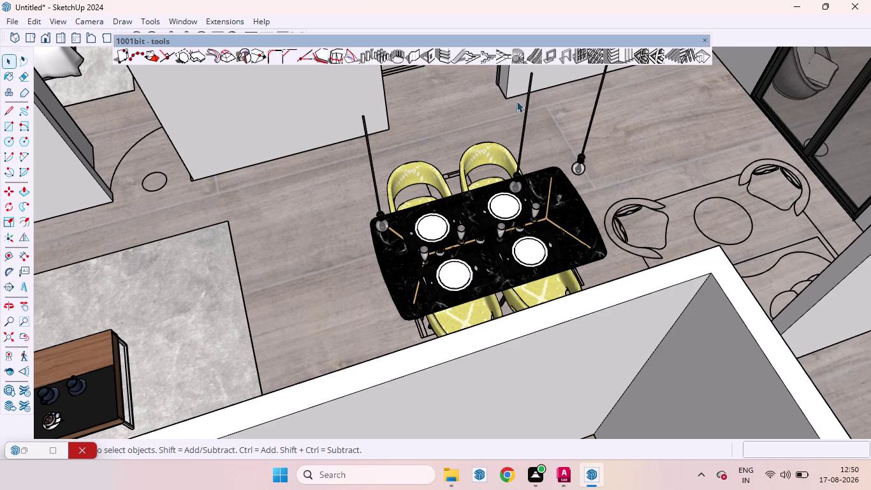
click(524, 107)
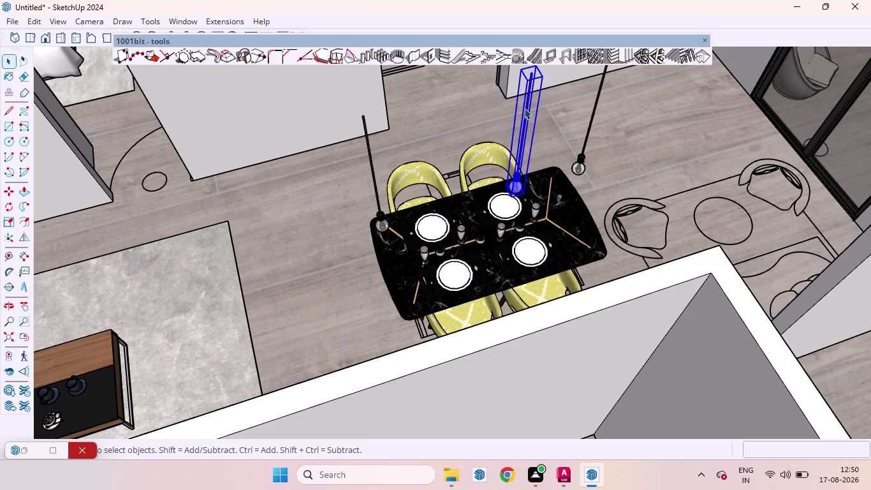
key(Delete)
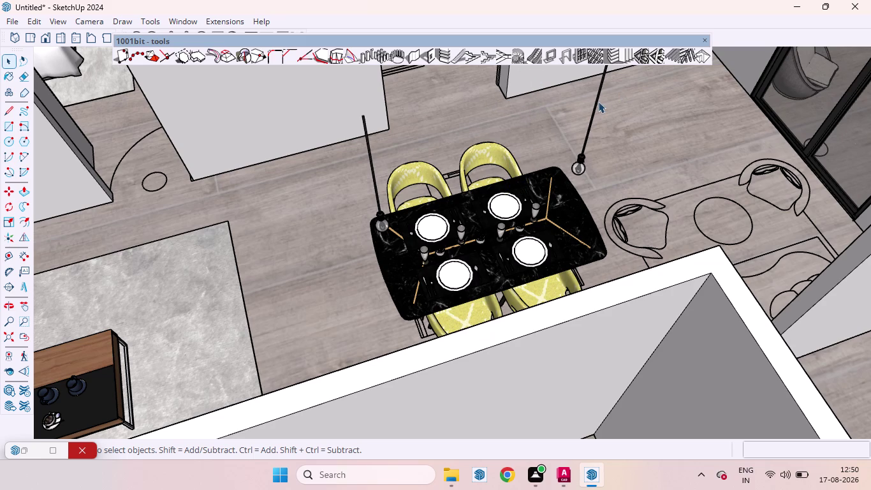
click(597, 102)
key(Delete)
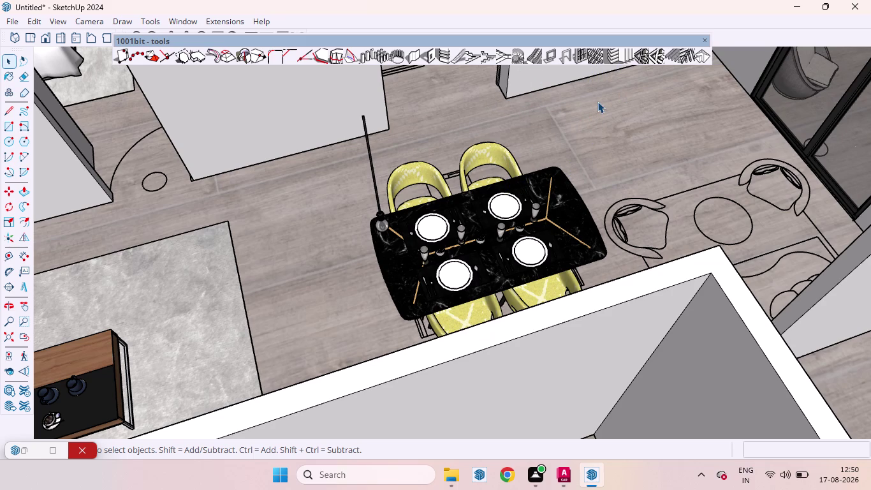
click(372, 165)
key(Delete)
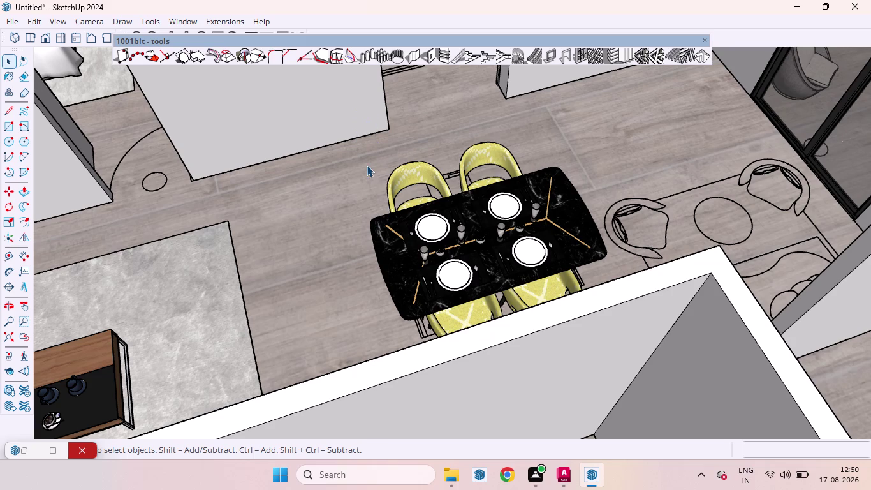
Orbit around the dining table to inspect it from the side and front.
scroll(down, 3)
middle_drag(364, 206, 573, 291)
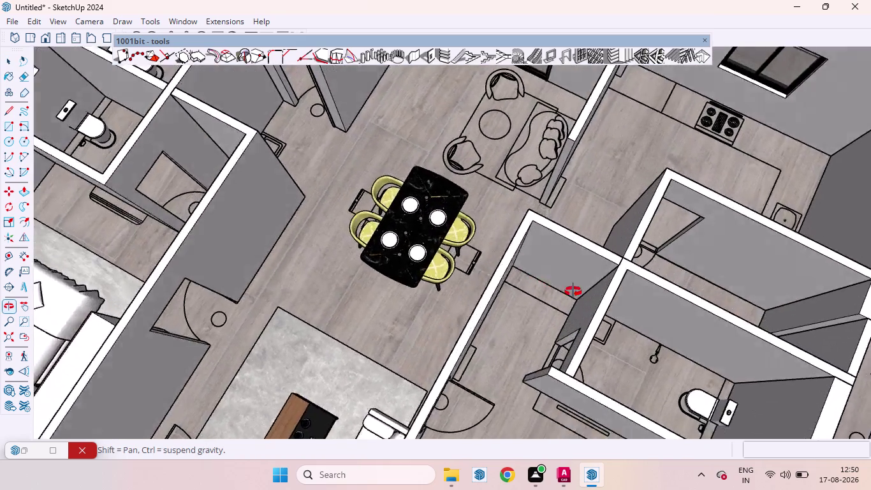
middle_drag(573, 292, 607, 297)
scroll(up, 3)
middle_drag(427, 297, 450, 217)
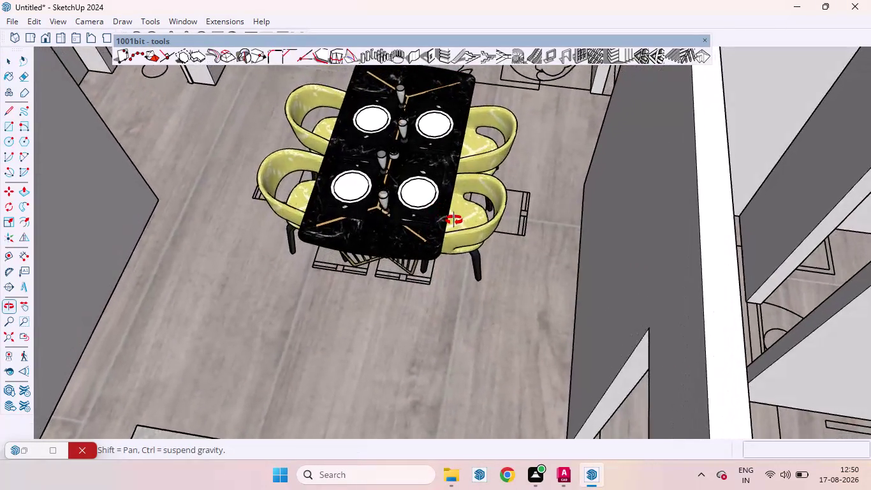
middle_drag(449, 216, 468, 270)
scroll(down, 3)
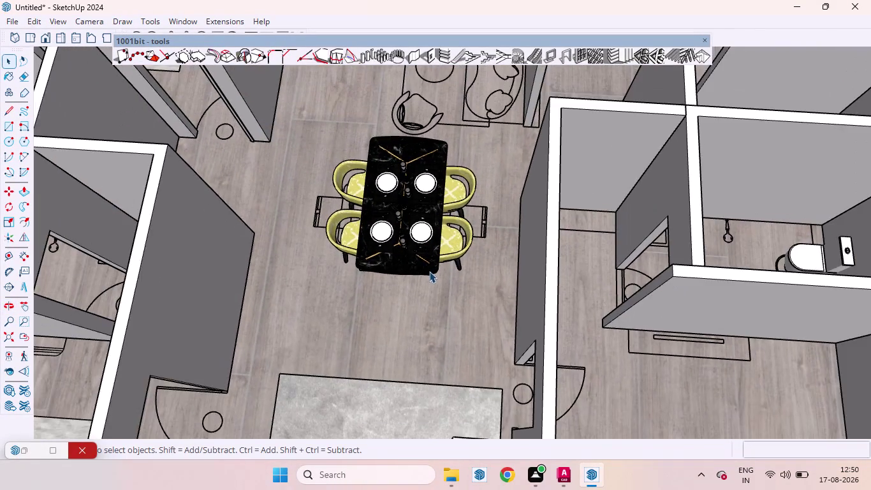
scroll(up, 3)
middle_drag(428, 272, 431, 111)
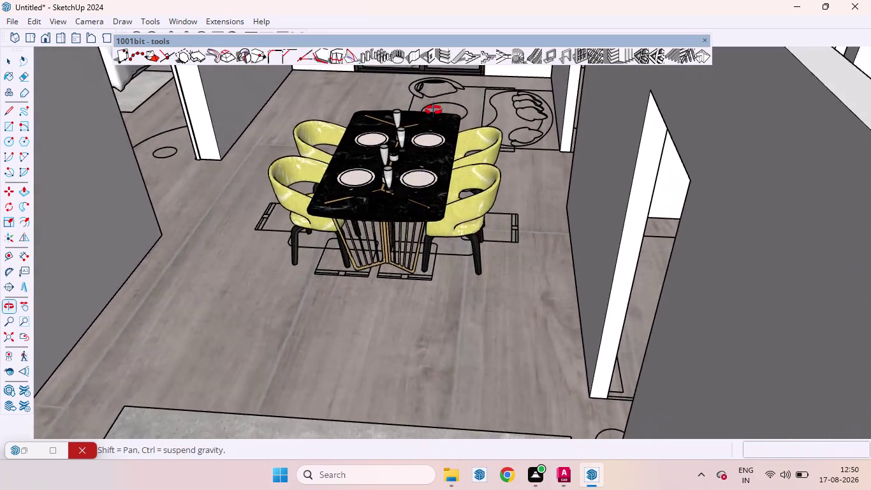
middle_drag(431, 112, 456, 115)
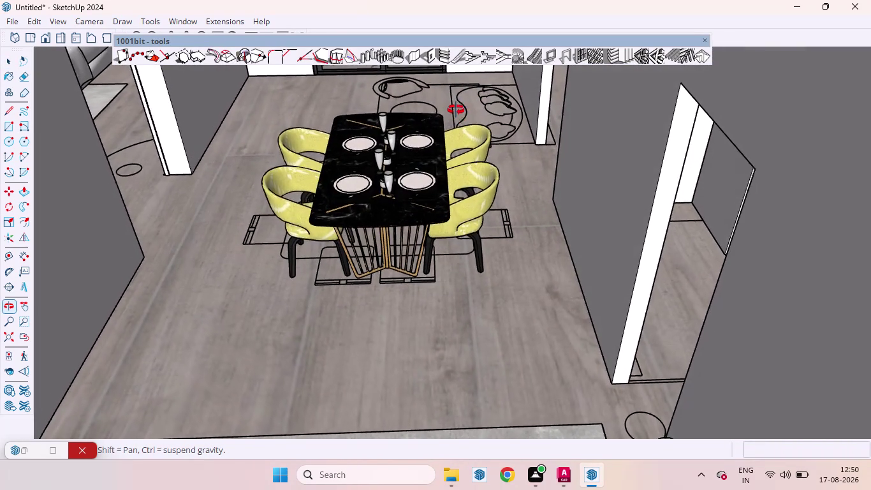
middle_drag(456, 115, 455, 109)
scroll(up, 3)
Select the dining table and add its place settings, glasses and centre items.
click(385, 210)
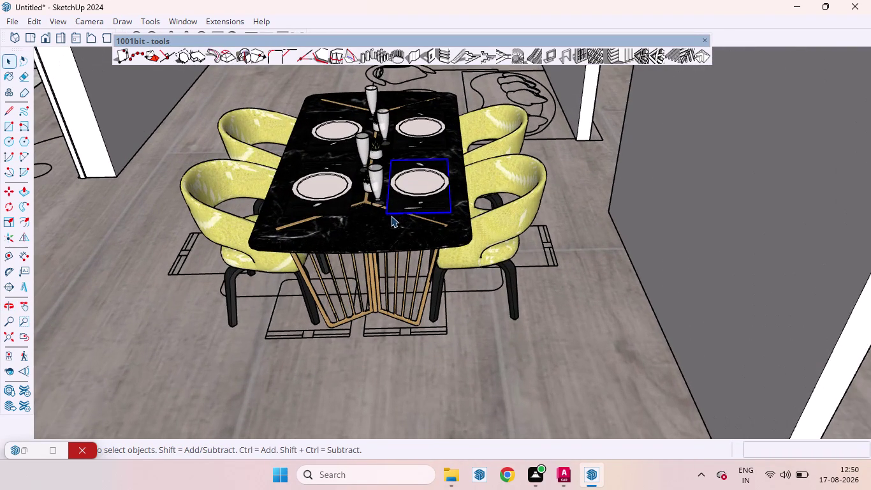
scroll(down, 3)
click(351, 228)
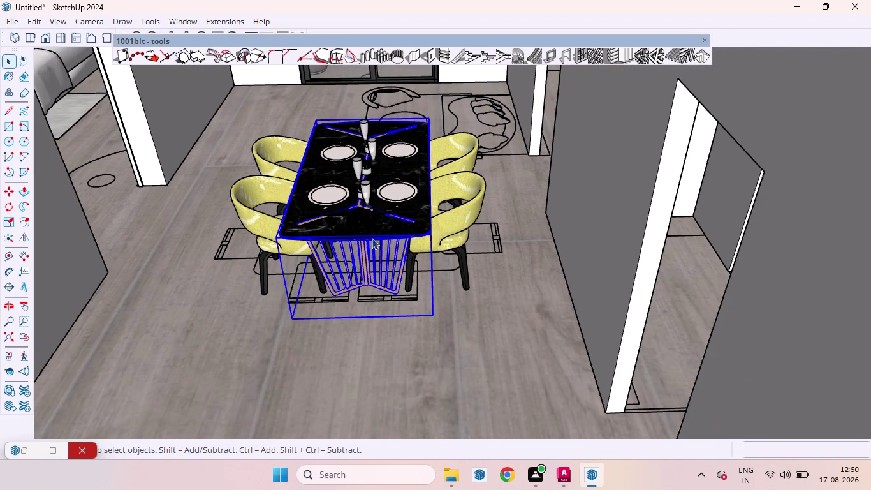
scroll(up, 3)
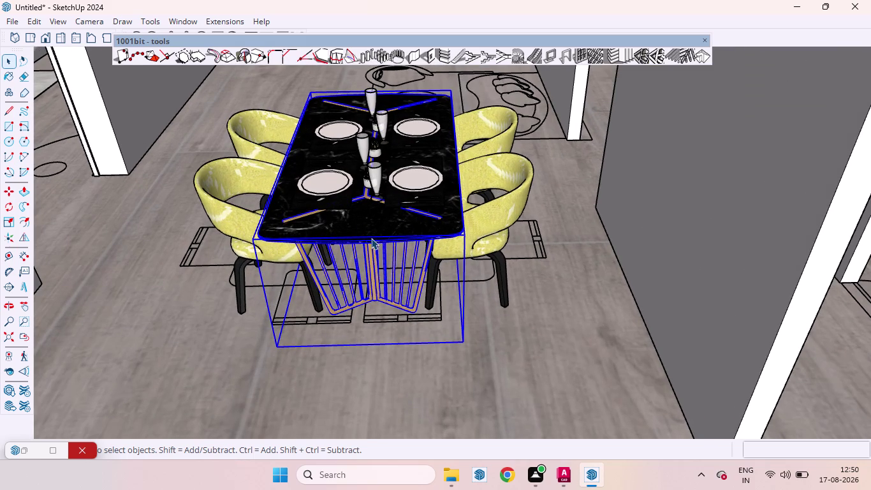
click(421, 188)
click(375, 189)
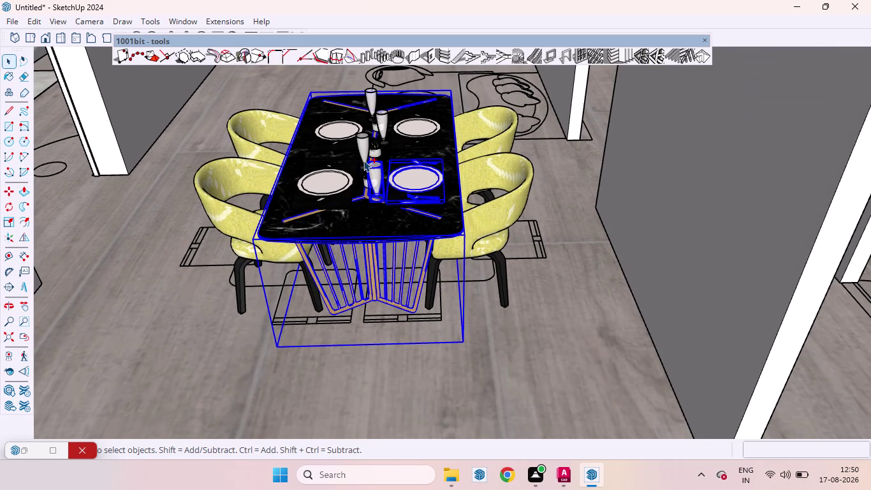
click(356, 144)
click(370, 142)
click(382, 115)
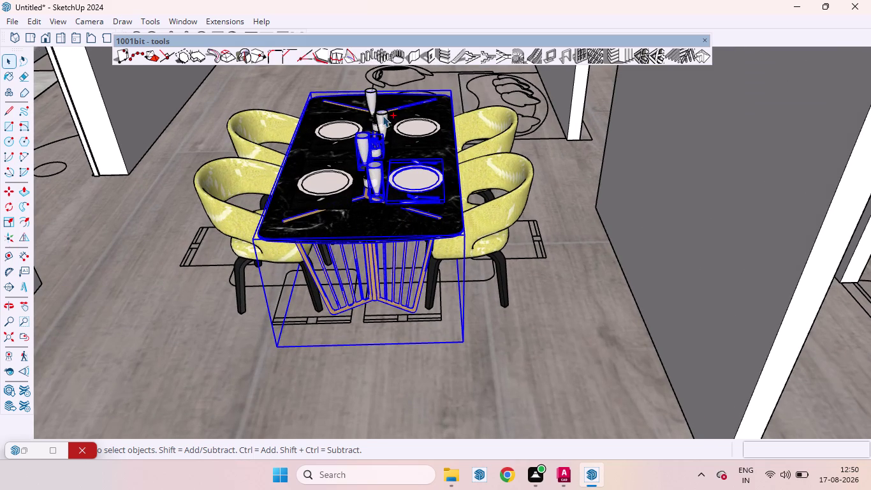
click(372, 95)
click(351, 119)
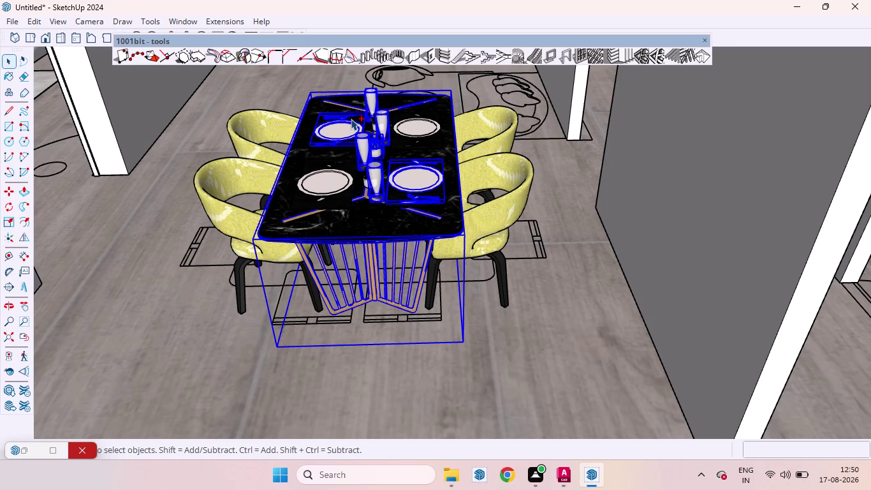
click(347, 169)
click(402, 129)
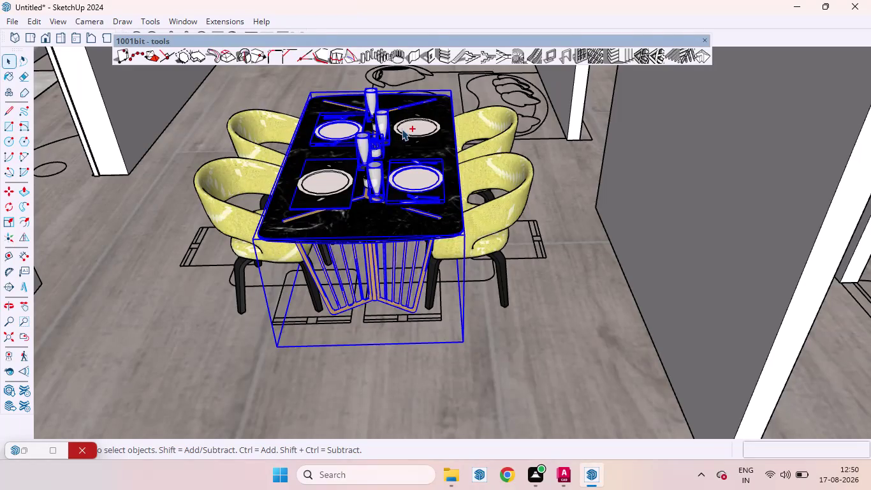
Add the four chairs, two per side, to the selection.
click(513, 188)
click(483, 138)
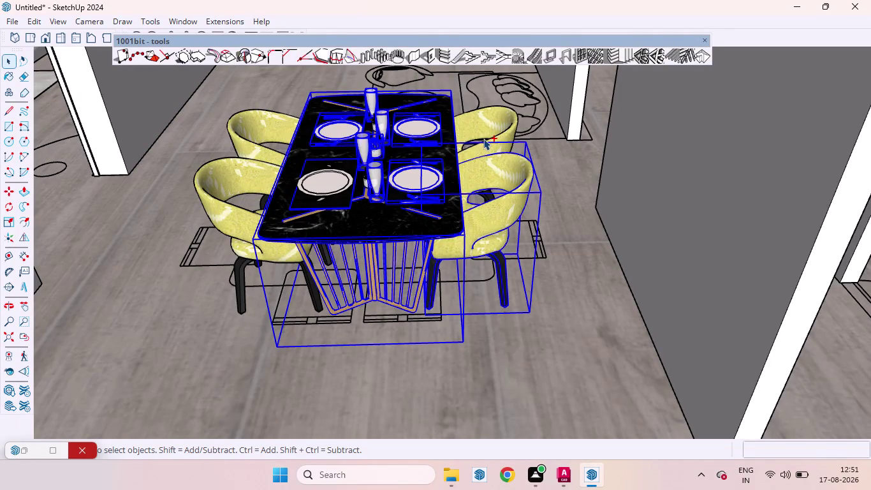
click(261, 151)
click(255, 169)
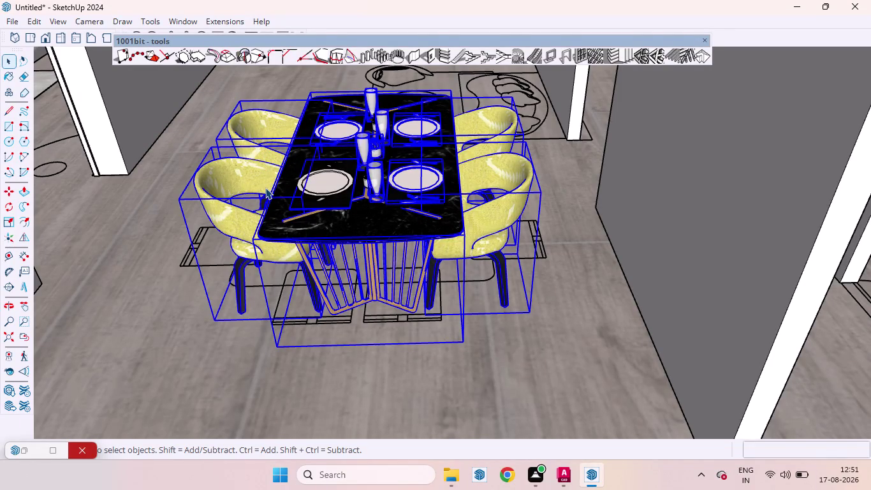
Rotate the selected dining set 90° about a pivot near its base.
key(q)
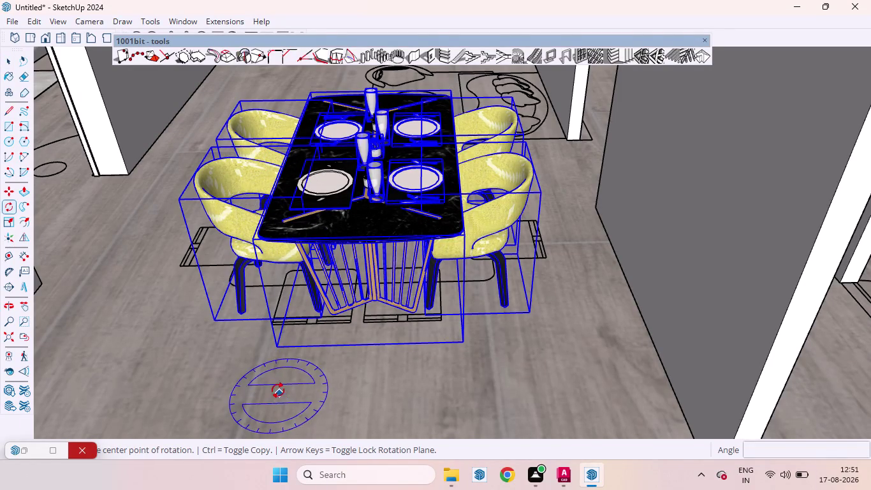
click(275, 388)
click(437, 385)
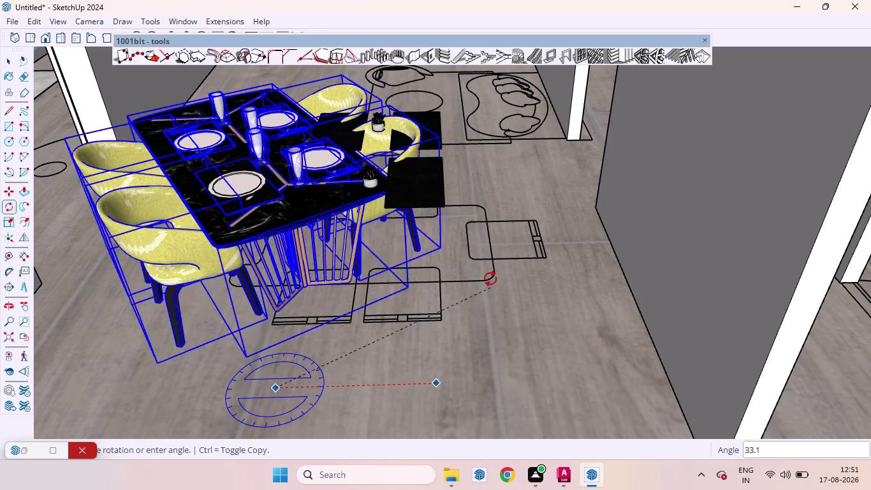
text(9)
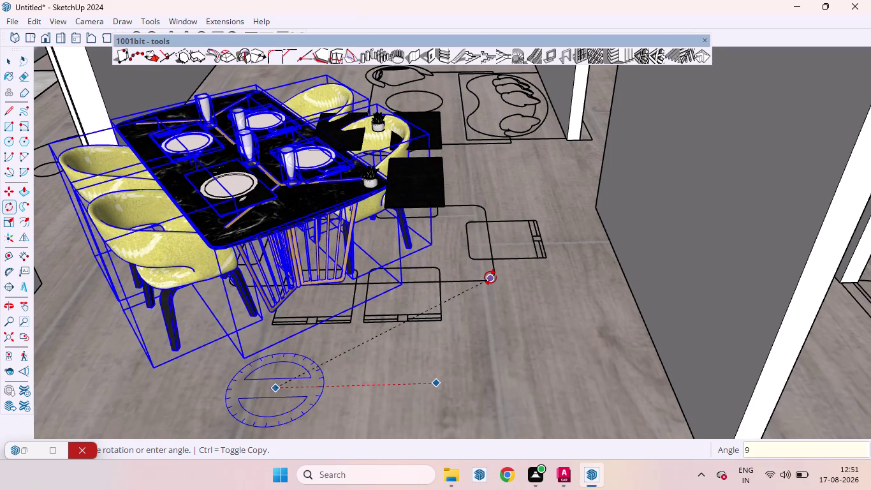
text(0)
key(Return)
scroll(down, 3)
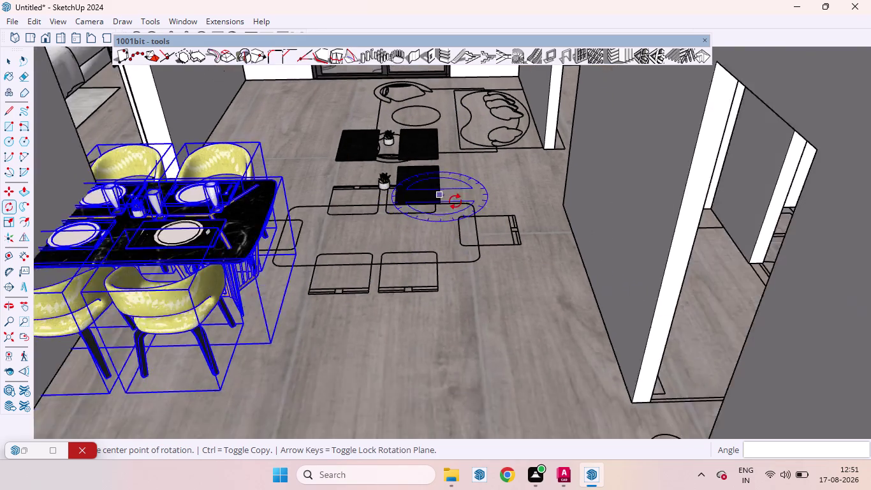
scroll(down, 3)
scroll(up, 3)
middle_drag(458, 222, 475, 238)
scroll(up, 3)
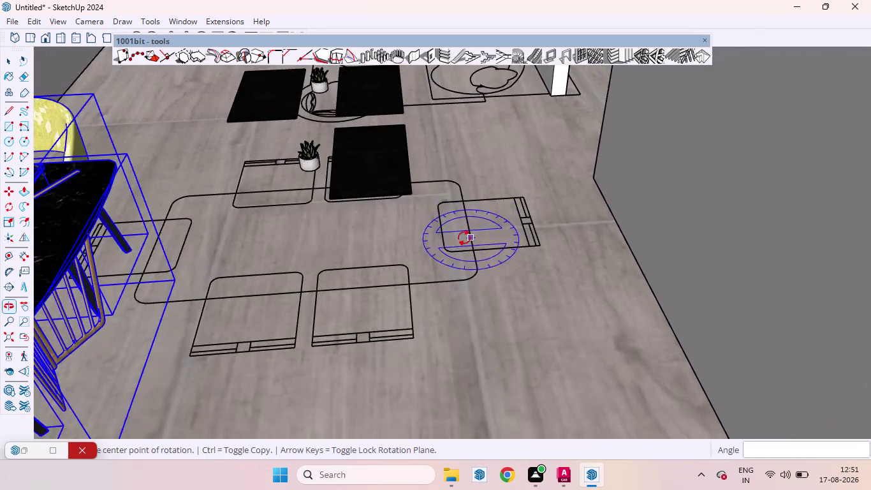
scroll(down, 3)
key(space)
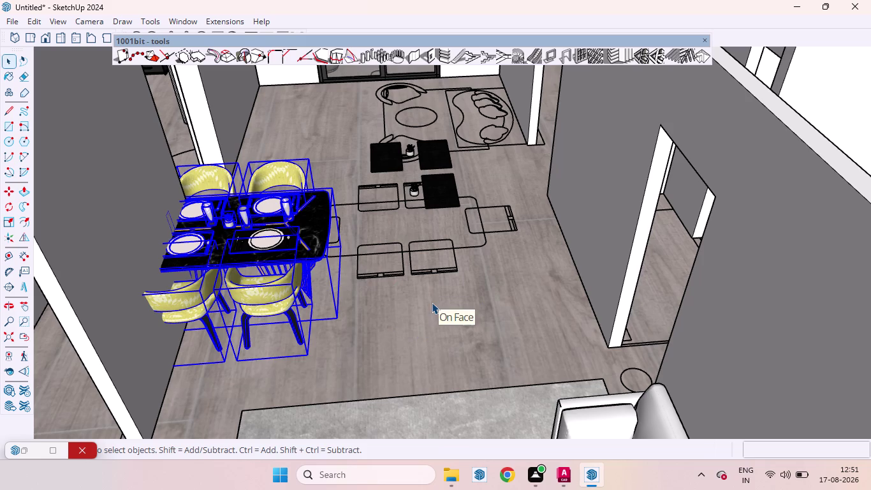
Move the rotated dining set to the middle of the living area.
key(m)
click(312, 247)
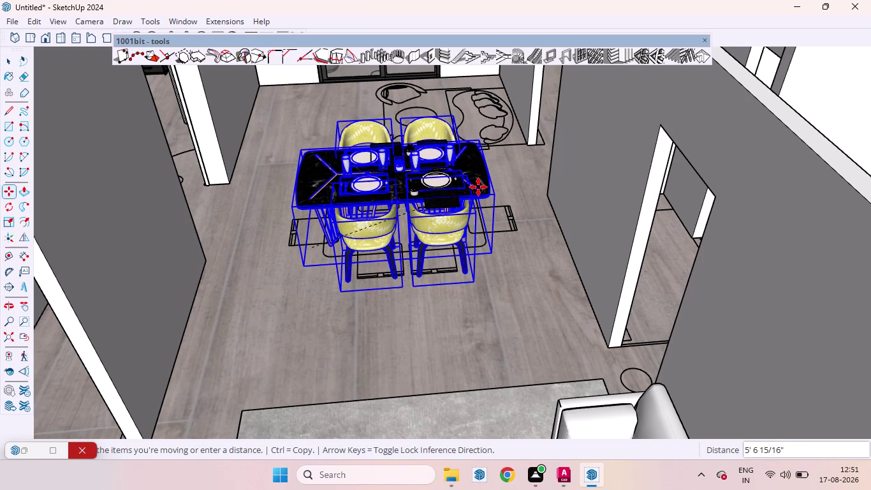
click(478, 186)
scroll(down, 3)
scroll(down, 3)
scroll(down, 3)
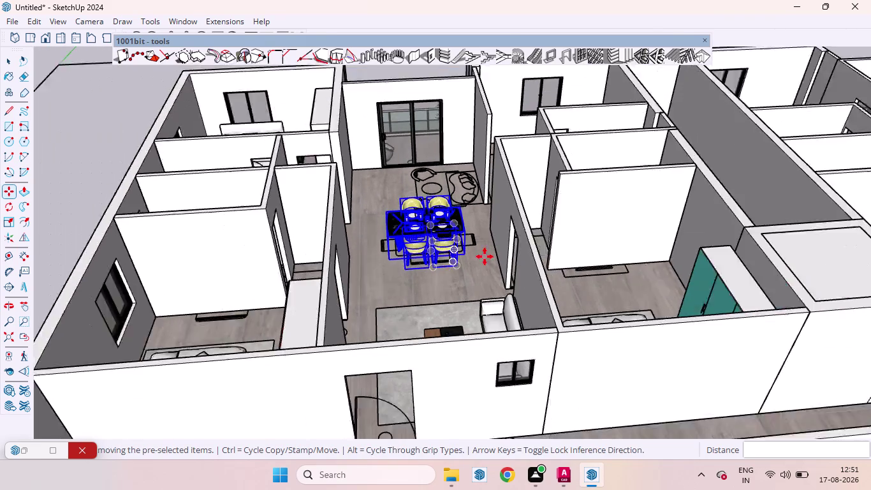
key(space)
Set the dining set in its final spot and erase the front-right placemat.
click(131, 220)
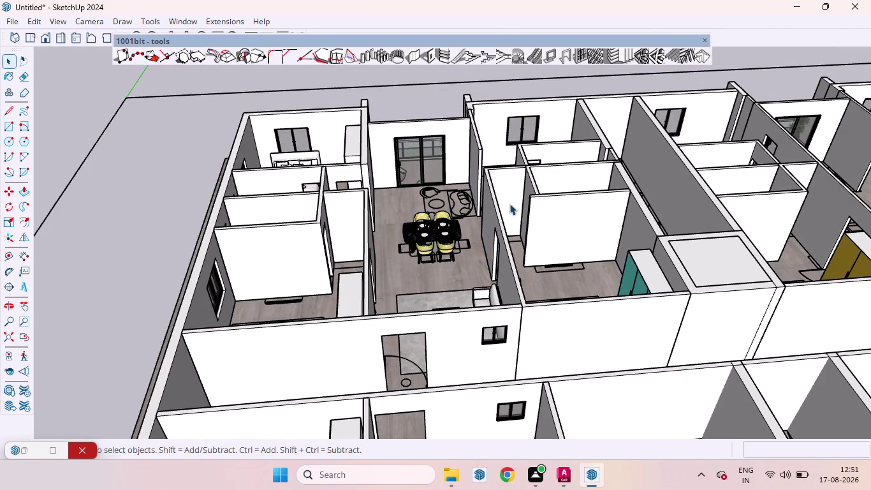
scroll(up, 3)
middle_drag(392, 238, 397, 232)
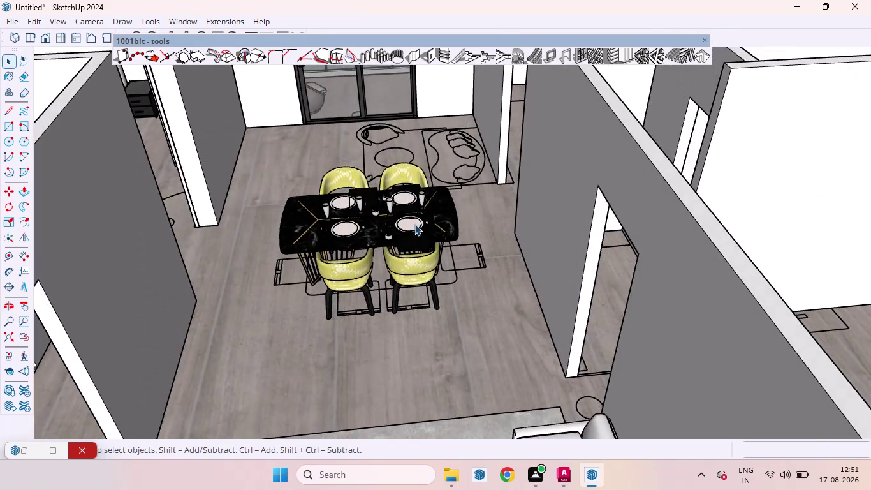
scroll(up, 3)
middle_drag(412, 209, 405, 234)
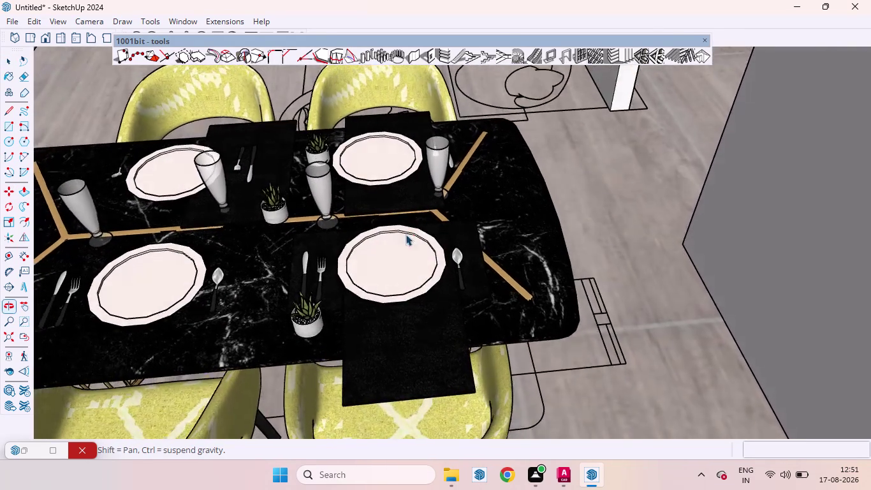
click(443, 362)
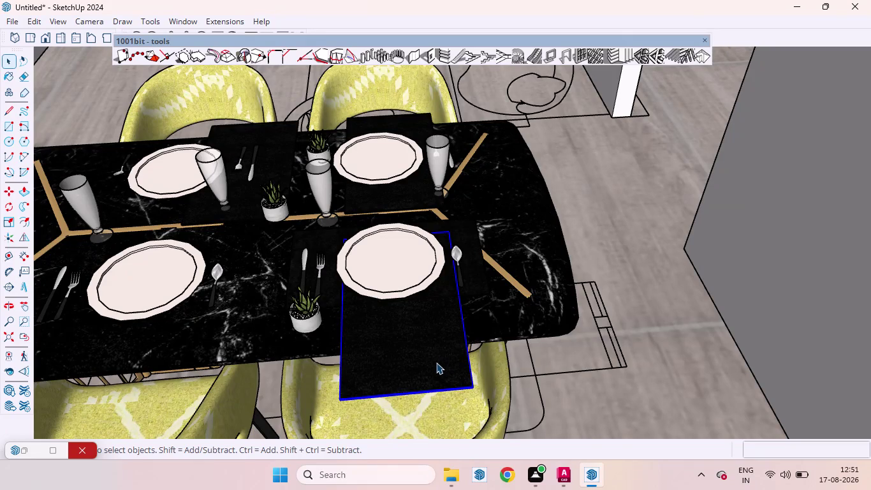
key(Delete)
Erase the back-right and back-left placemats.
scroll(down, 3)
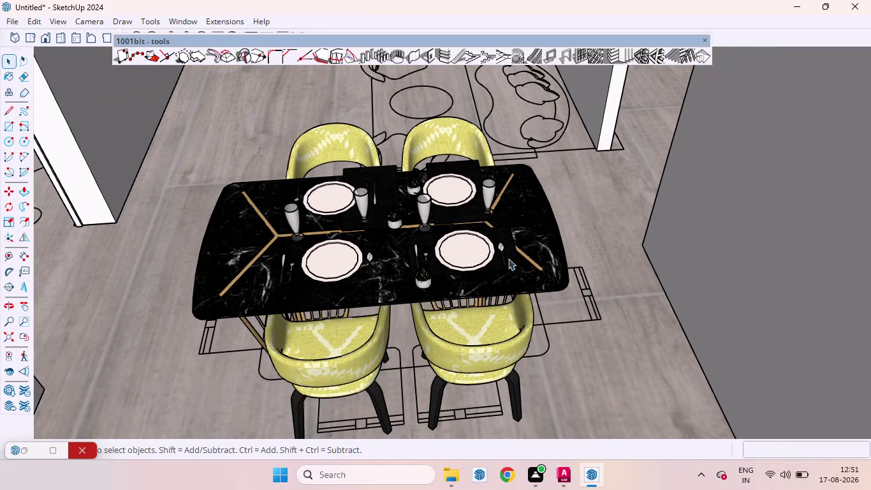
middle_drag(445, 198, 444, 355)
scroll(up, 3)
scroll(up, 3)
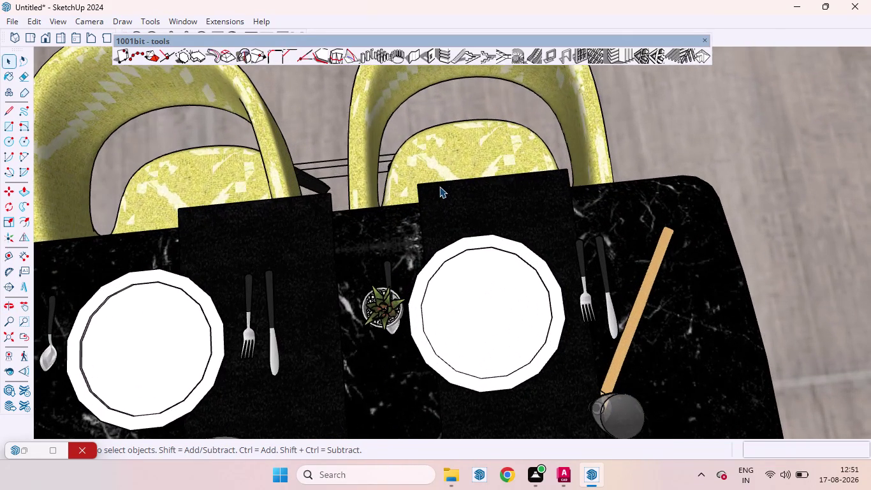
click(440, 186)
key(Delete)
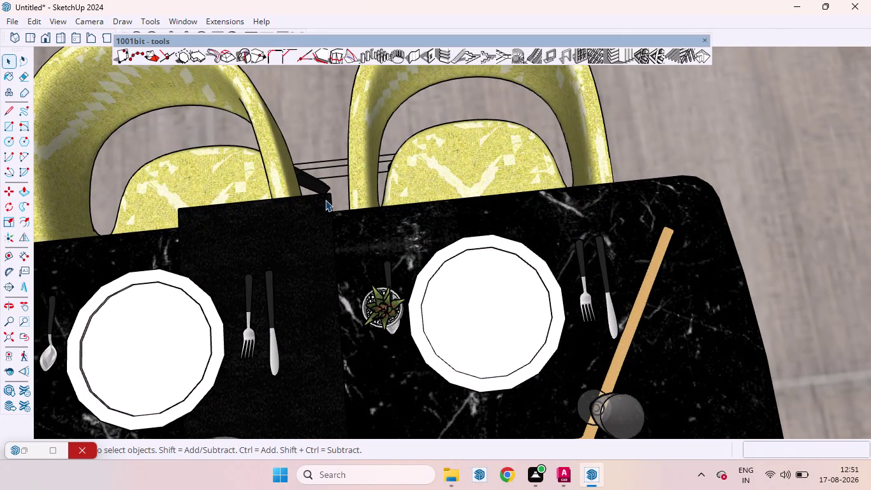
click(319, 204)
key(Delete)
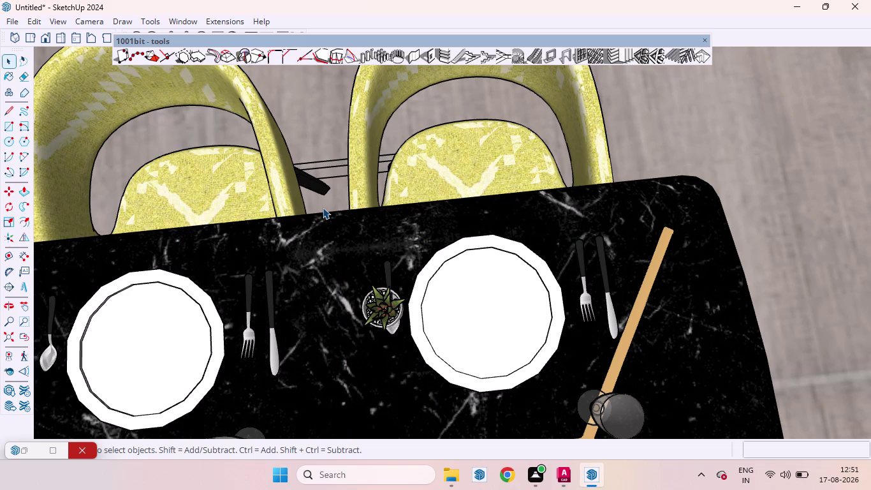
Zoom out to the apartment overview, then return to the table and select the front-right chair.
scroll(down, 3)
scroll(down, 3)
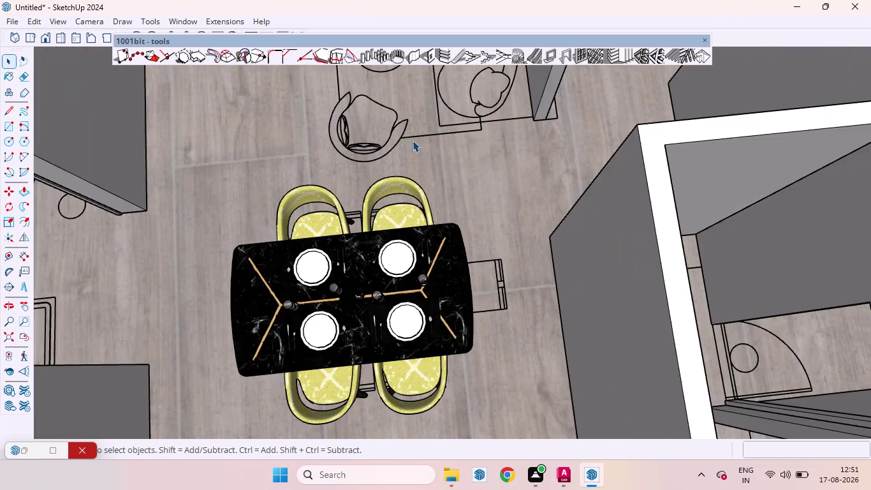
scroll(down, 3)
scroll(down, 3)
middle_drag(416, 208, 392, 139)
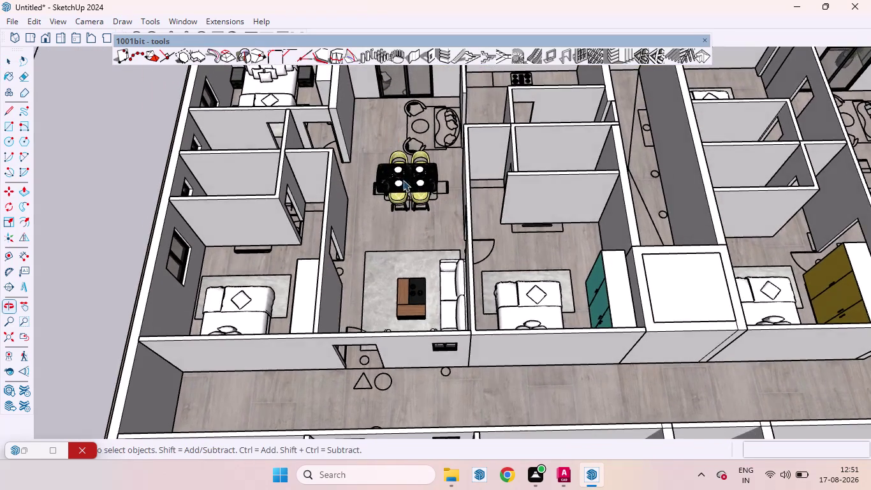
scroll(up, 3)
scroll(down, 3)
scroll(up, 3)
middle_drag(444, 219, 439, 171)
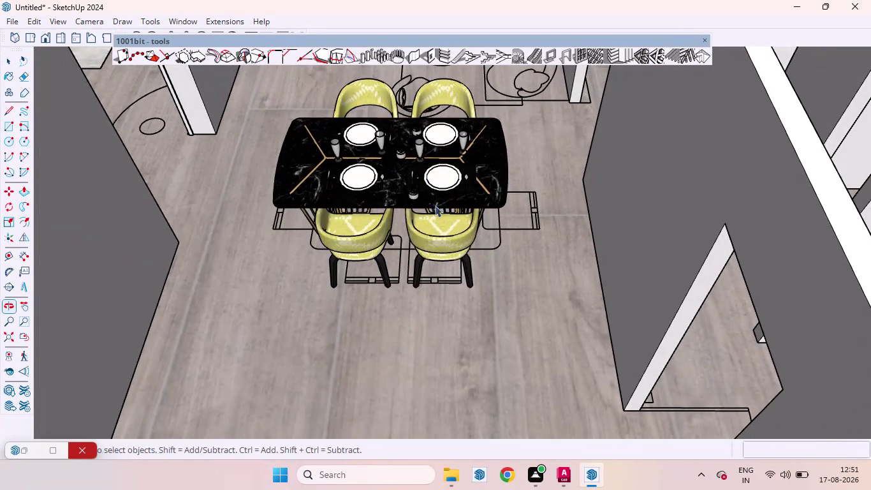
click(449, 242)
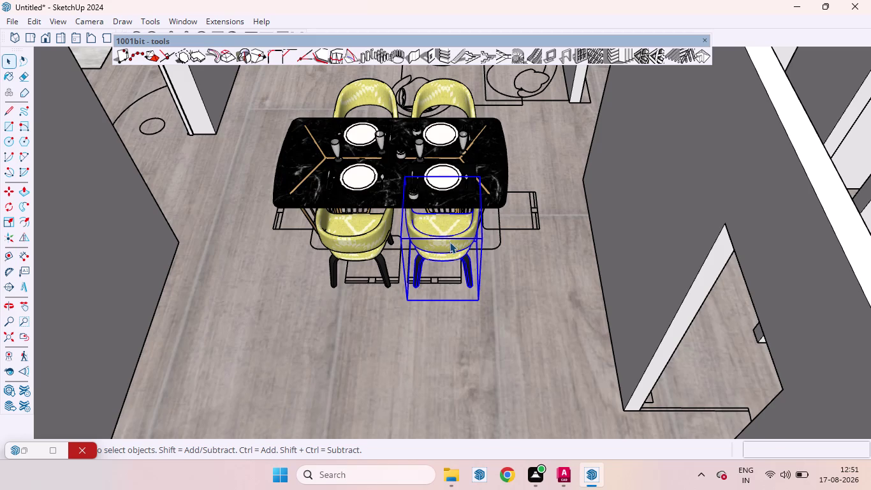
Copy the chair to positions right and left of the table.
key(m)
click(449, 242)
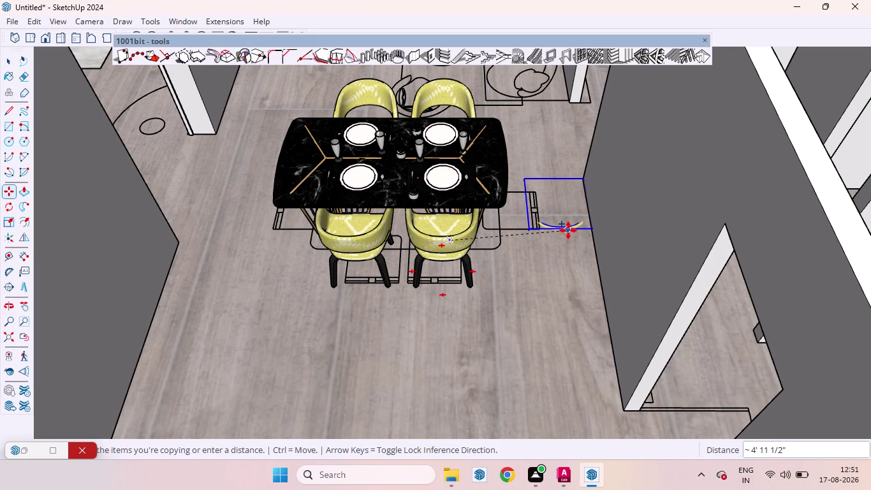
key(Right)
click(553, 232)
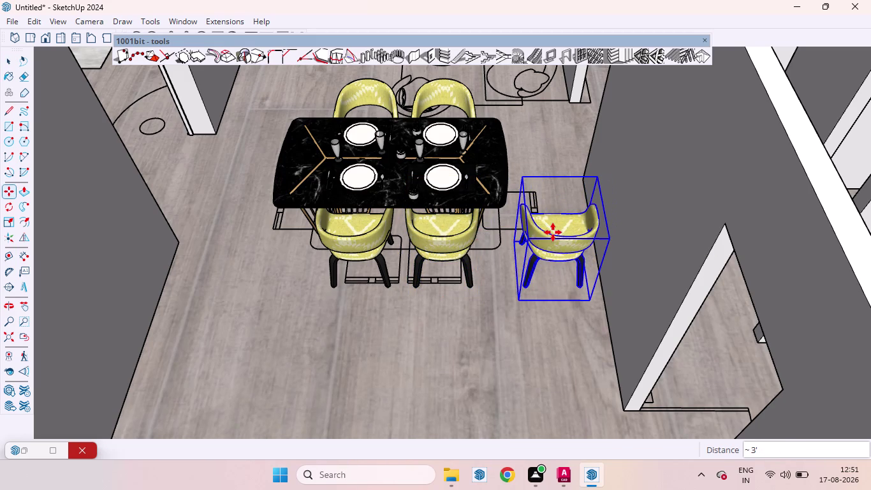
click(553, 232)
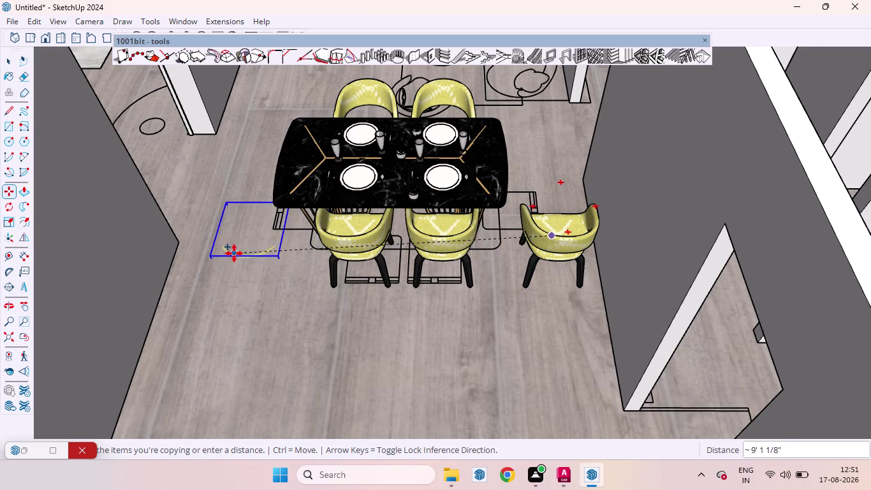
key(Right)
click(234, 253)
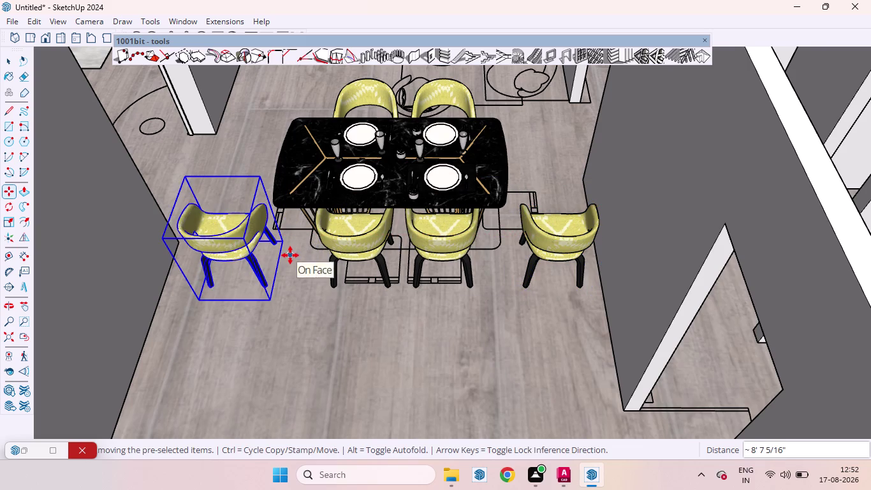
key(space)
Rotate the left chair copy 90° toward the table.
key(q)
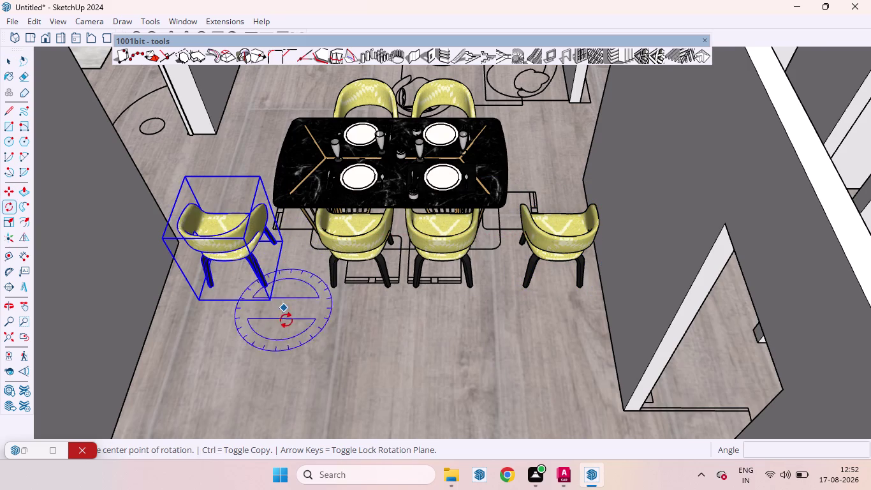
click(287, 319)
click(233, 332)
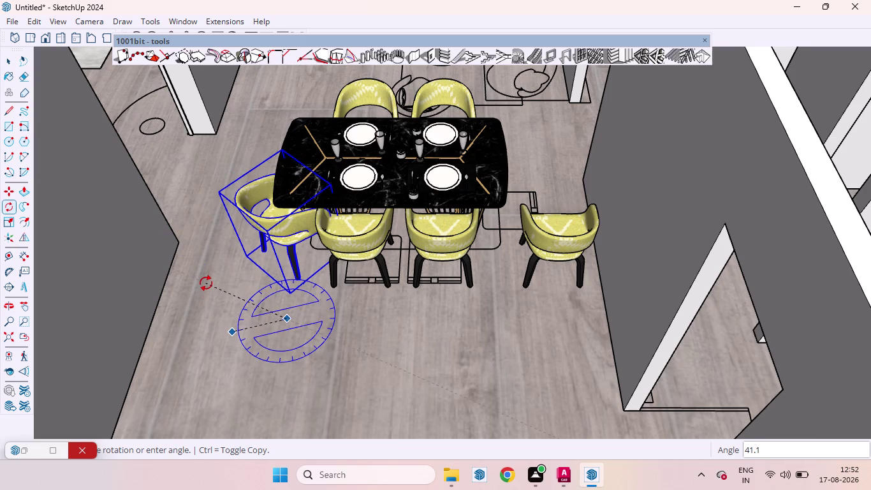
text(90)
key(Return)
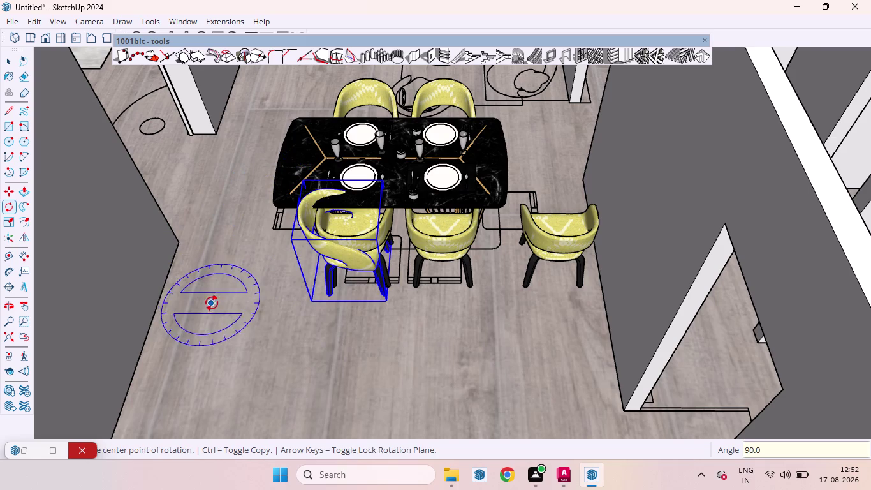
Move the rotated chair toward the table's left end.
key(space)
key(m)
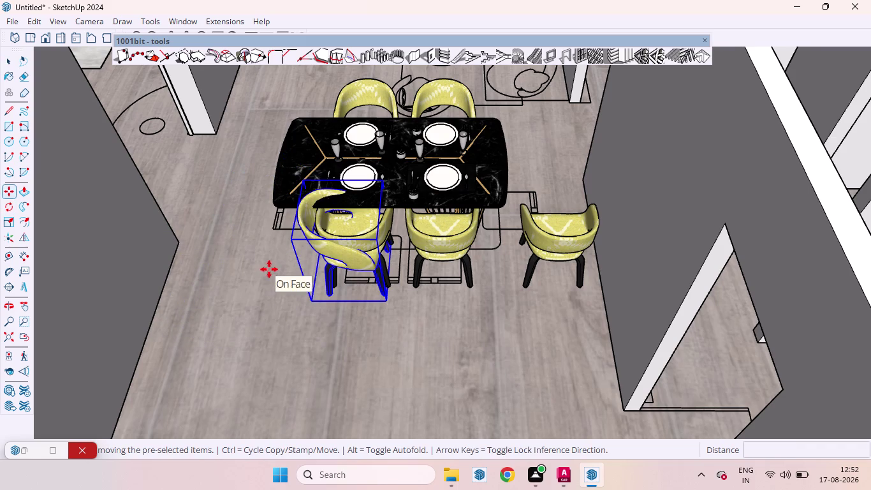
click(314, 302)
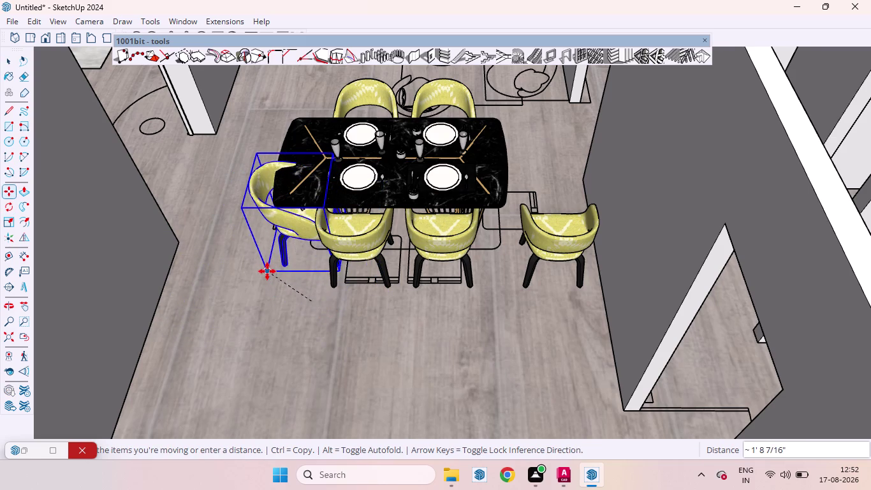
click(236, 231)
Place the rotated chair at the table's left end, then undo a stray copy.
scroll(down, 3)
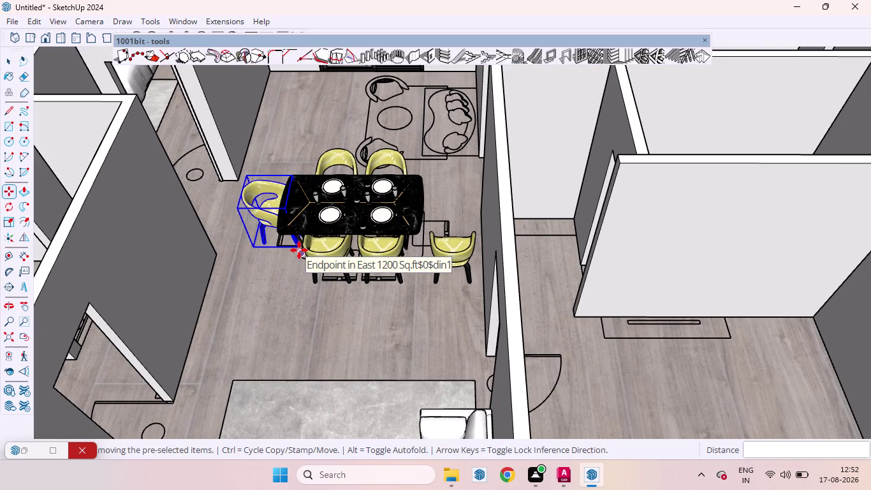
click(299, 250)
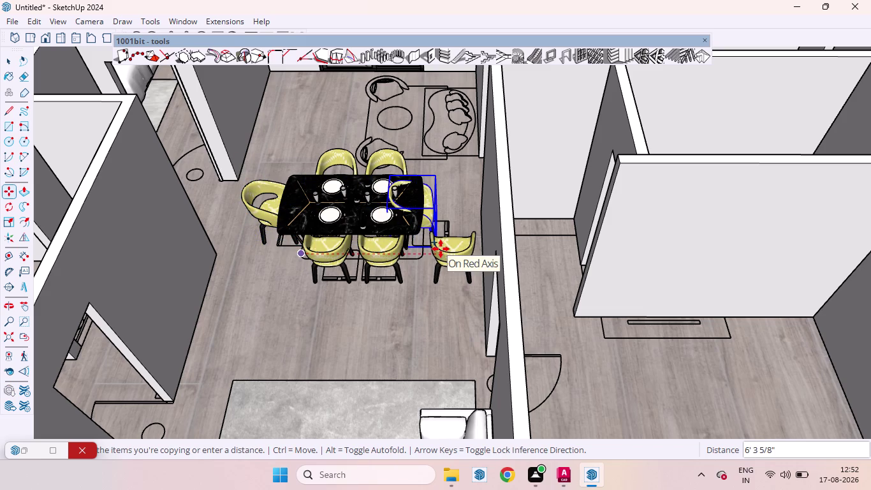
key(Right)
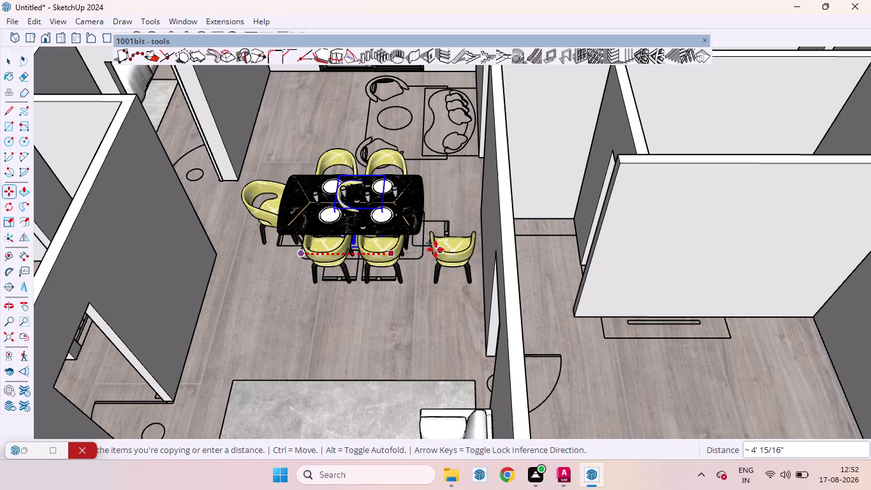
click(430, 248)
click(404, 301)
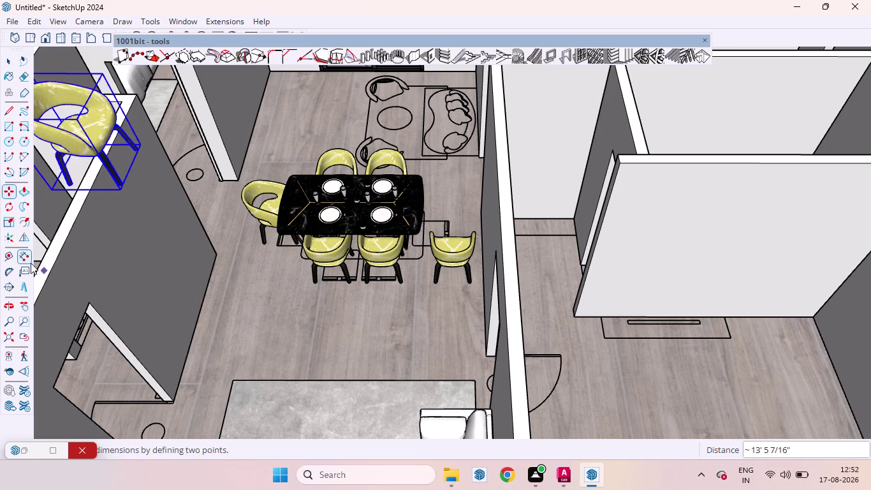
key(ctrl+z)
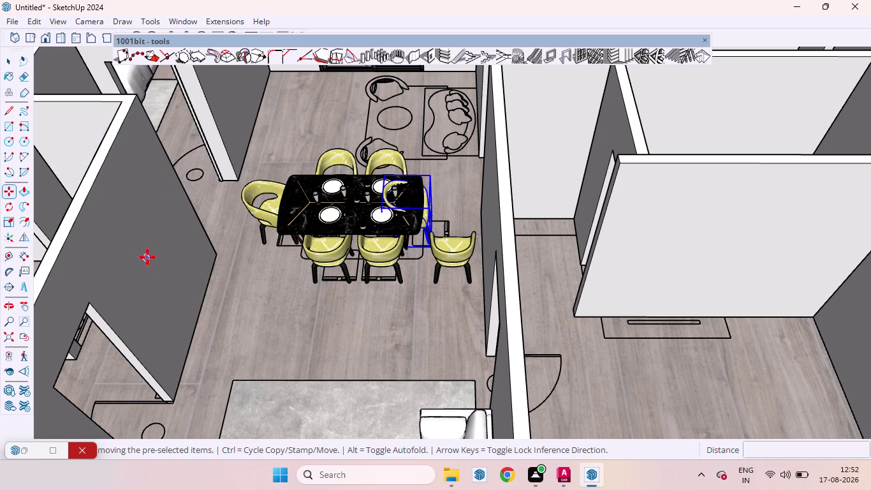
click(21, 239)
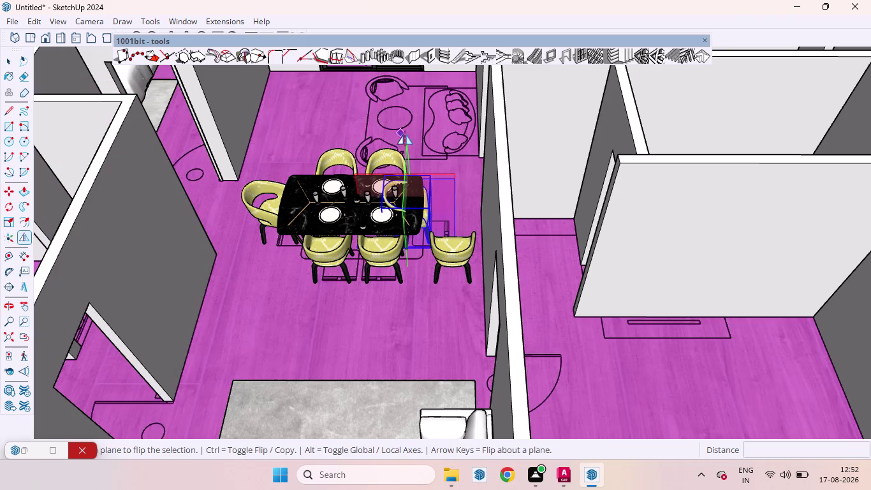
Flip the right-end chair to face the table and move it to the right end.
click(404, 156)
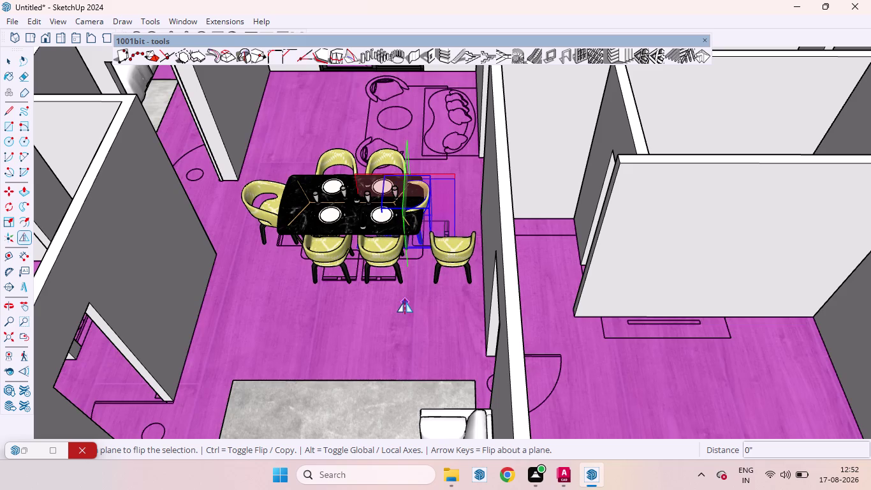
key(space)
key(m)
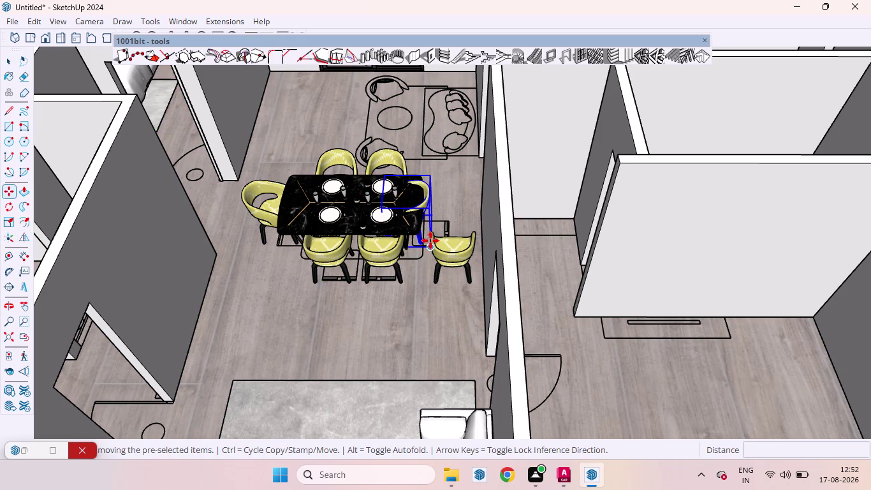
click(430, 240)
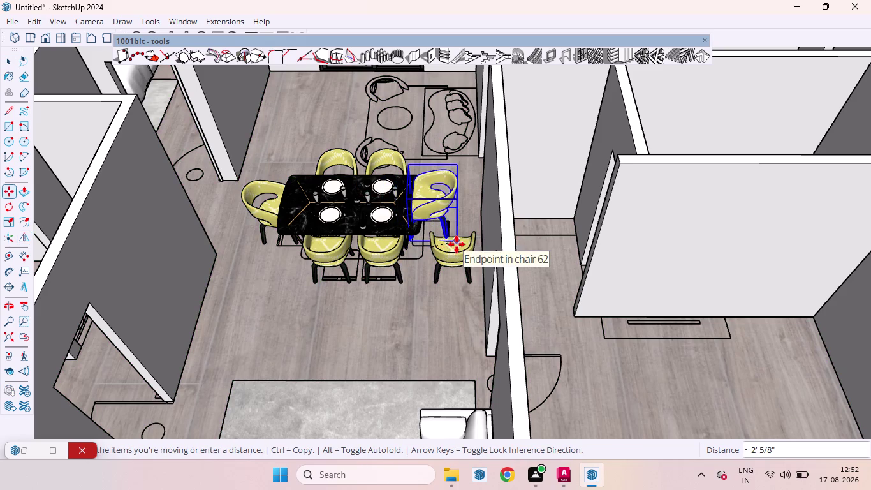
key(Right)
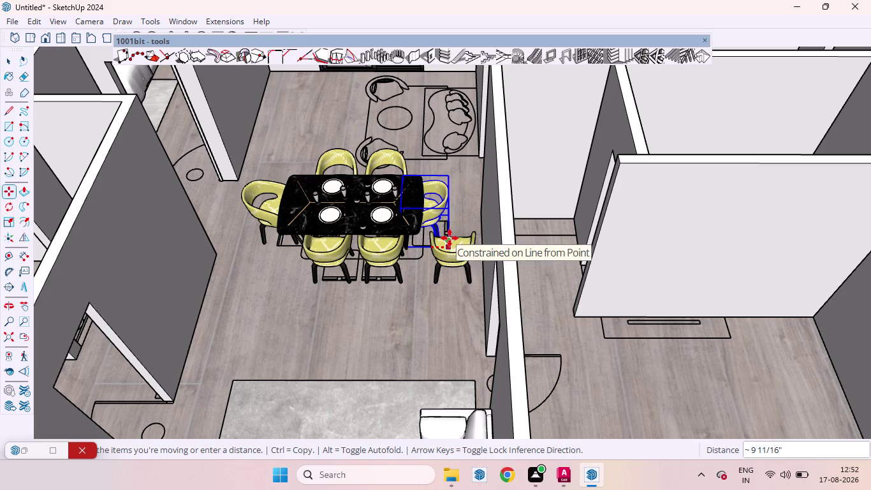
click(450, 238)
Delete the extra chair beside the front chairs and adjust the right-end chair's position.
key(space)
click(458, 259)
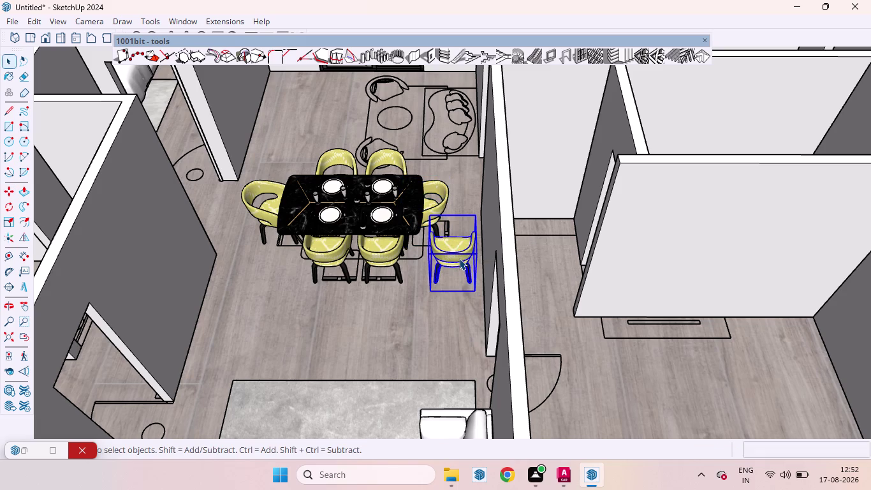
key(Delete)
click(437, 211)
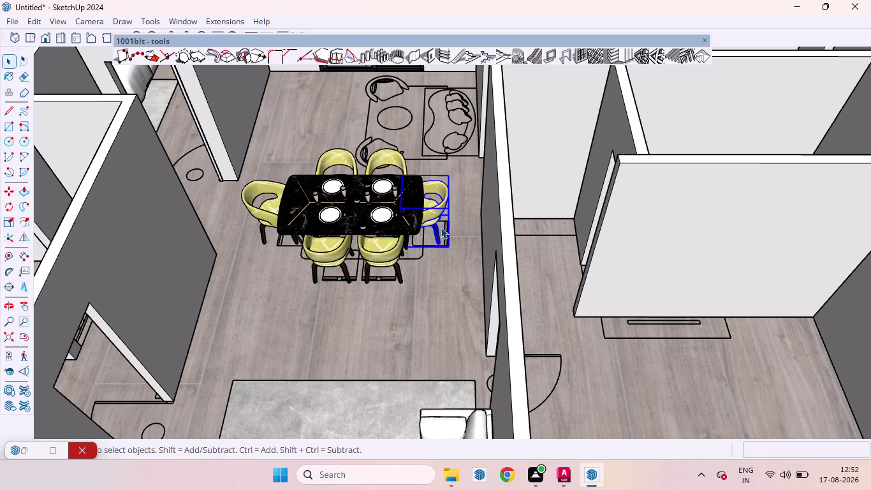
key(m)
click(447, 249)
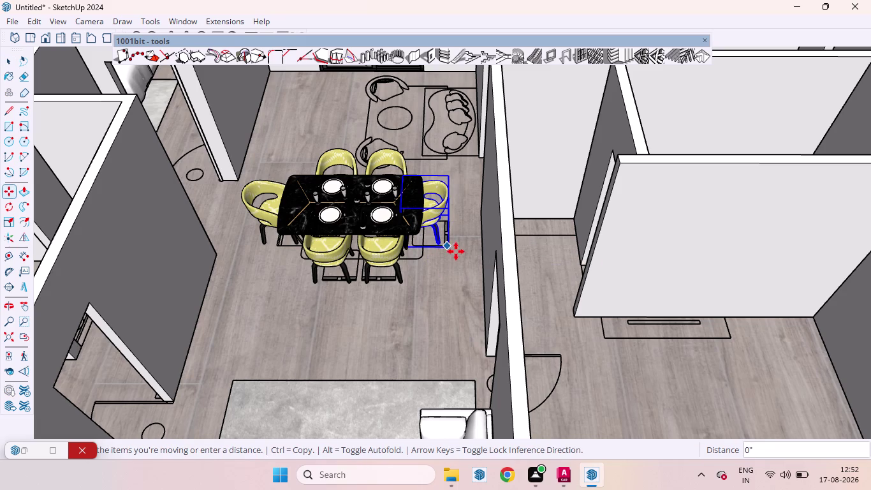
click(459, 251)
key(space)
Orbit over the dining area to check the chairs and delete one selected object.
scroll(down, 3)
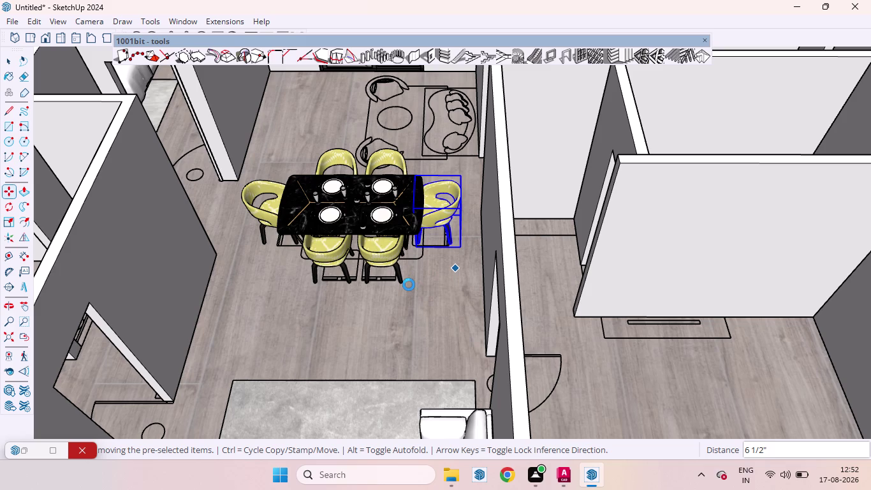
scroll(down, 3)
scroll(down, 3)
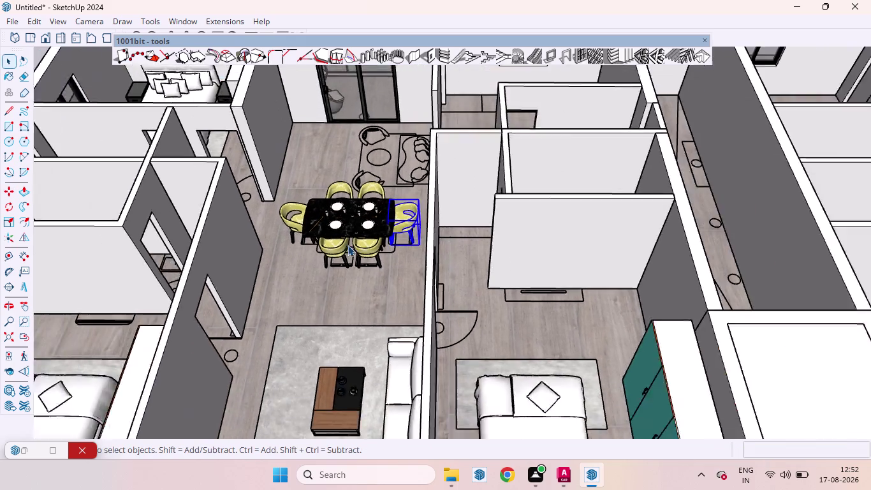
scroll(down, 3)
click(120, 200)
scroll(up, 3)
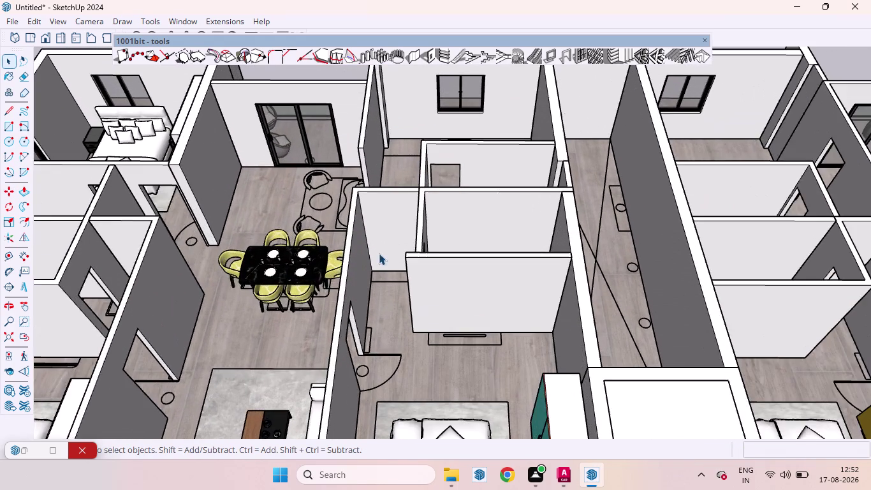
middle_drag(342, 242, 374, 349)
scroll(up, 3)
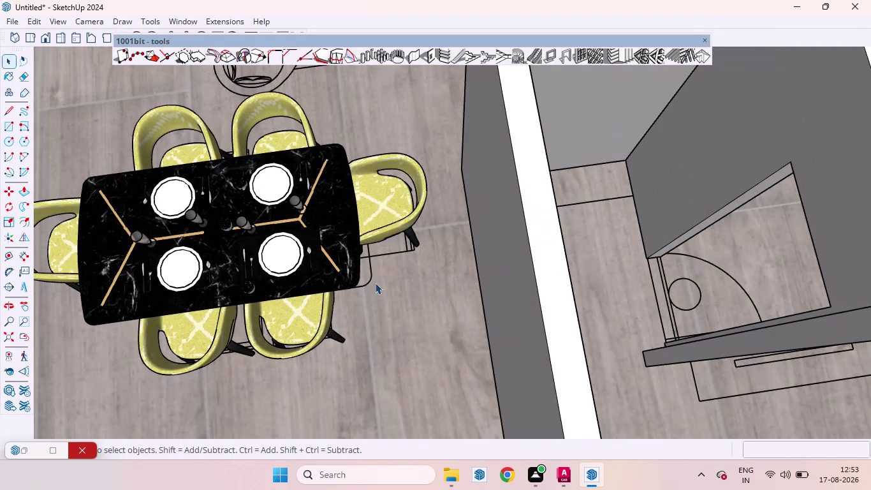
click(370, 281)
key(Delete)
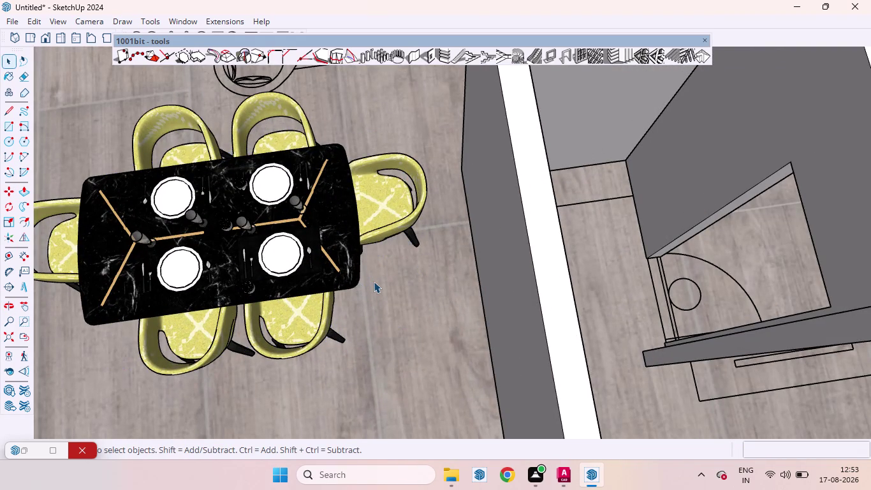
scroll(down, 3)
scroll(up, 3)
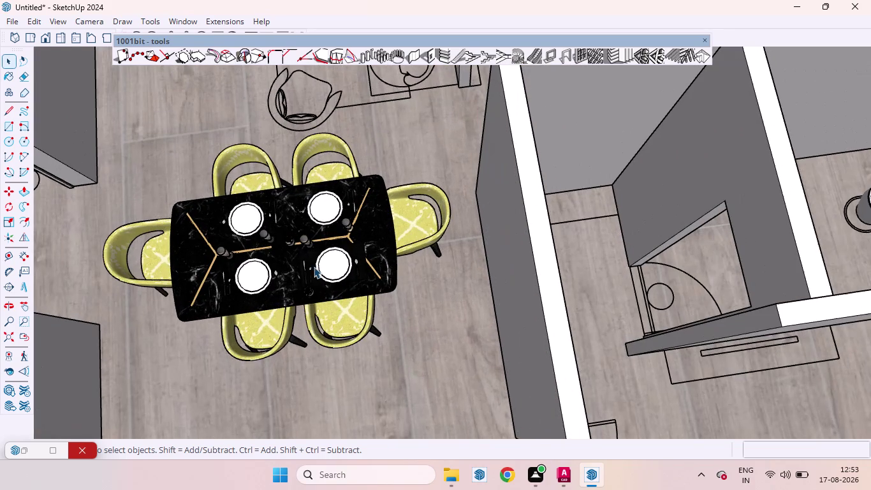
click(137, 260)
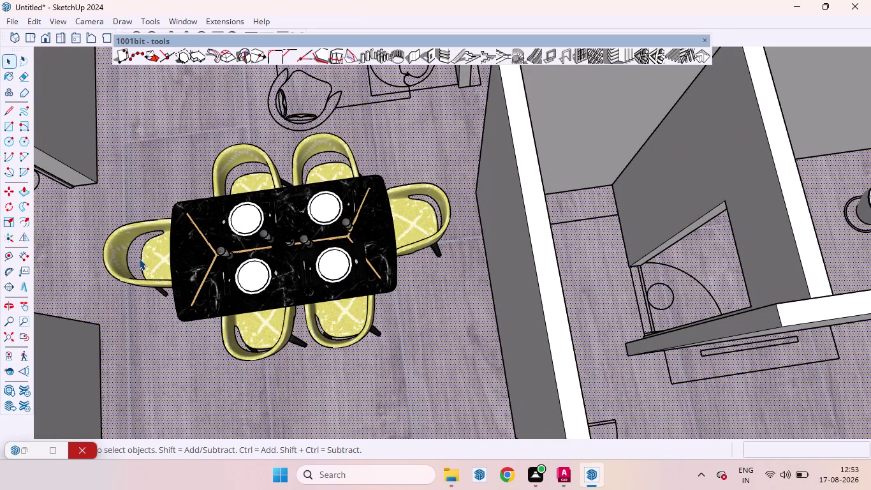
Move the left-end chair vertically, then orbit to a side view to check its height.
click(151, 257)
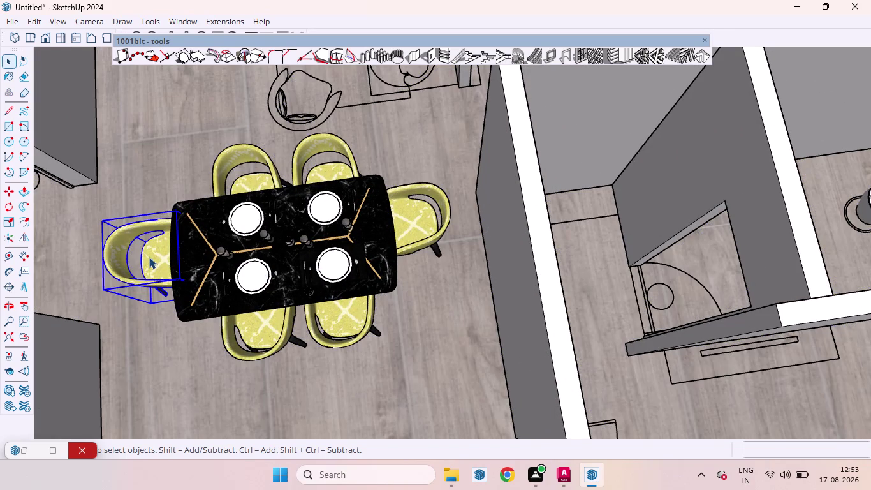
key(m)
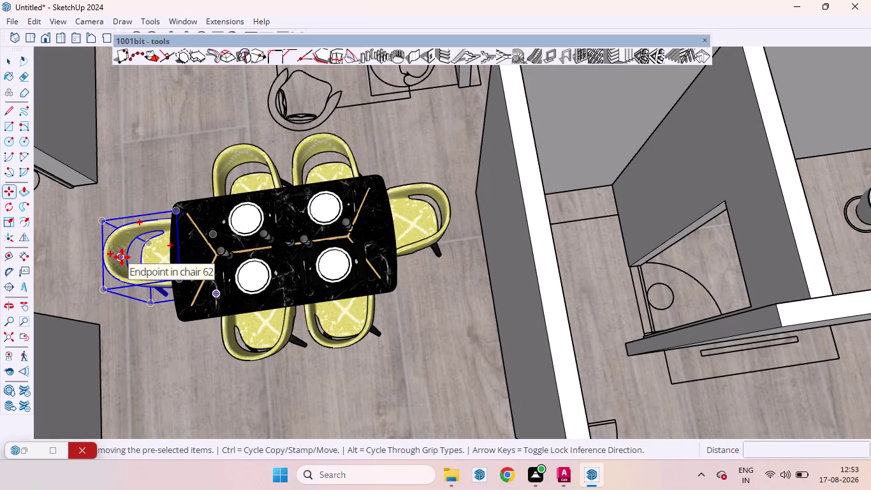
click(116, 250)
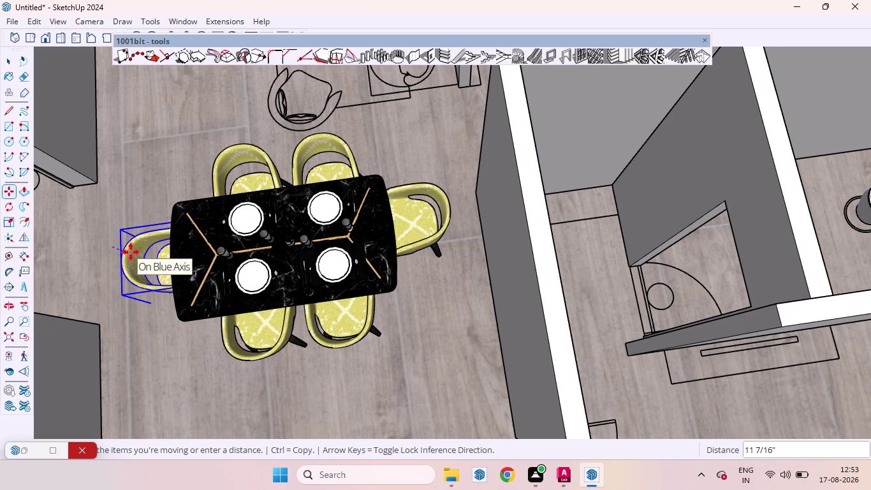
click(130, 252)
scroll(down, 3)
middle_drag(181, 272, 172, 159)
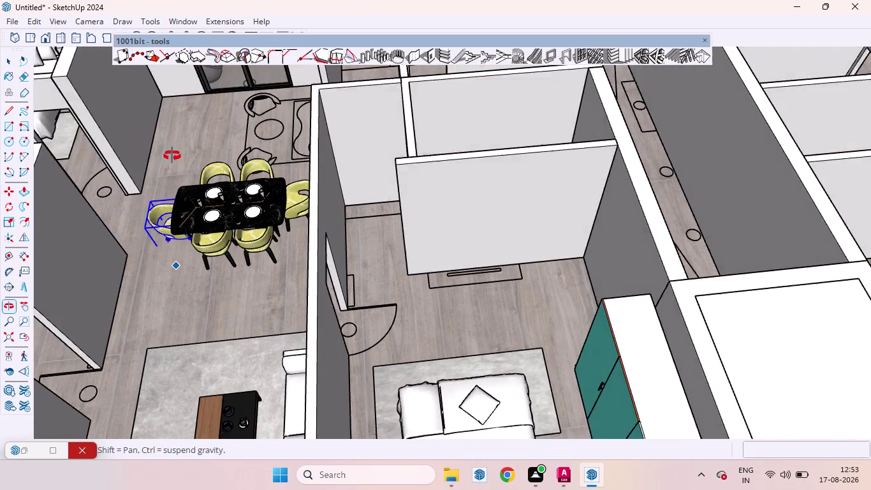
middle_drag(172, 160, 172, 147)
scroll(up, 3)
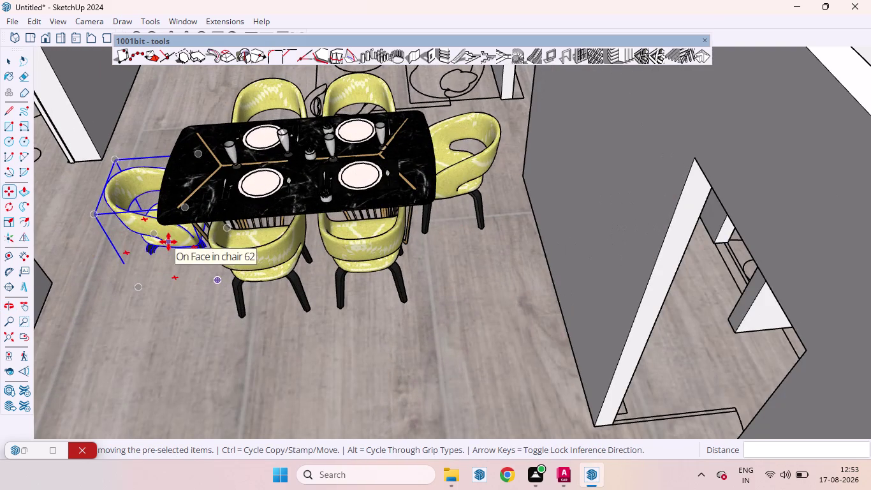
Move the chair again to its corrected height and check it against the floor.
click(168, 242)
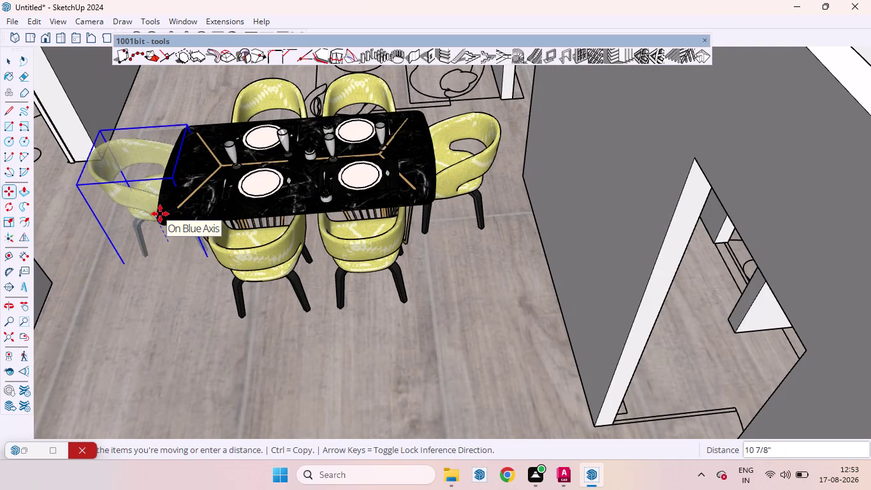
click(160, 213)
scroll(down, 3)
middle_drag(227, 259, 237, 185)
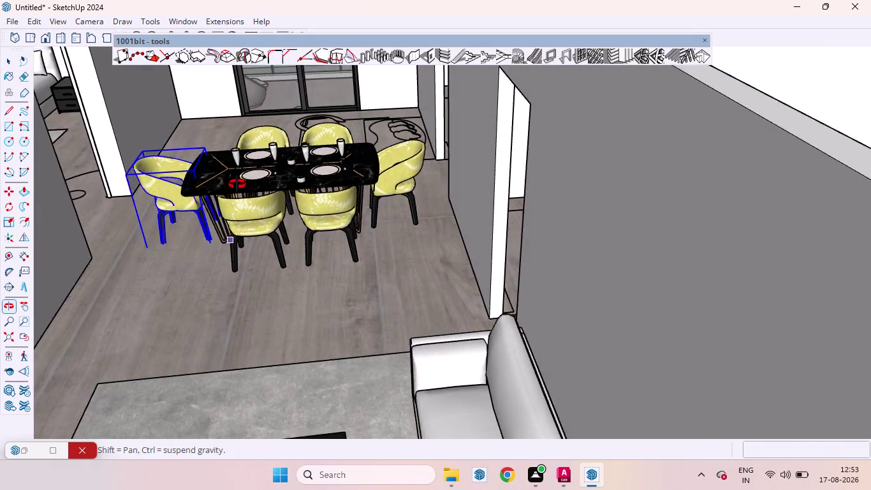
middle_drag(238, 185, 243, 170)
scroll(down, 3)
scroll(down, 3)
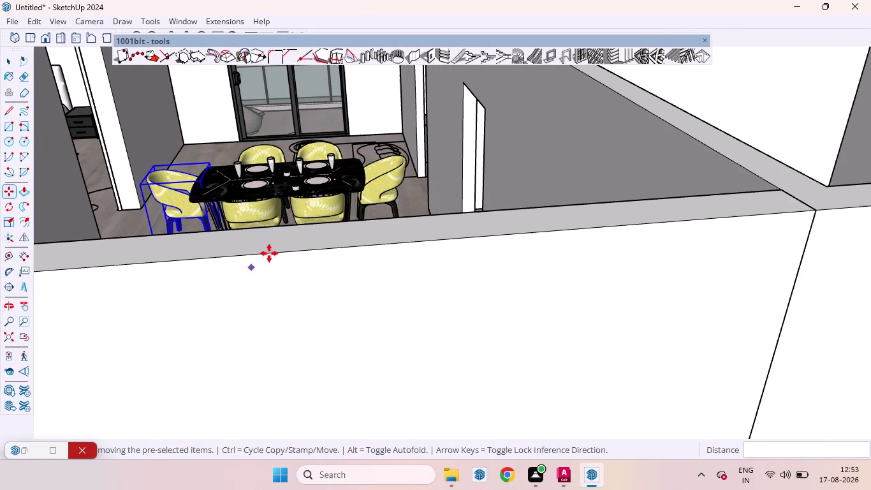
scroll(down, 3)
Return to the Select tool and orbit and zoom back out over the furnished apartments.
key(space)
scroll(down, 3)
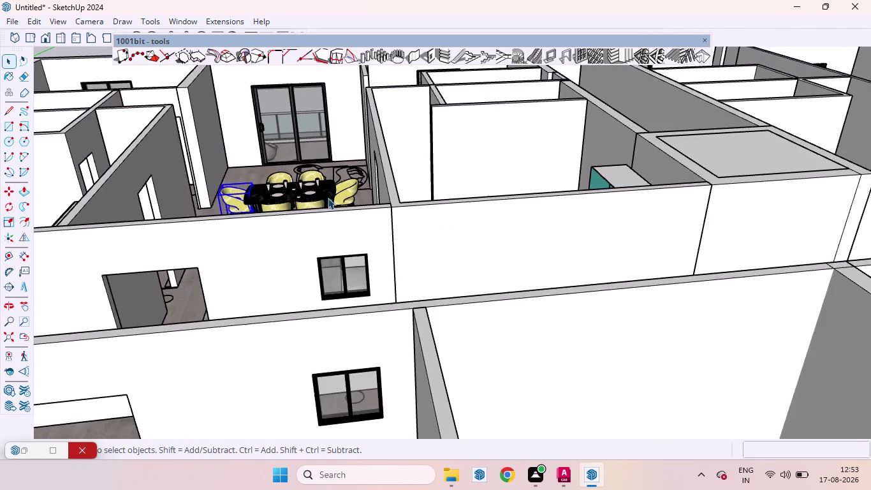
scroll(down, 3)
scroll(down, 3)
scroll(down, 3)
click(174, 238)
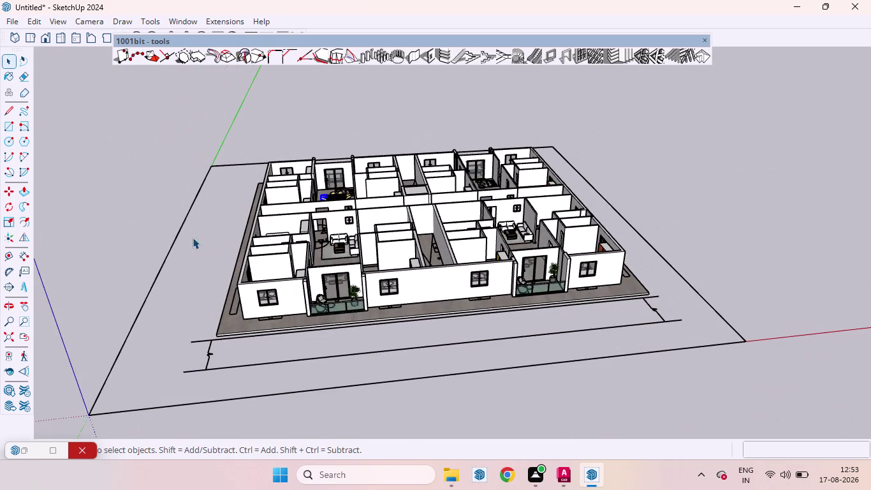
middle_drag(383, 208, 372, 356)
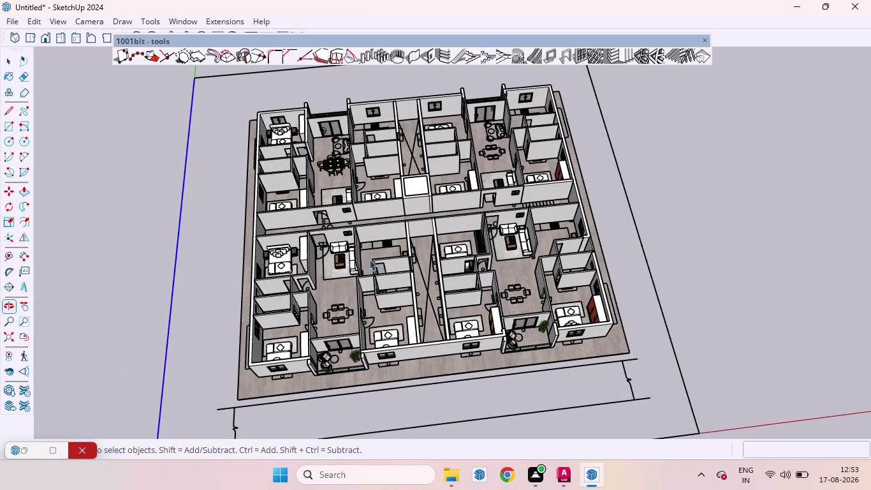
scroll(up, 3)
middle_drag(437, 235, 384, 234)
scroll(up, 3)
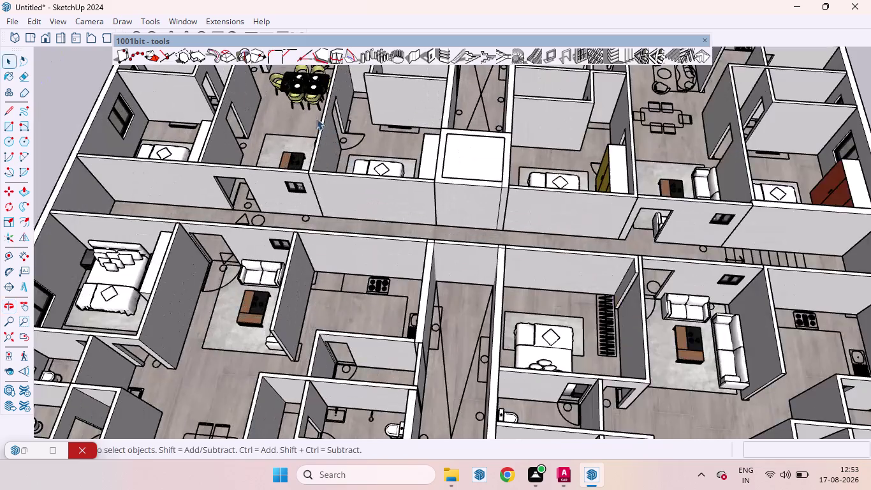
scroll(down, 3)
scroll(up, 3)
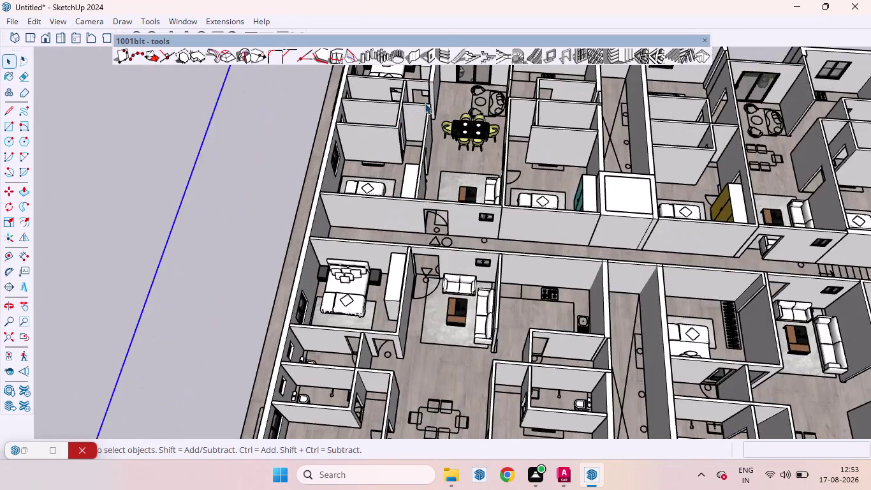
scroll(up, 3)
scroll(up, 3)
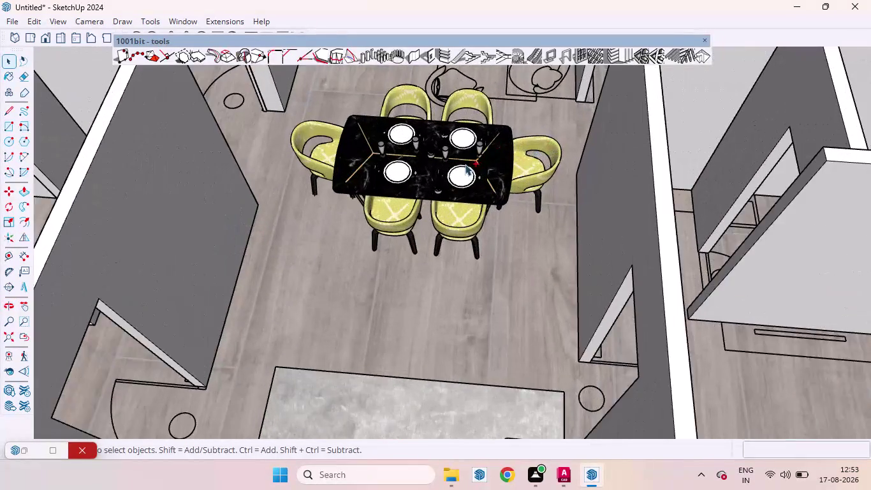
Select the dining tabletop together with all its place settings, glasses and tabletop items.
click(459, 174)
click(422, 179)
click(406, 175)
click(388, 168)
click(380, 152)
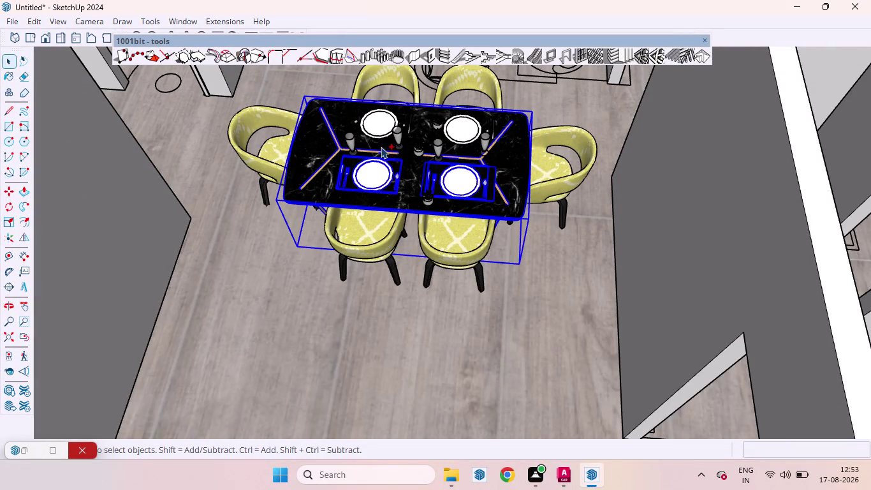
click(380, 147)
click(378, 133)
click(363, 132)
click(353, 142)
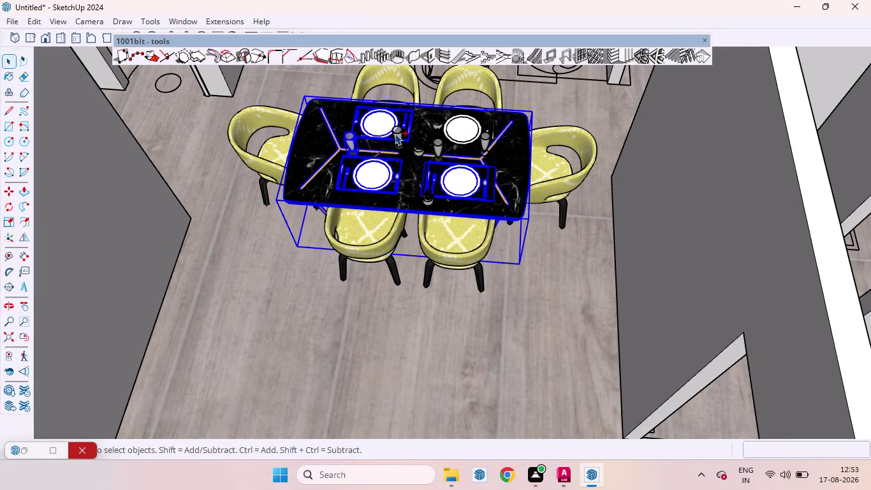
click(395, 133)
click(444, 133)
click(436, 146)
click(431, 148)
click(423, 148)
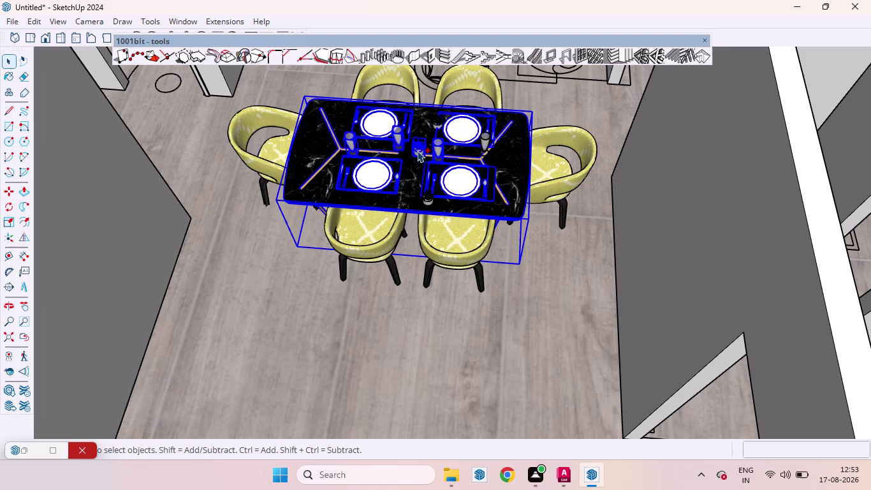
click(417, 150)
click(432, 118)
click(437, 126)
click(433, 121)
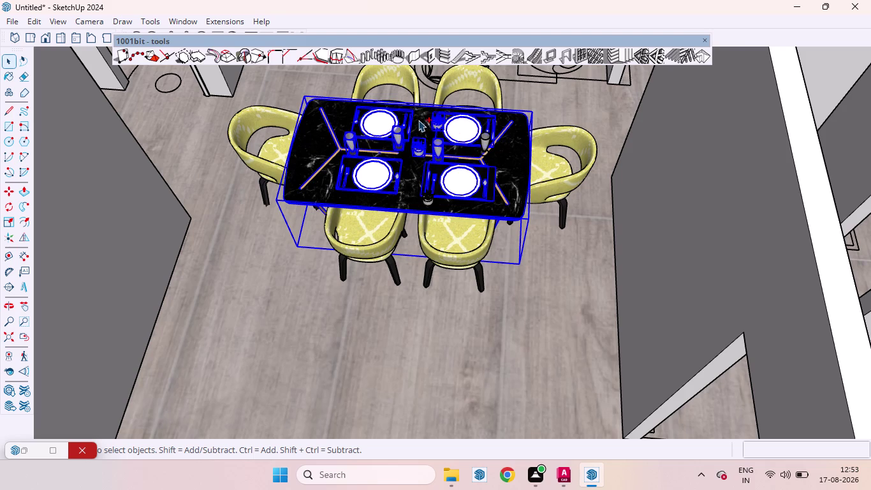
click(419, 120)
click(420, 113)
click(485, 139)
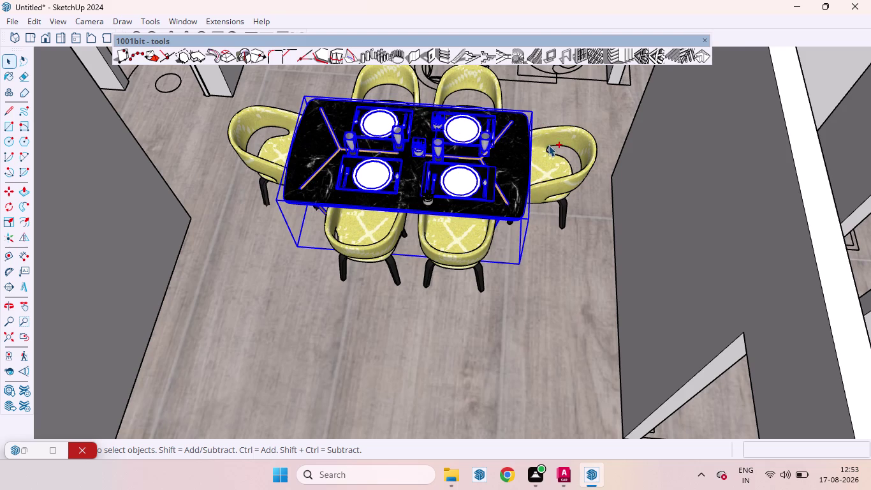
Add all six chairs to the selection and apply a context-menu option to the set.
click(550, 146)
click(476, 74)
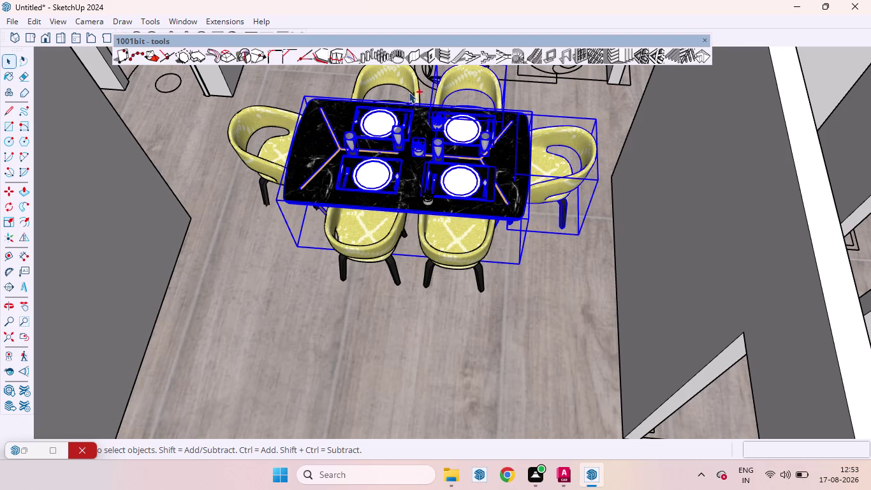
click(383, 66)
click(248, 116)
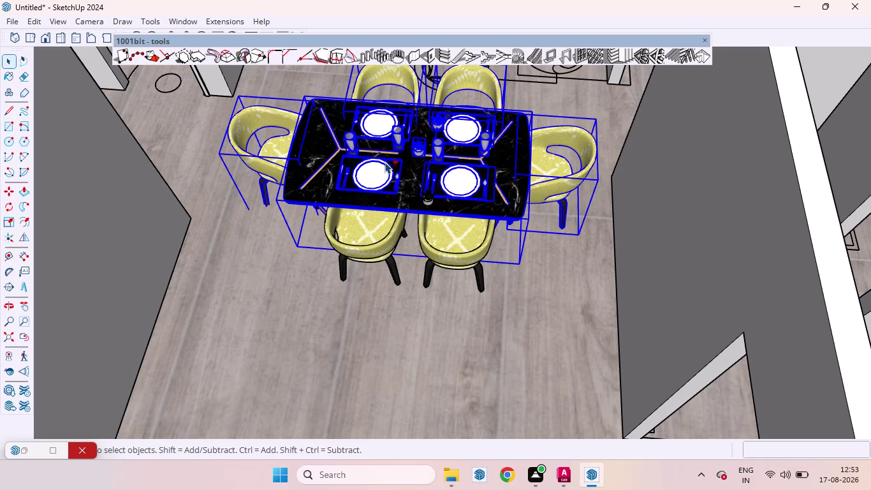
click(377, 245)
click(449, 229)
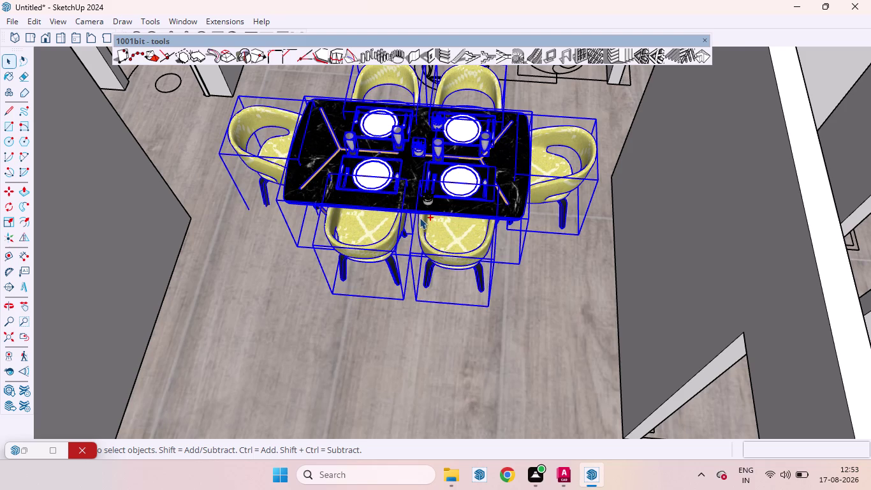
right_click(424, 219)
click(468, 138)
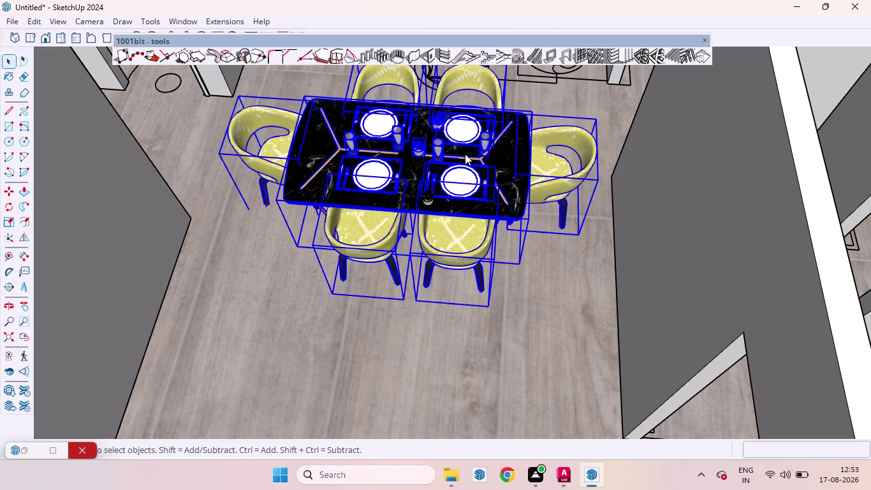
scroll(down, 3)
scroll(down, 3)
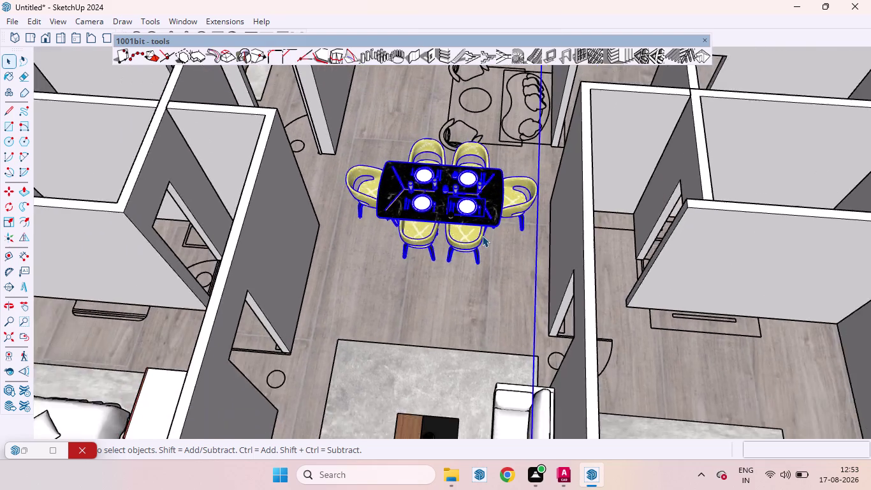
scroll(down, 3)
scroll(down, 3)
scroll(down, 3)
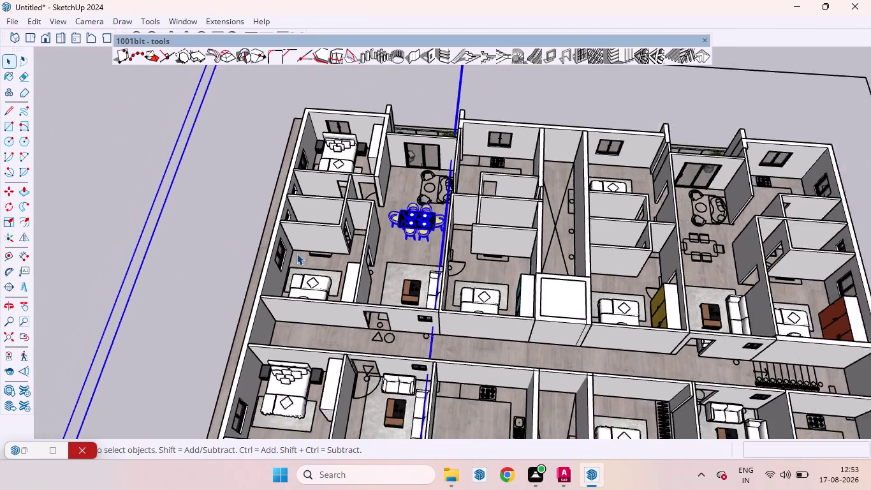
scroll(down, 3)
click(229, 222)
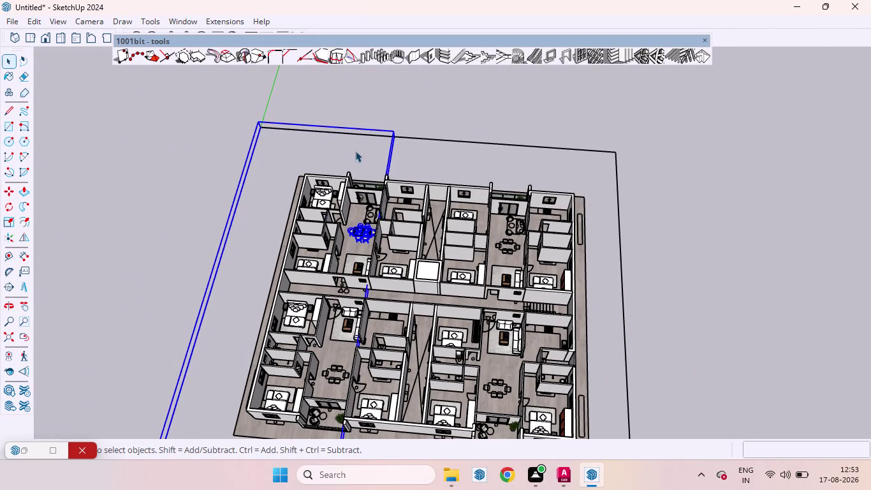
double_click(315, 161)
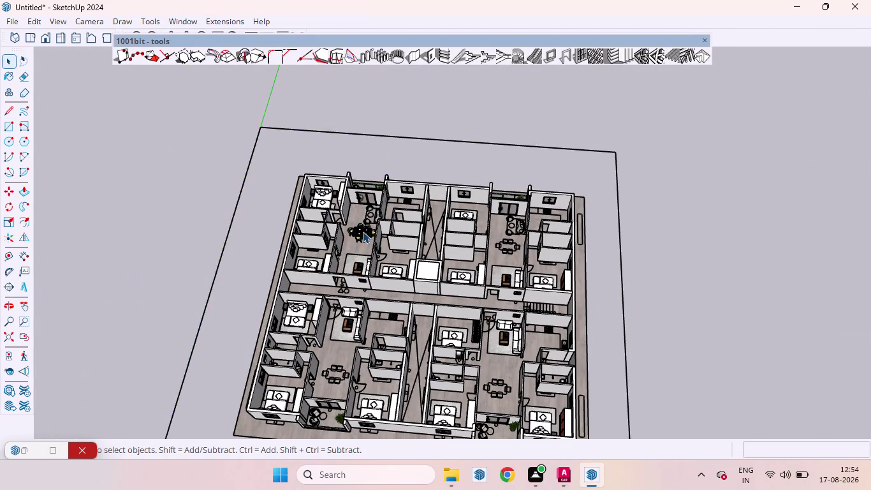
click(363, 231)
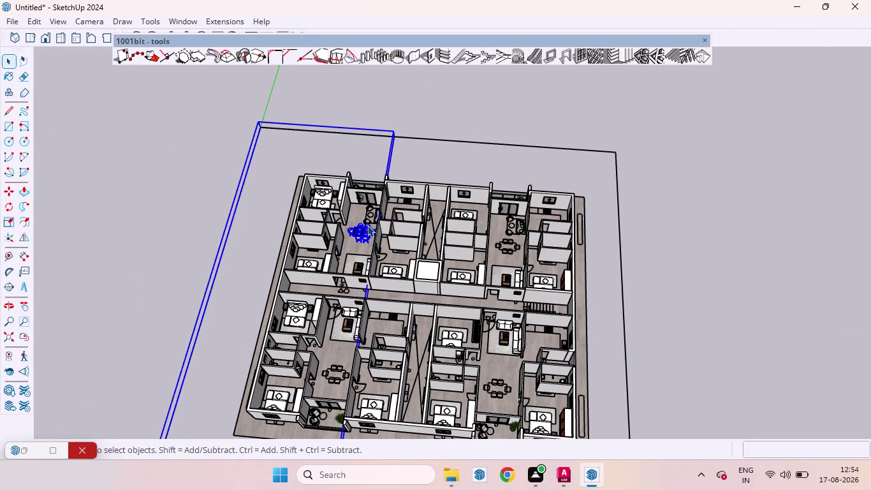
scroll(down, 3)
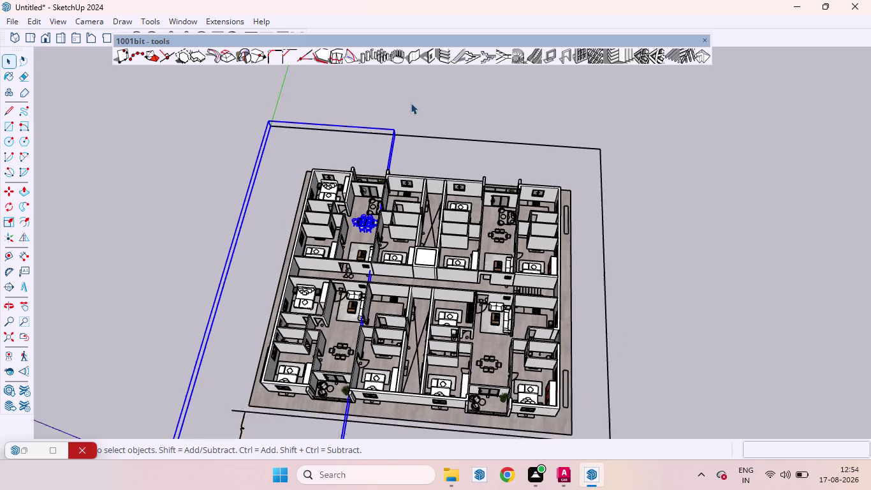
scroll(down, 3)
scroll(up, 3)
click(595, 219)
scroll(up, 3)
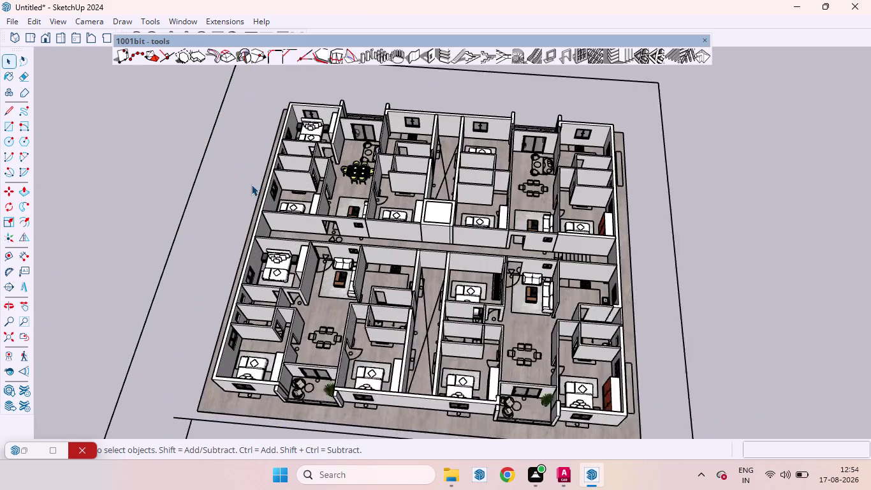
middle_drag(277, 185, 300, 138)
scroll(up, 3)
scroll(up, 3)
click(374, 226)
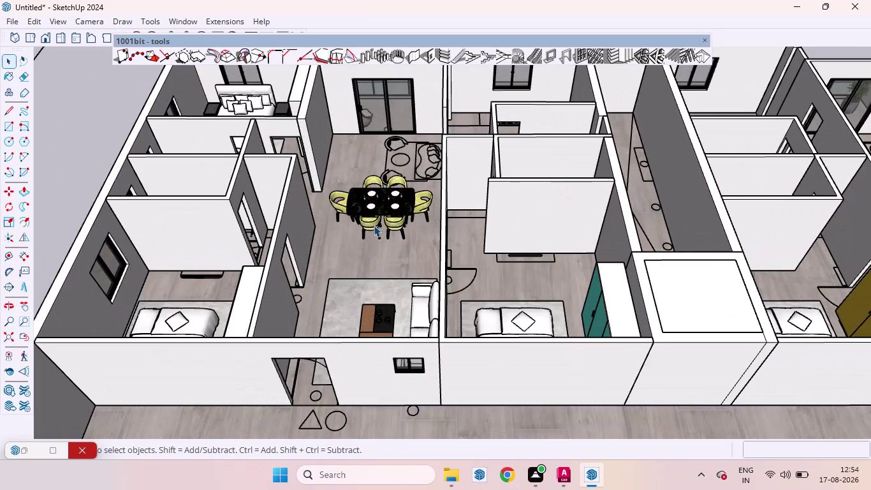
scroll(down, 3)
scroll(up, 3)
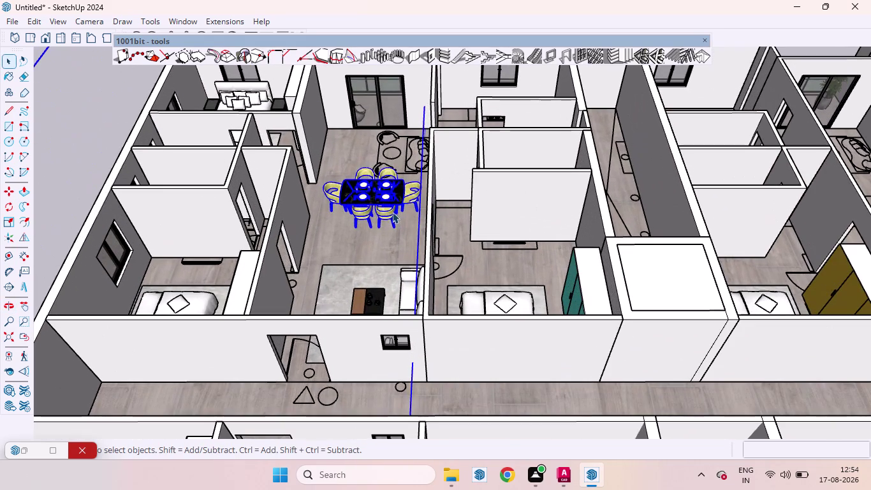
right_click(356, 209)
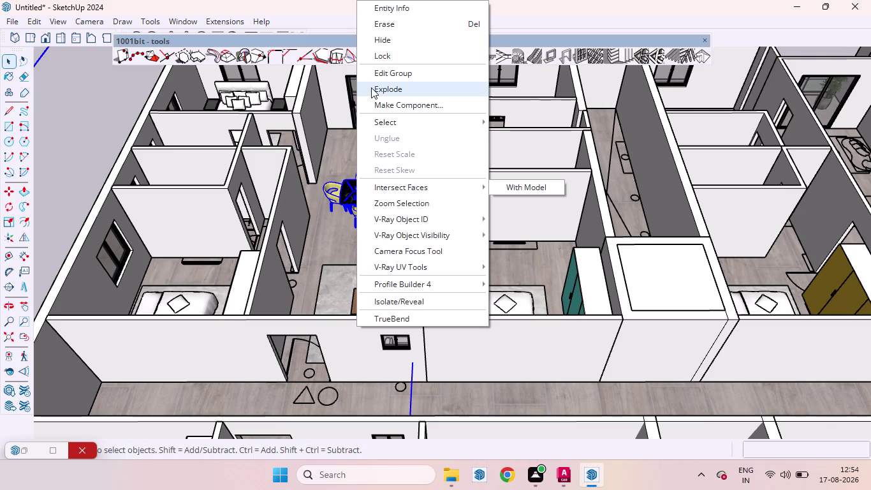
scroll(down, 3)
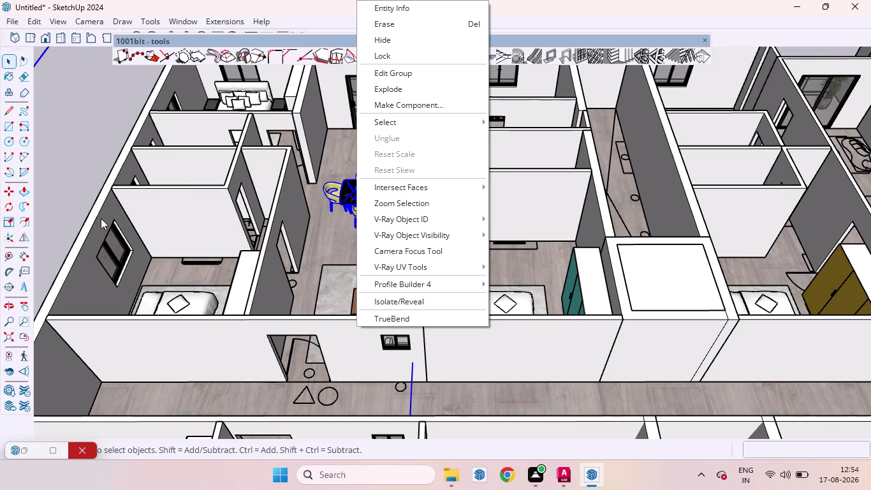
click(60, 164)
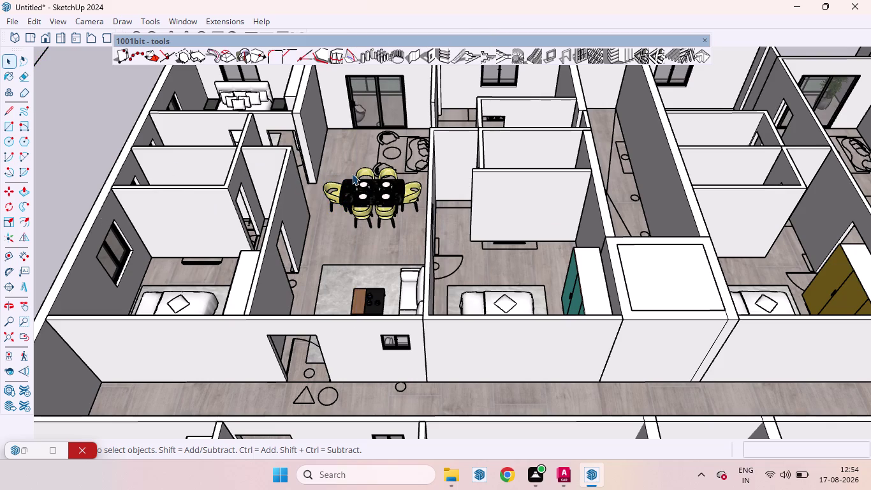
Select the yellow-chaired dining set and pick it up with Move (M) to copy it.
click(353, 173)
key(m)
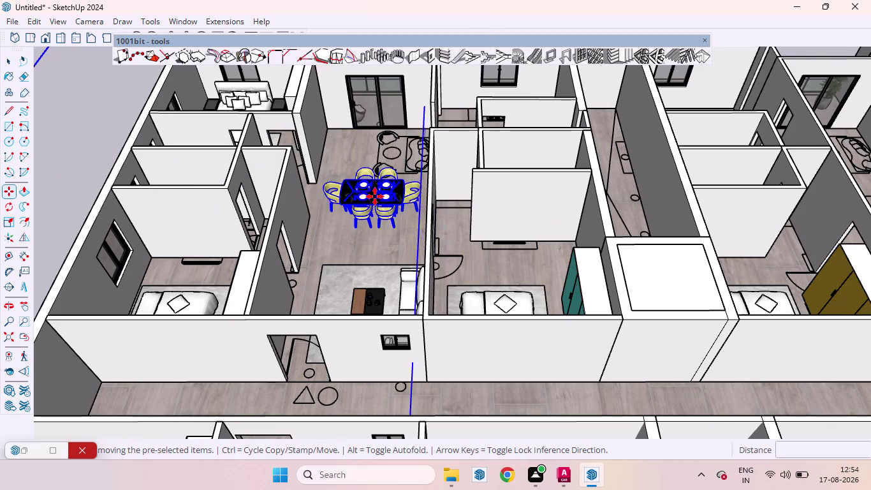
click(378, 209)
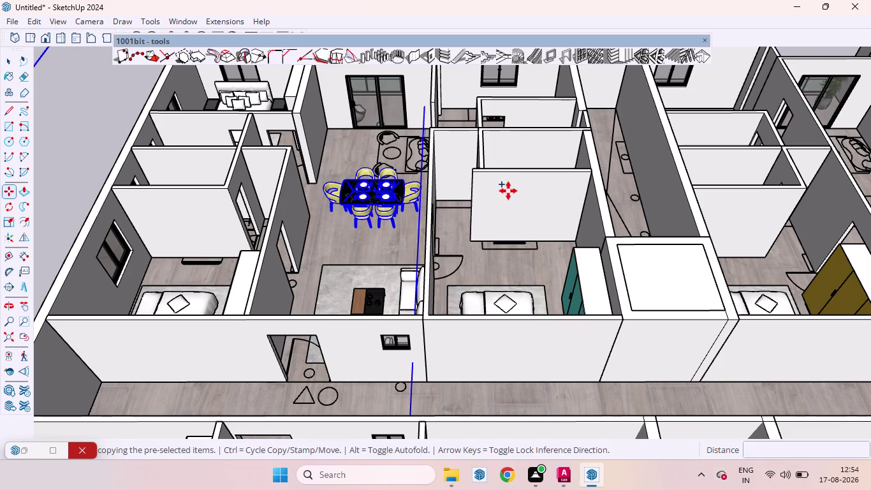
scroll(down, 3)
scroll(down, 3)
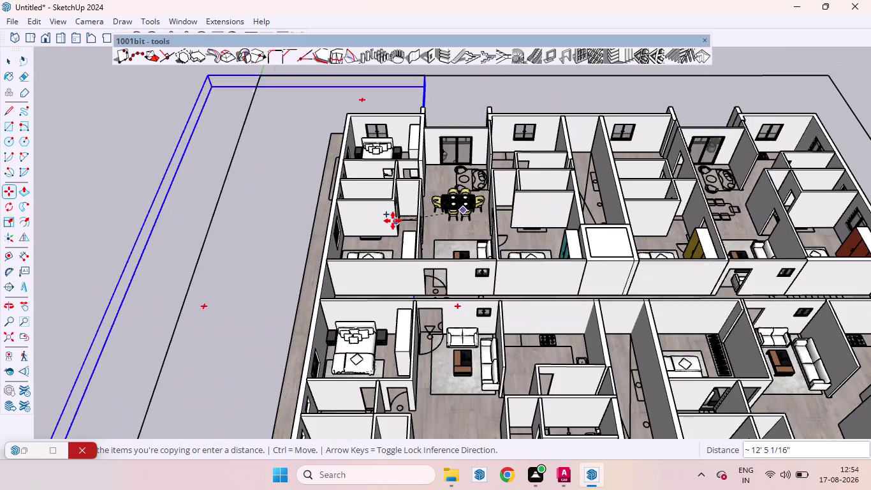
scroll(down, 3)
scroll(down, 3)
scroll(up, 3)
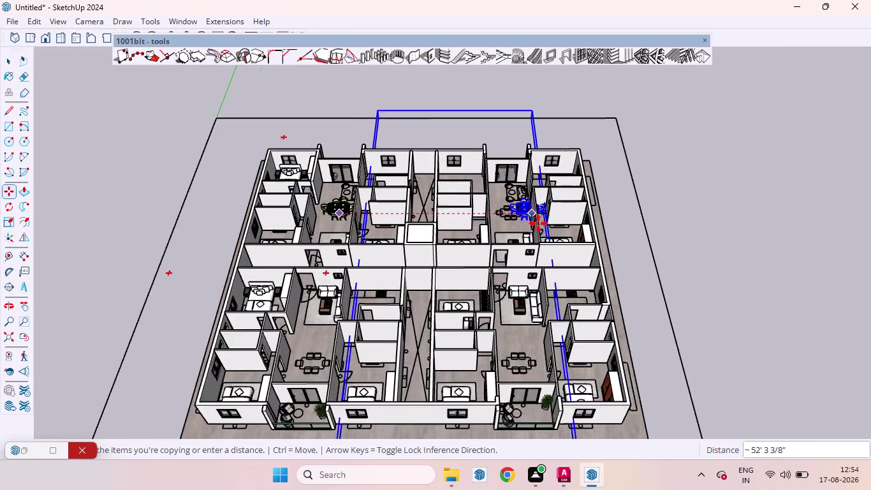
scroll(up, 3)
scroll(down, 3)
scroll(up, 3)
scroll(down, 3)
scroll(up, 3)
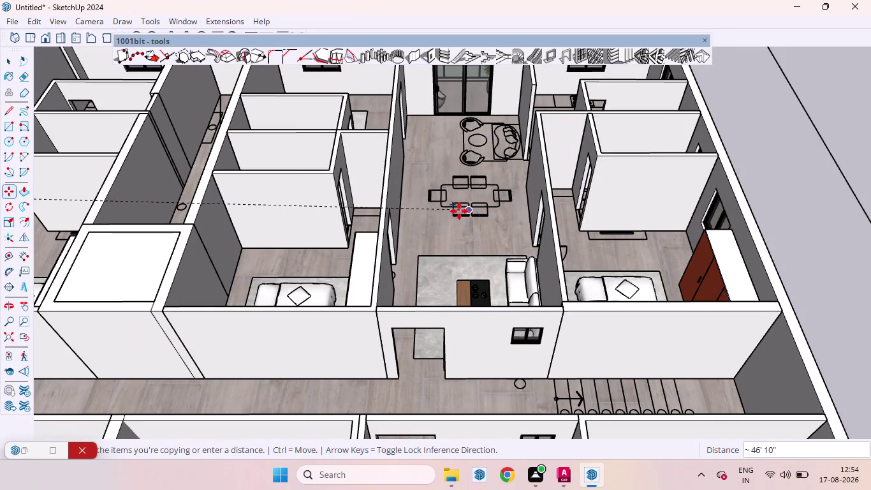
key(Right)
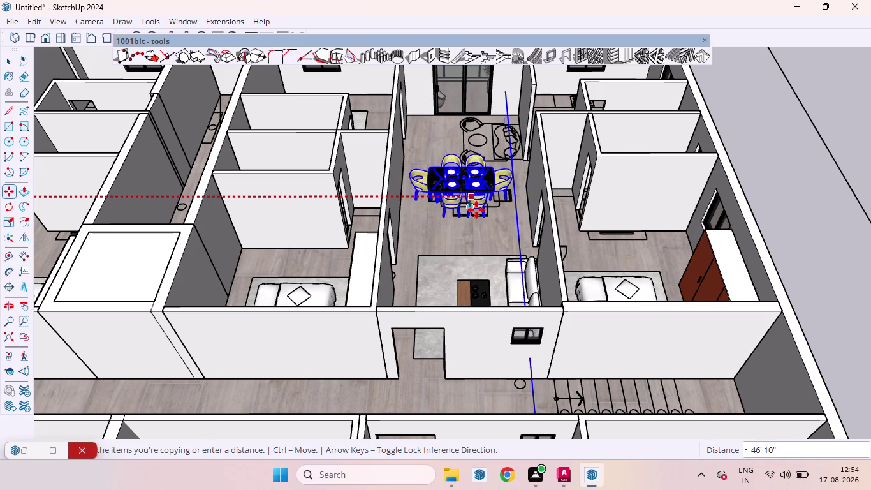
Place the copy in the upper-row apartment's dining area further right, then clear the selection.
click(479, 210)
scroll(down, 3)
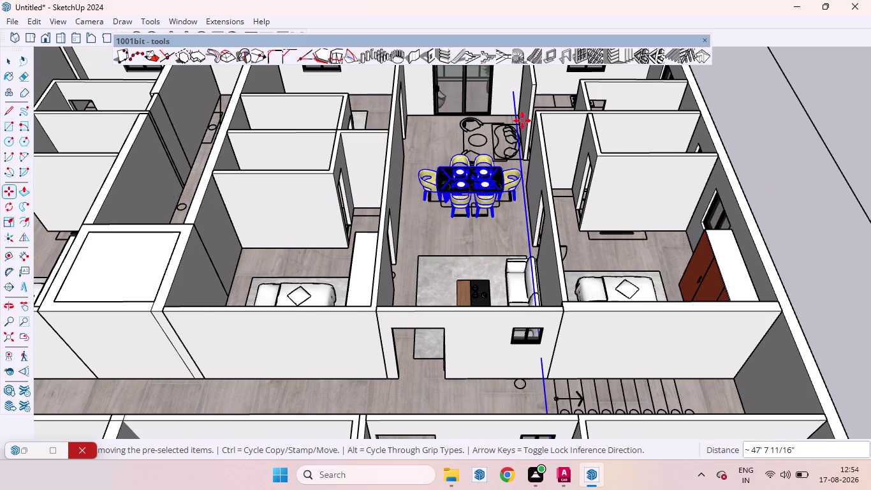
scroll(down, 3)
scroll(down, 3)
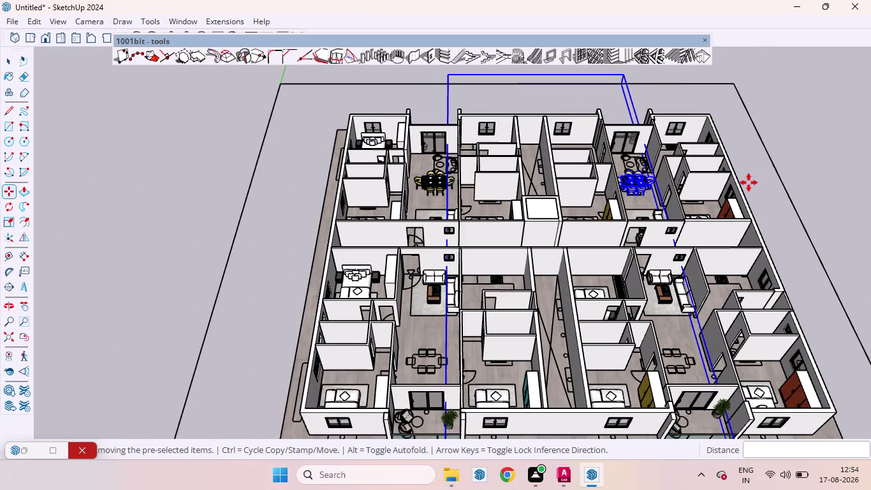
key(space)
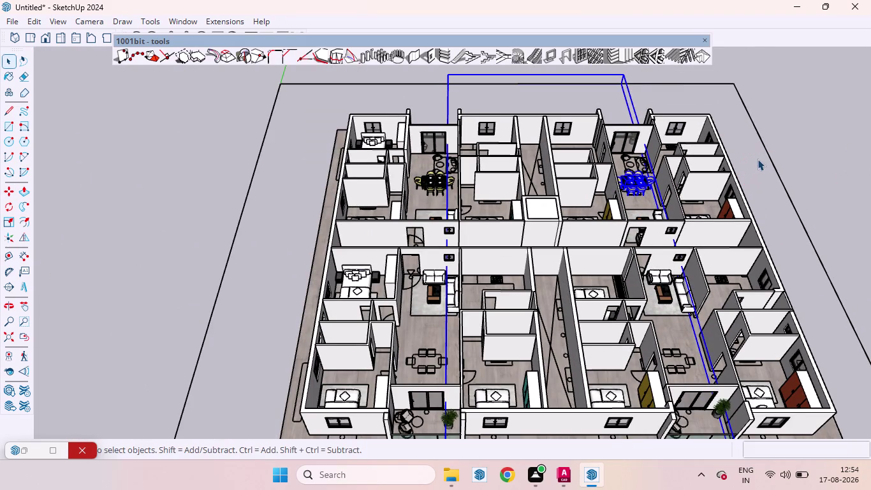
click(753, 182)
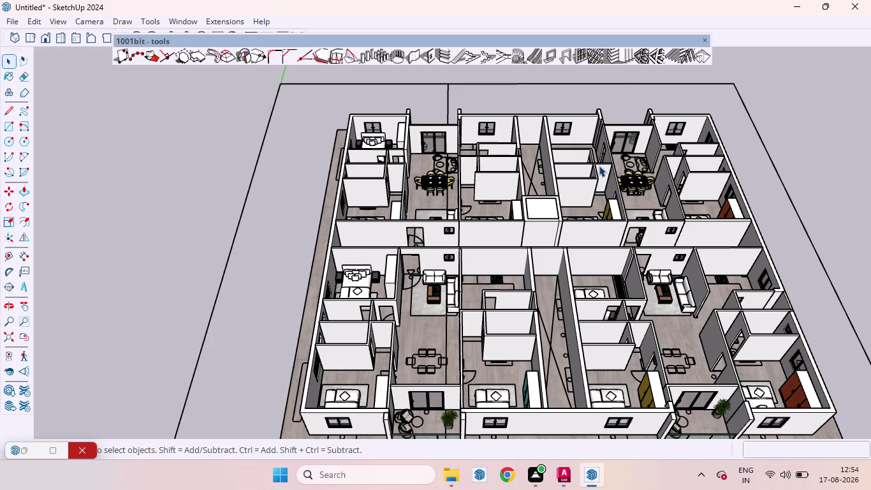
scroll(up, 3)
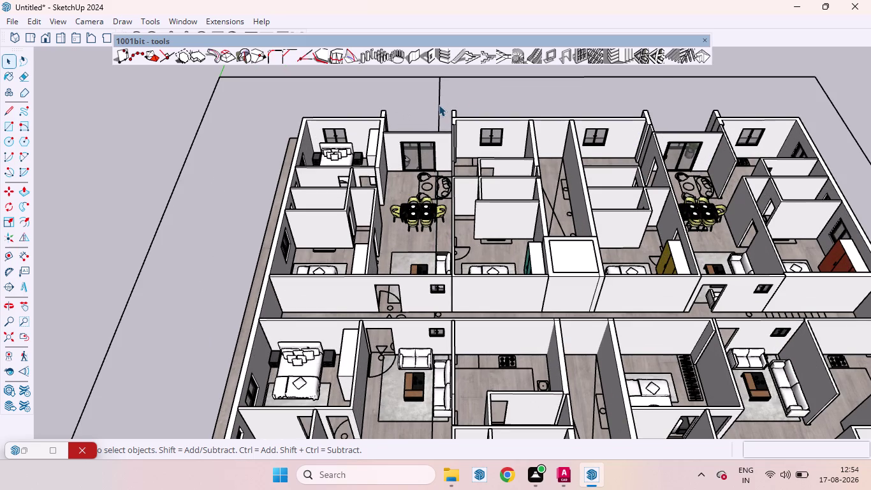
click(439, 105)
double_click(440, 105)
click(440, 105)
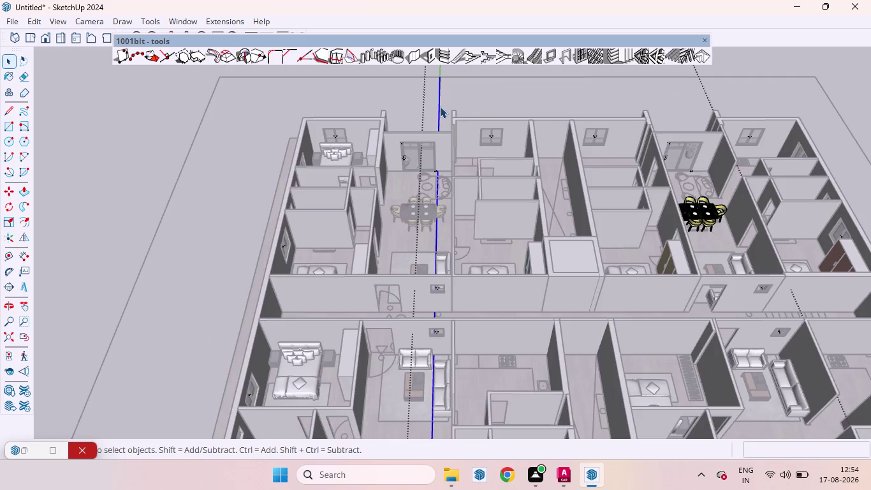
key(Delete)
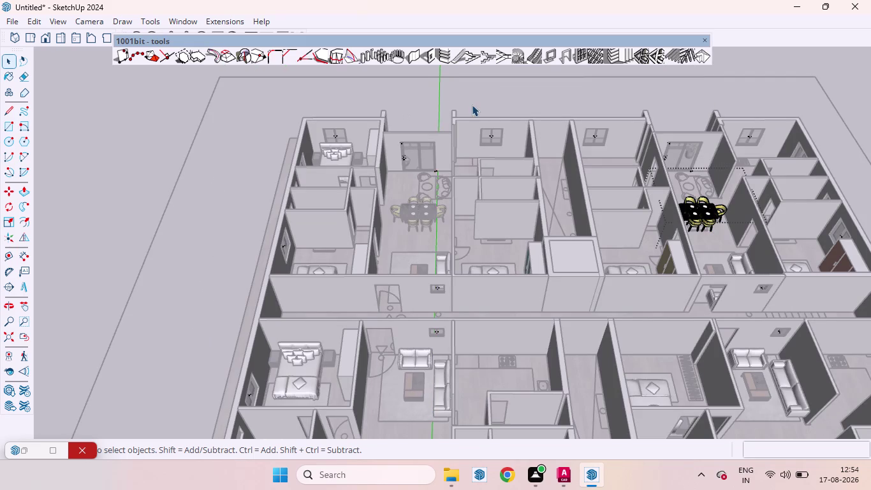
click(491, 97)
scroll(down, 3)
scroll(up, 3)
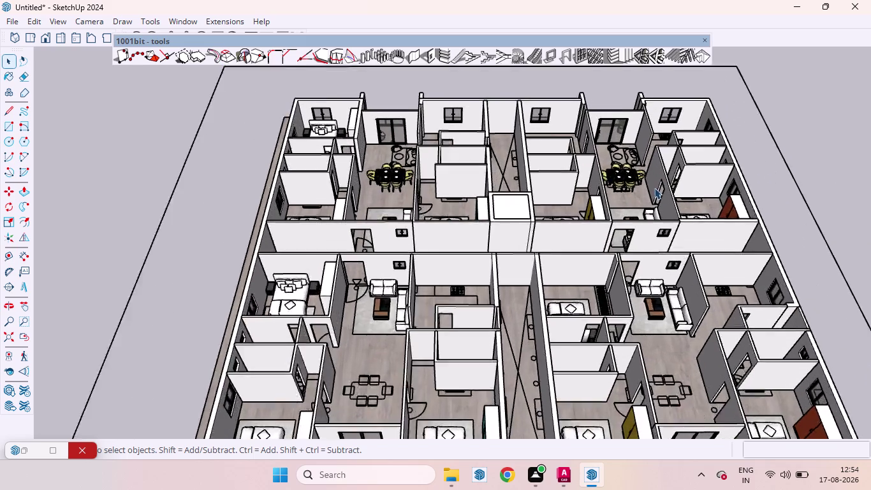
middle_drag(635, 200, 617, 148)
scroll(up, 3)
scroll(down, 3)
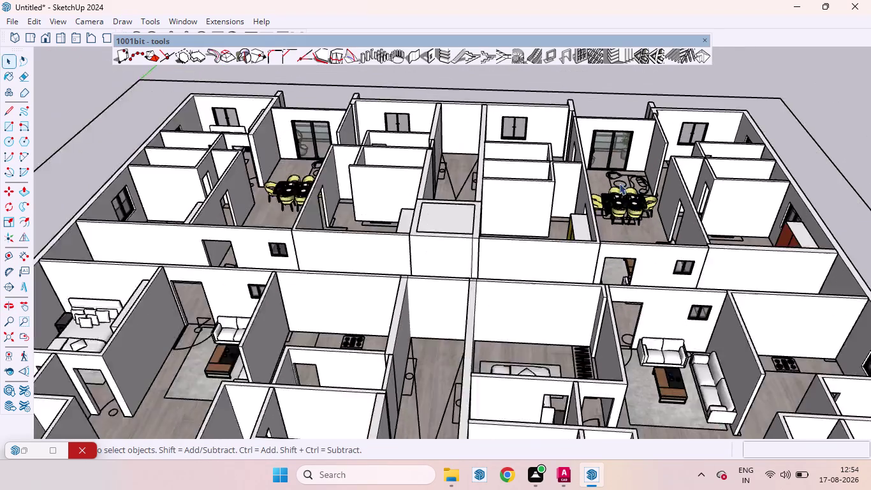
middle_drag(617, 179, 634, 423)
scroll(up, 3)
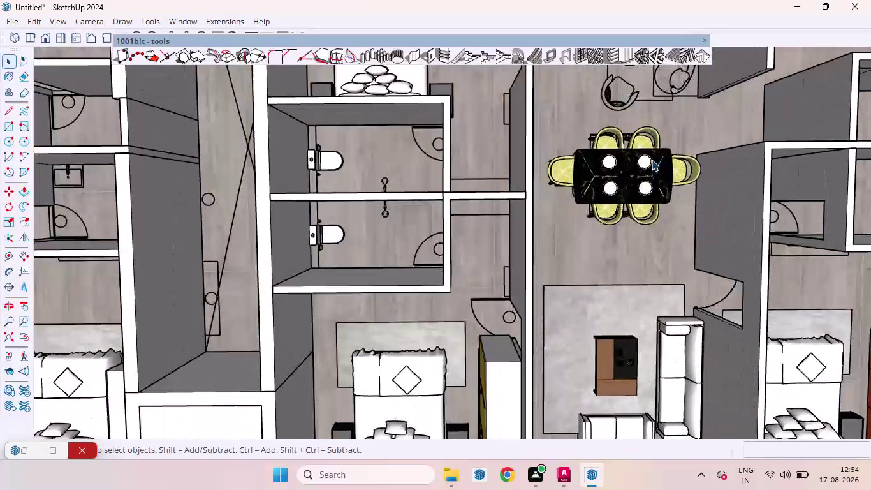
scroll(up, 3)
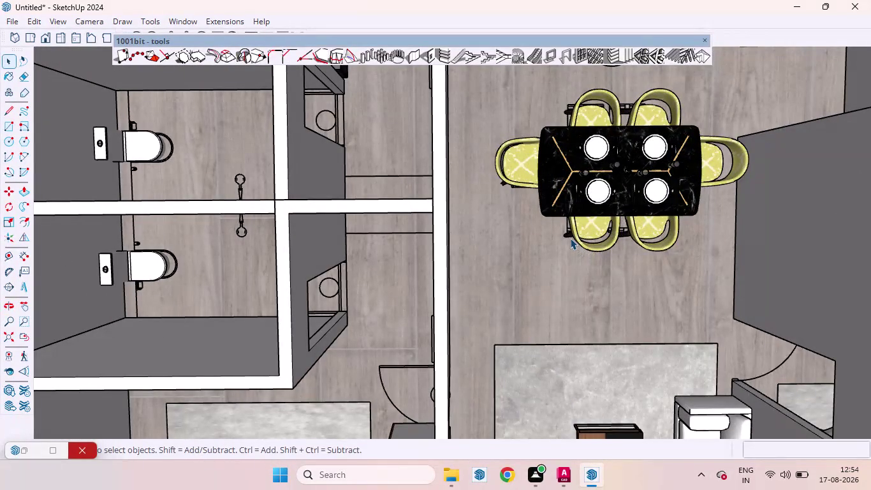
click(565, 232)
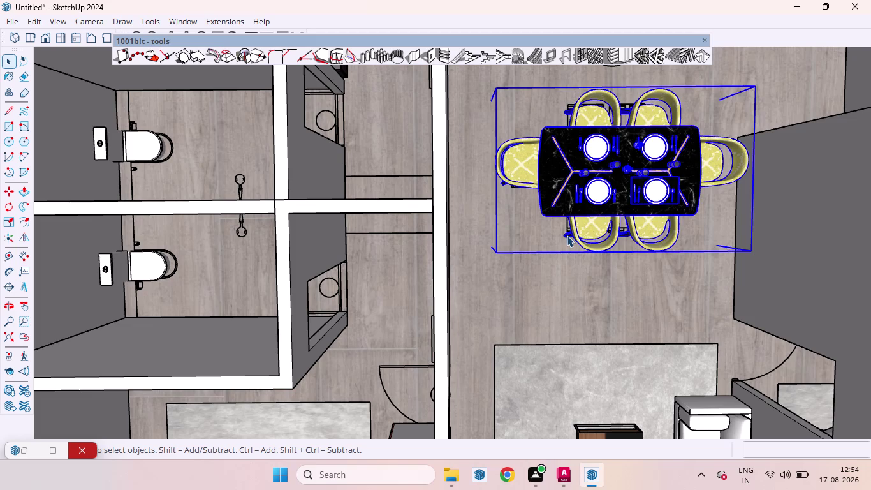
scroll(up, 3)
middle_drag(569, 265, 574, 182)
key(space)
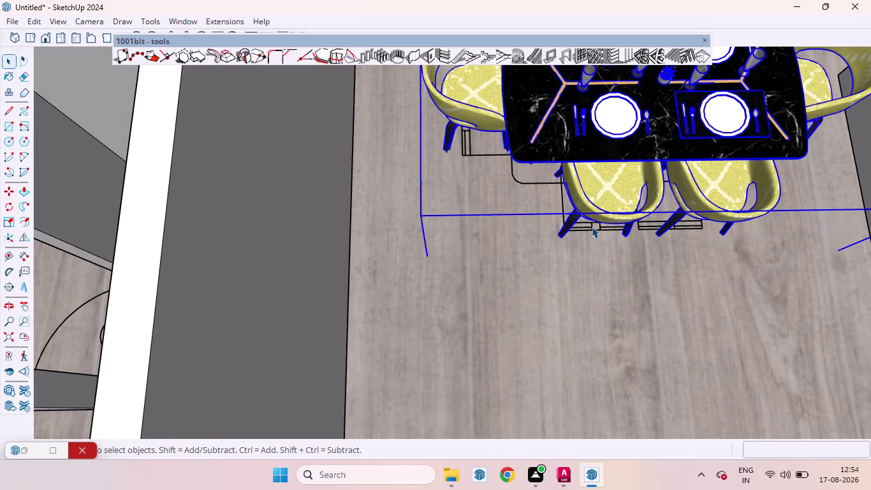
click(592, 226)
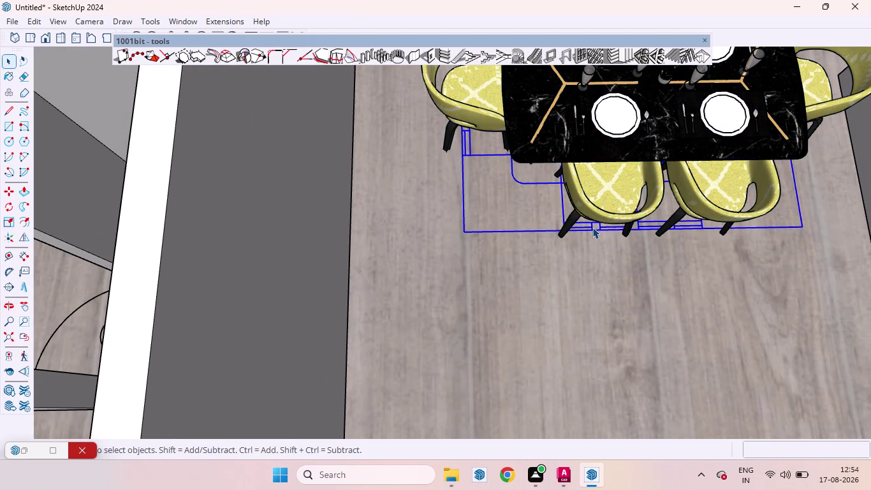
key(Delete)
scroll(down, 3)
click(624, 153)
scroll(down, 3)
scroll(down, 3)
scroll(down, 3)
middle_drag(621, 248, 584, 197)
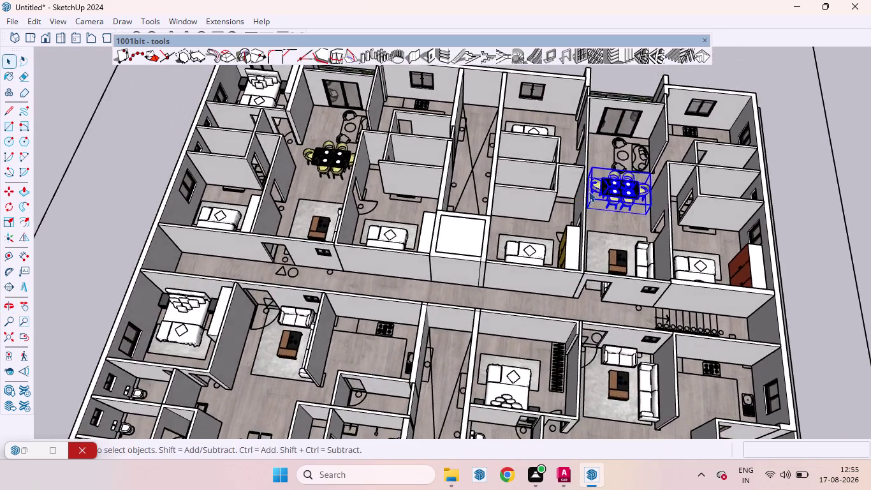
scroll(down, 3)
scroll(up, 3)
scroll(down, 3)
scroll(up, 3)
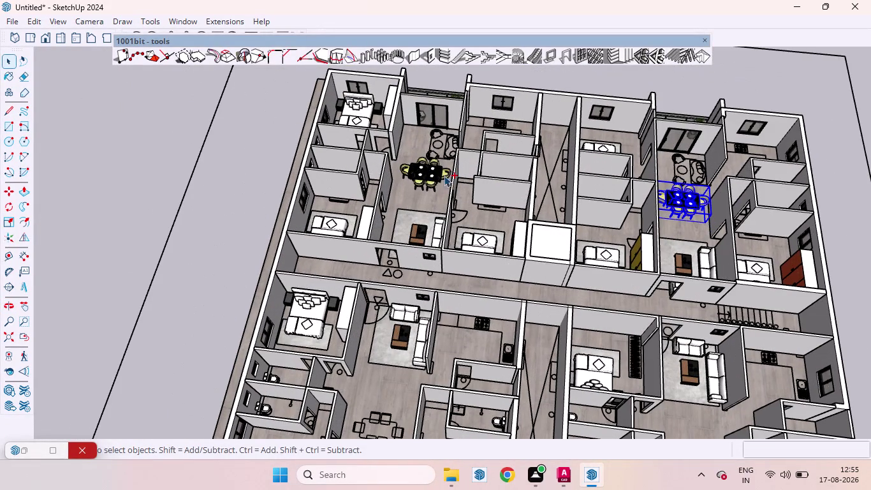
click(435, 174)
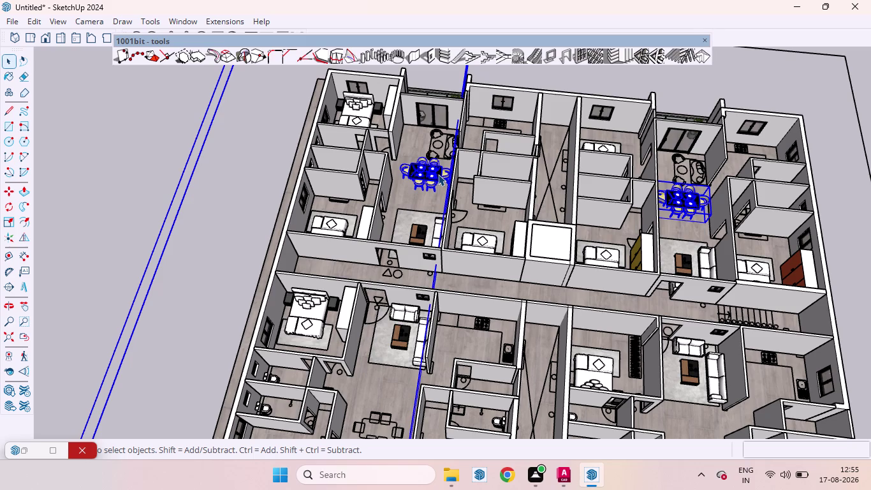
scroll(down, 3)
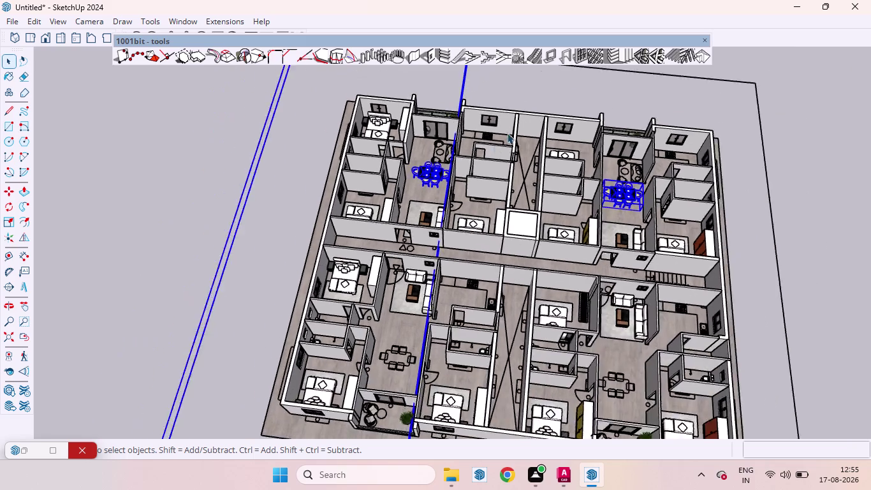
scroll(down, 3)
scroll(up, 3)
scroll(up, 3)
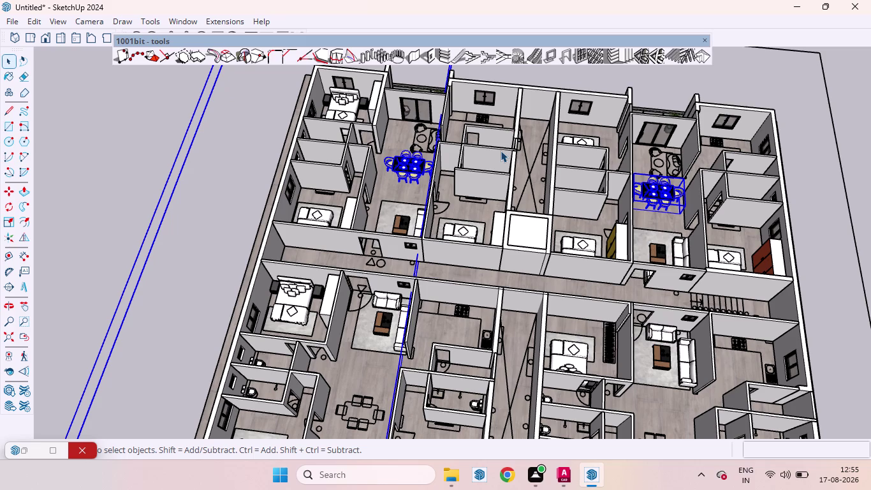
scroll(down, 3)
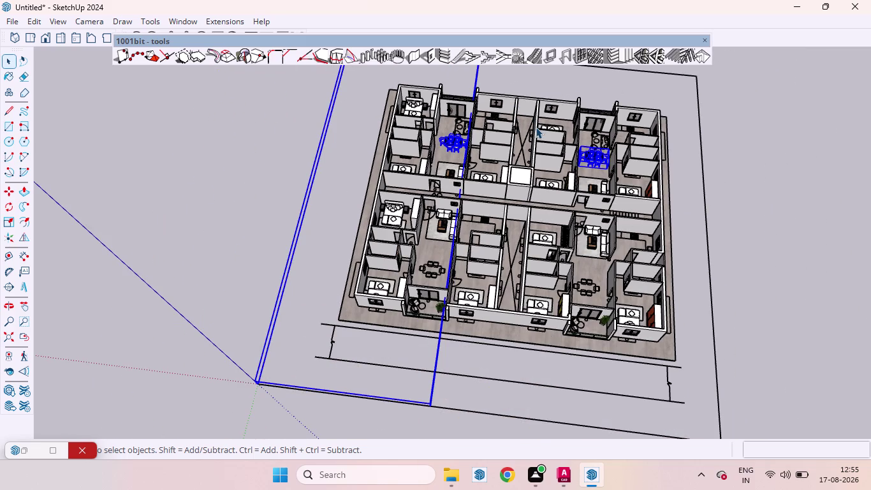
key(m)
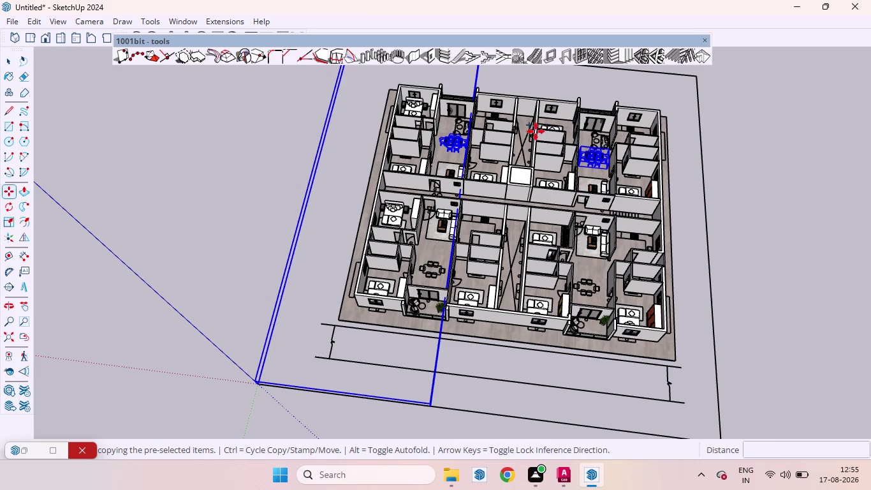
Copy both six-chair dining sets along the green axis into the lower-row apartments' dining areas.
click(525, 143)
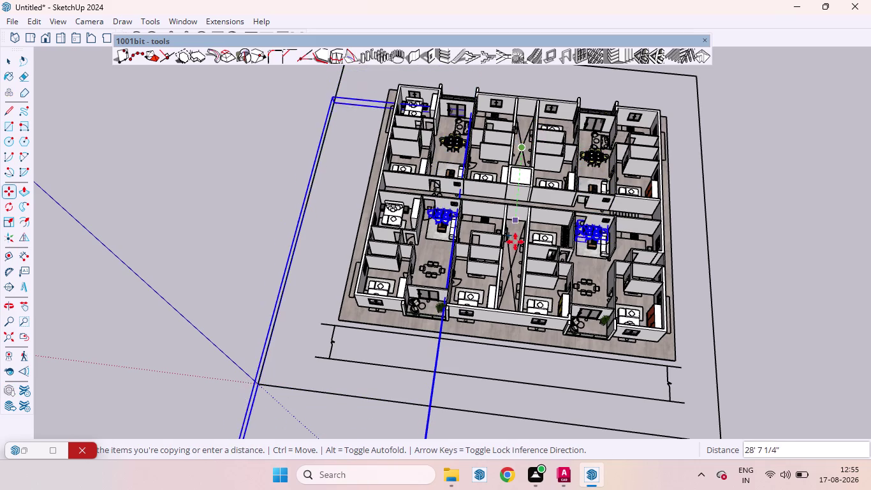
scroll(up, 3)
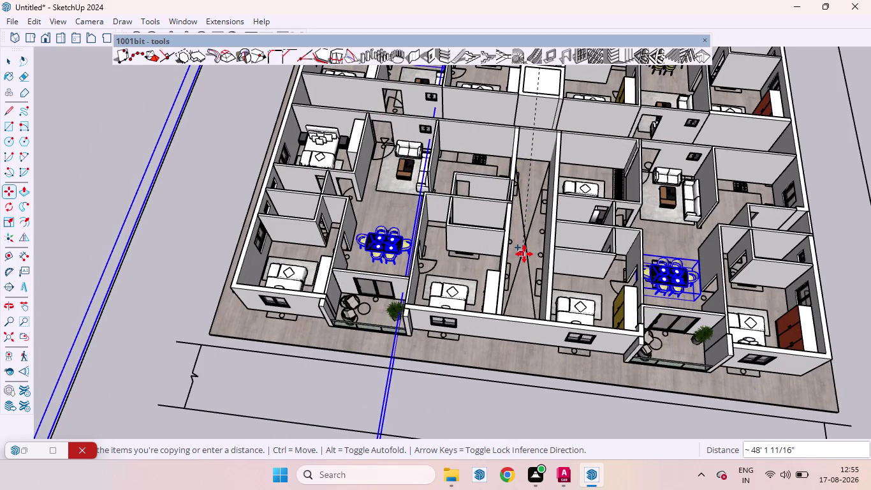
key(Left)
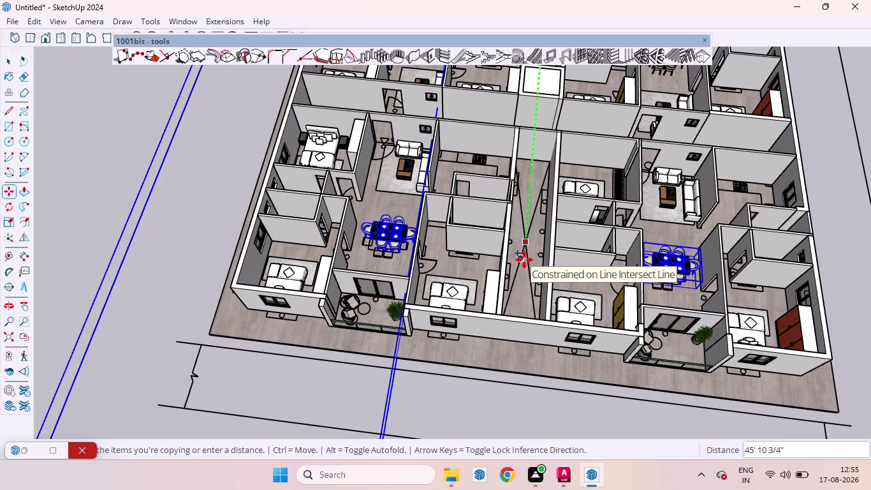
scroll(up, 3)
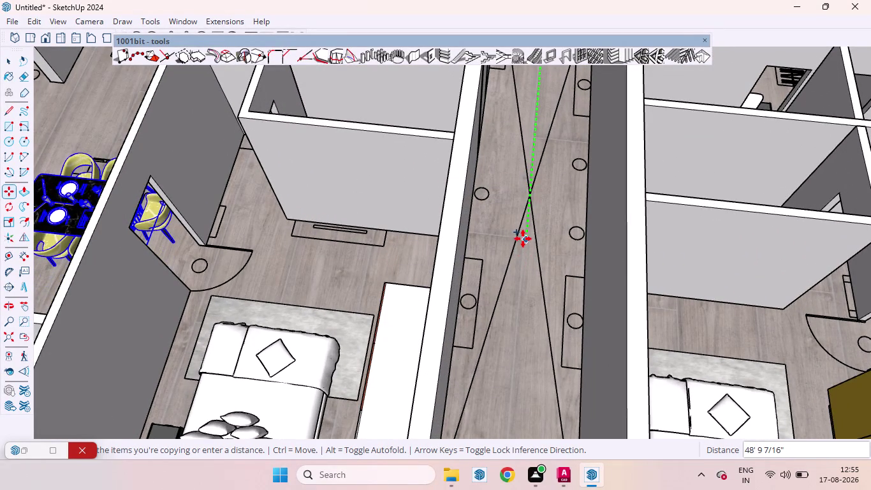
scroll(up, 3)
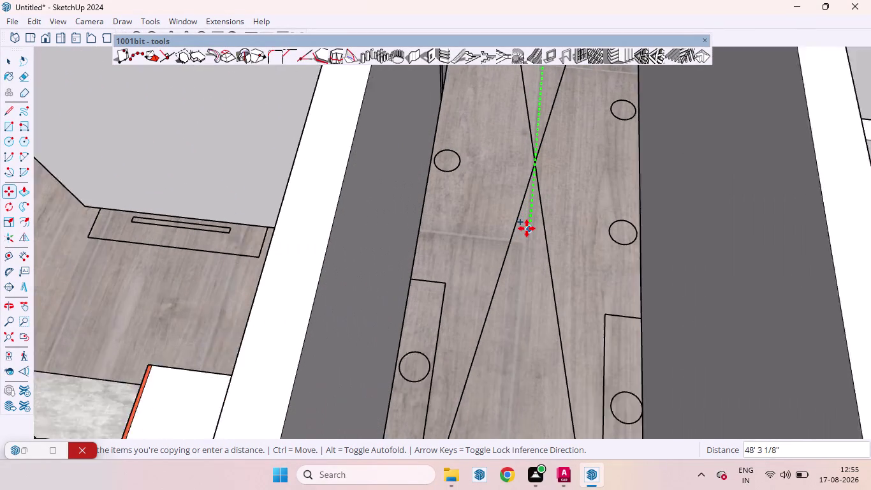
click(530, 211)
scroll(down, 3)
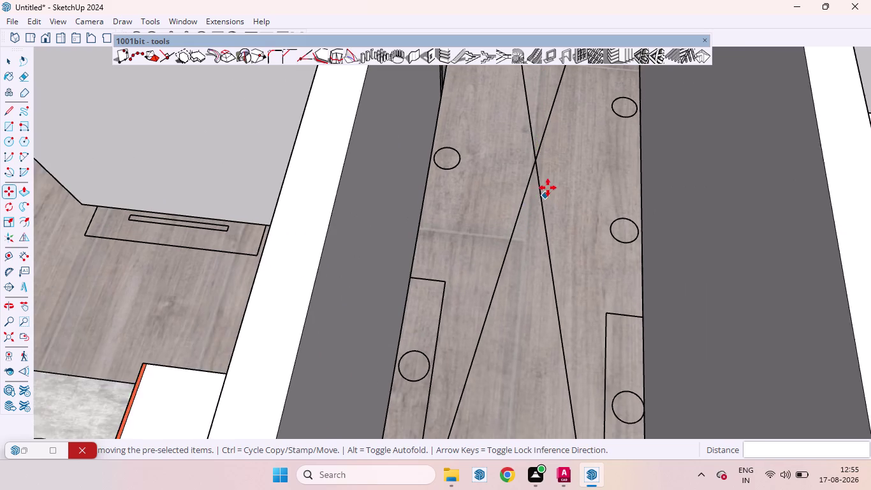
scroll(down, 3)
scroll(down, 3)
scroll(down, 3)
key(space)
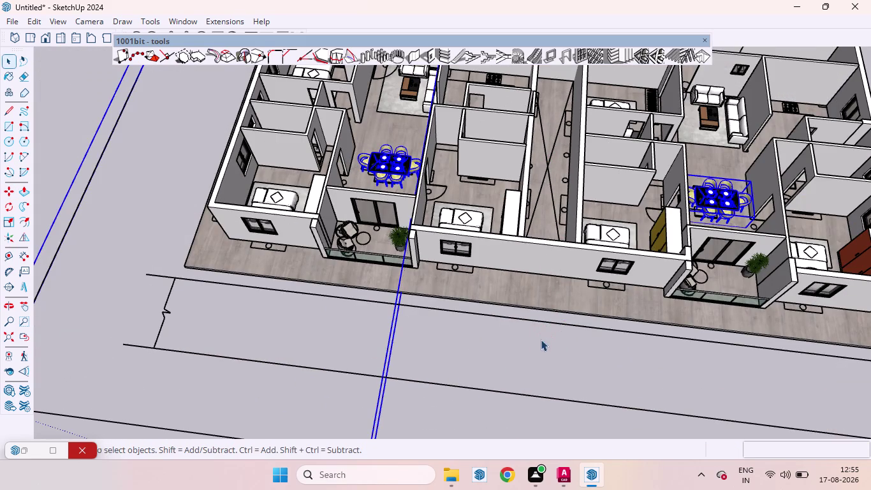
Clear the selection and orbit down to a close-up of a dining set.
click(488, 361)
scroll(up, 3)
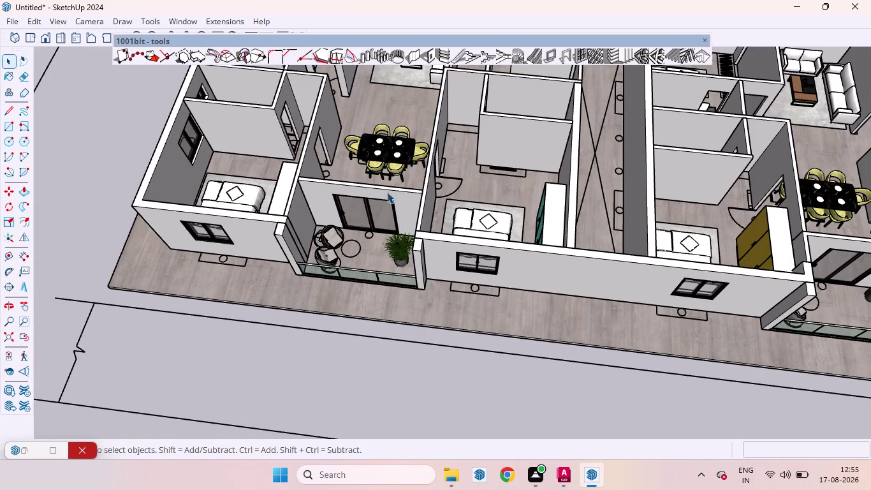
scroll(down, 3)
scroll(up, 3)
middle_drag(371, 153, 391, 235)
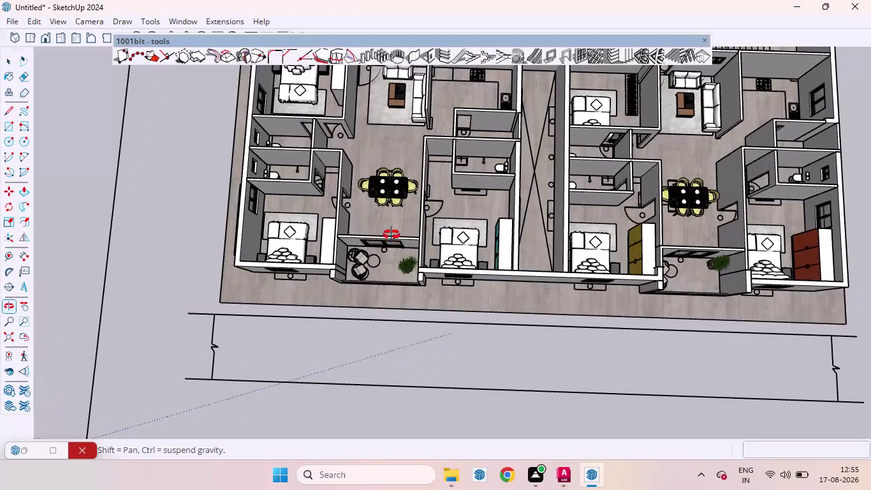
middle_drag(391, 234, 394, 249)
scroll(up, 3)
middle_drag(384, 123, 396, 189)
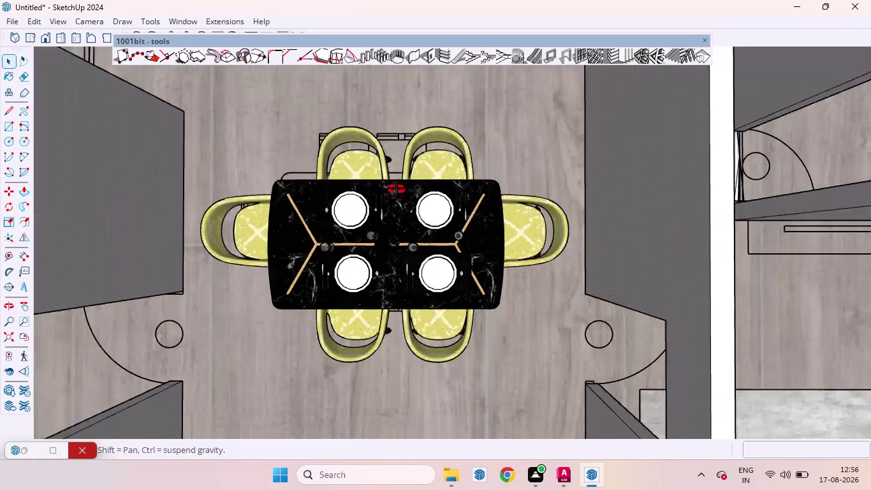
middle_drag(396, 189, 399, 199)
Delete the selected object and the stray outline behind the dining table.
click(387, 132)
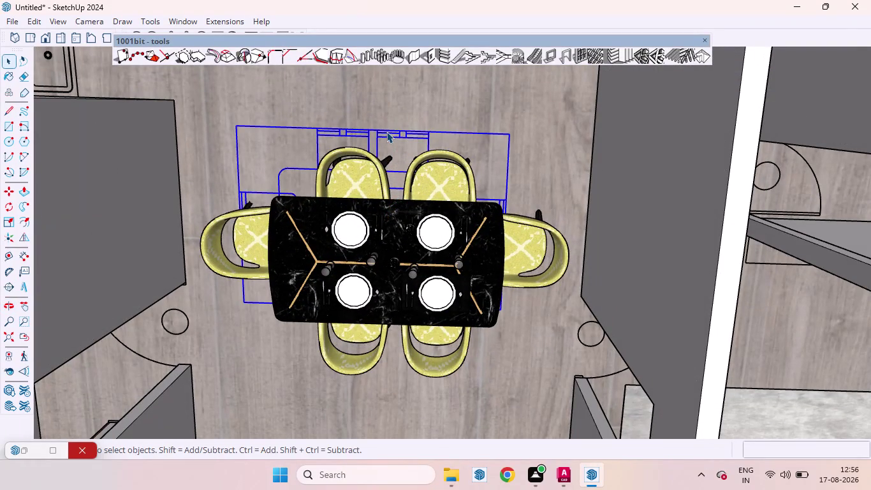
key(Delete)
scroll(down, 3)
scroll(down, 3)
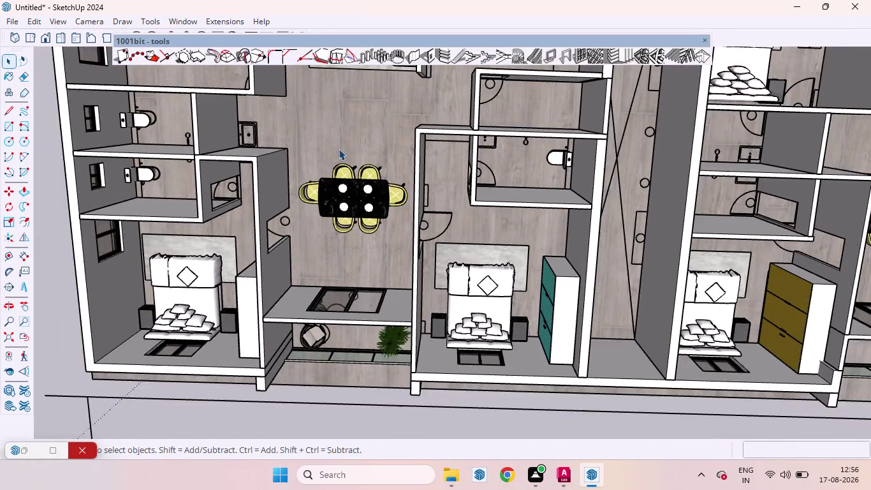
scroll(down, 3)
scroll(up, 3)
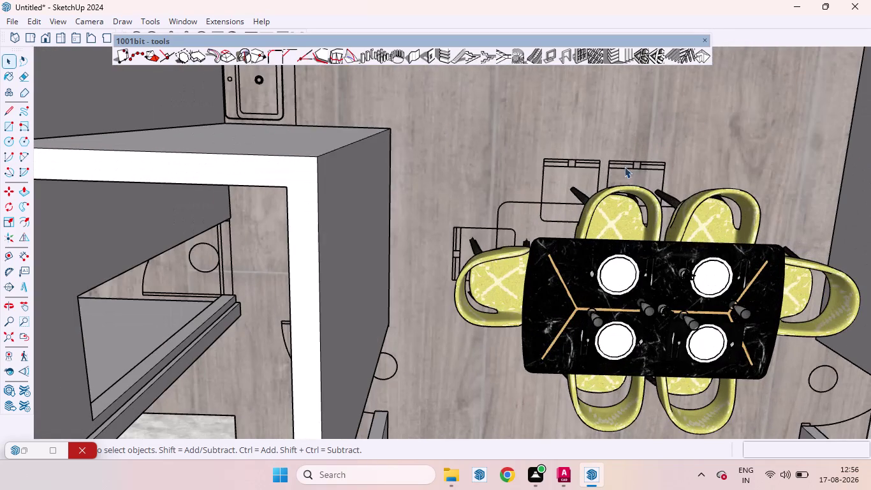
click(613, 164)
key(Delete)
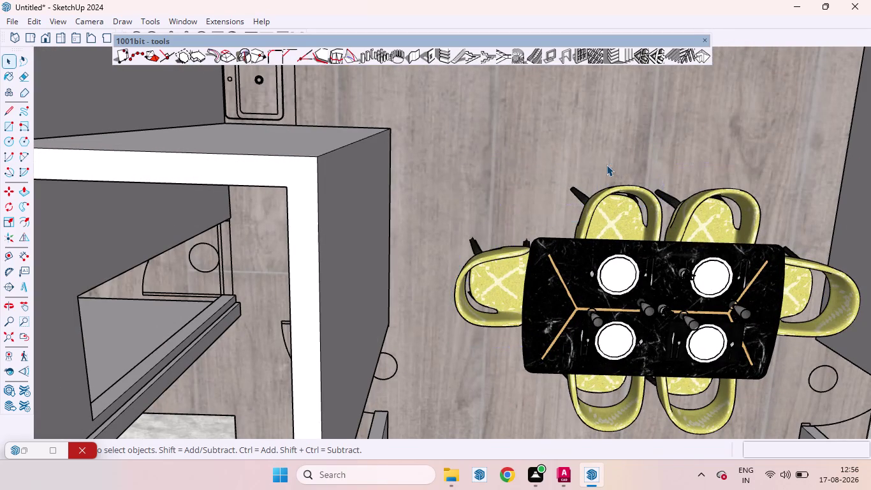
scroll(down, 3)
scroll(down, 3)
scroll(down, 3)
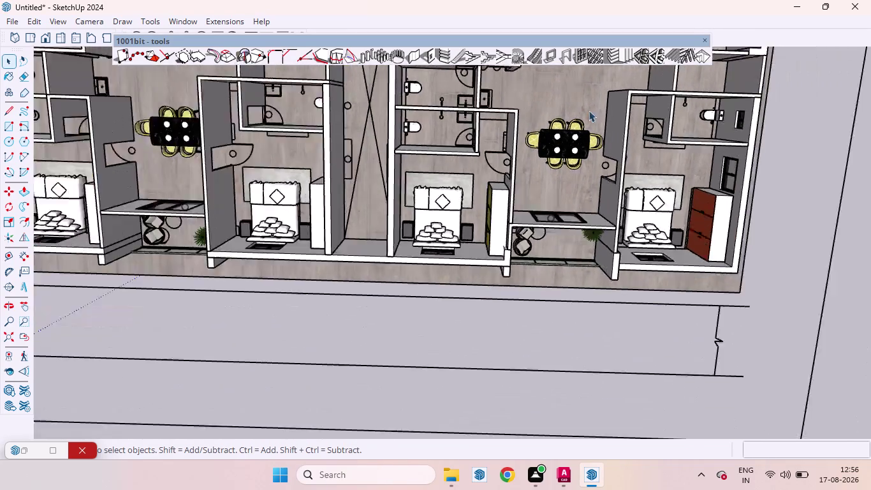
scroll(down, 3)
scroll(down, 3)
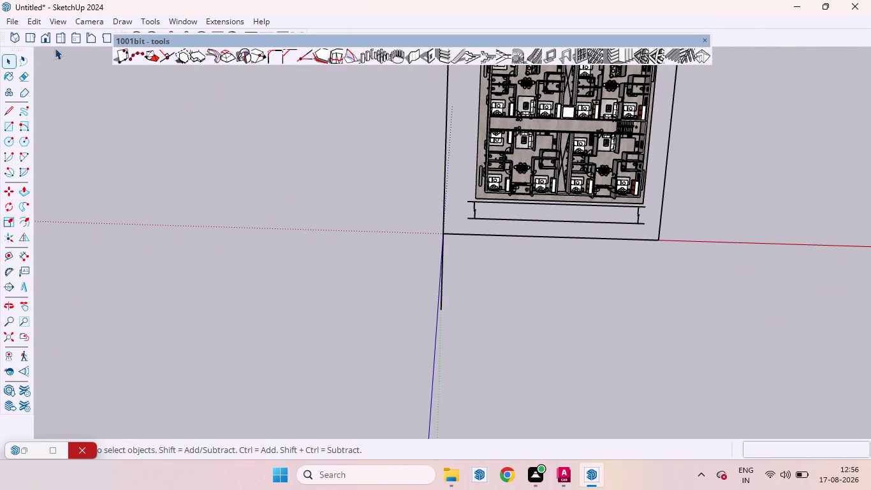
Switch to Top view and set the field of view to 20 degrees.
click(25, 38)
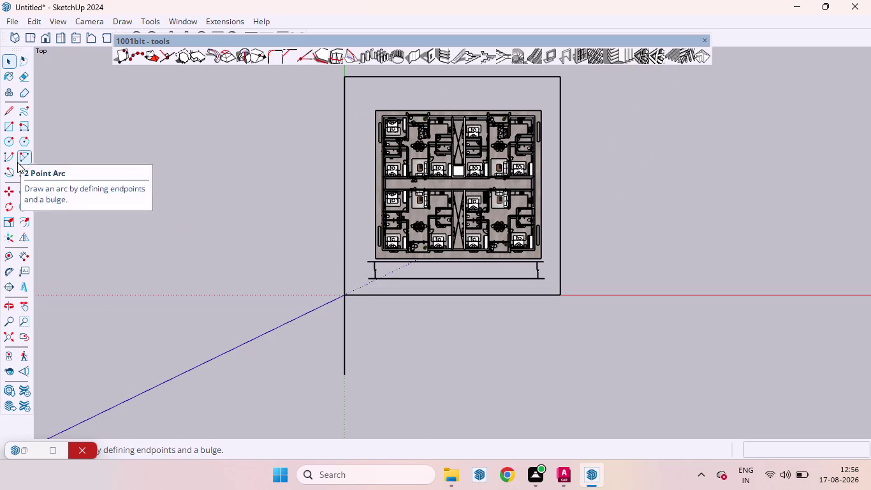
click(13, 323)
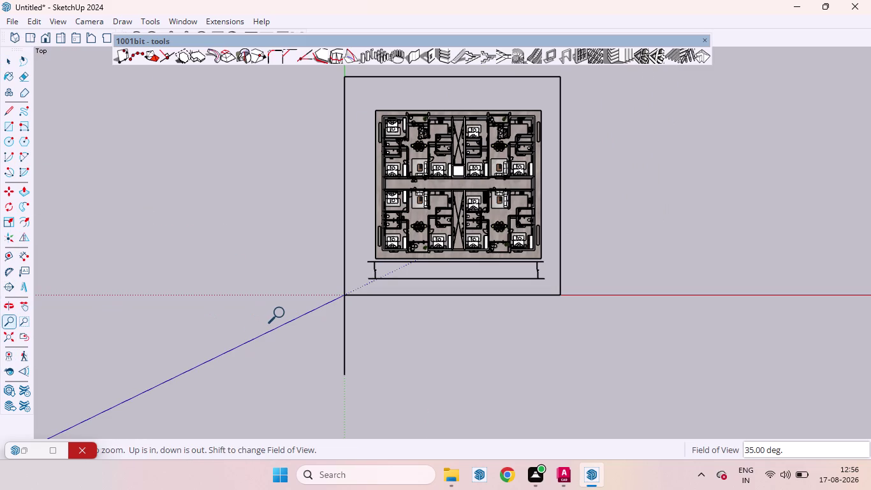
text(50)
key(Return)
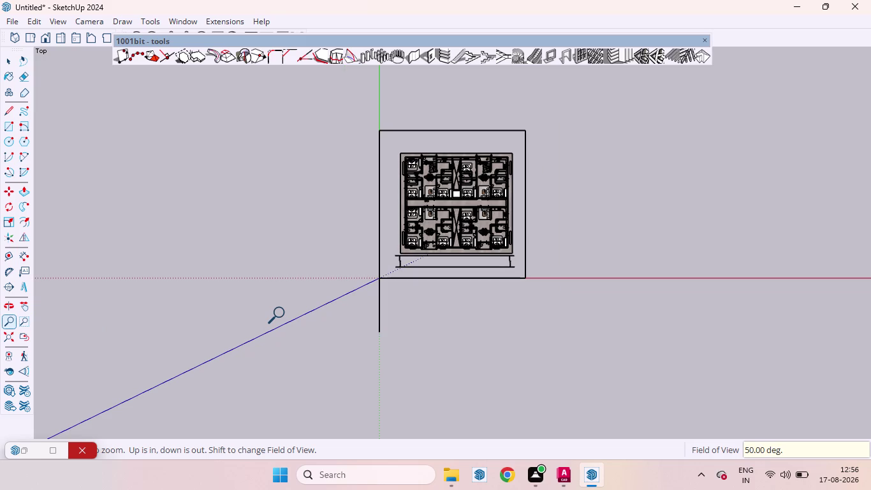
text(25)
key(Return)
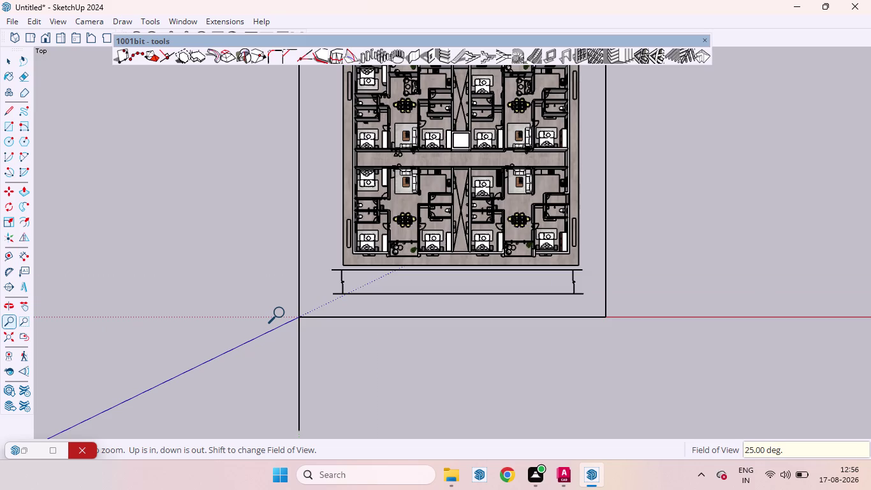
text(2)
text(0)
key(Return)
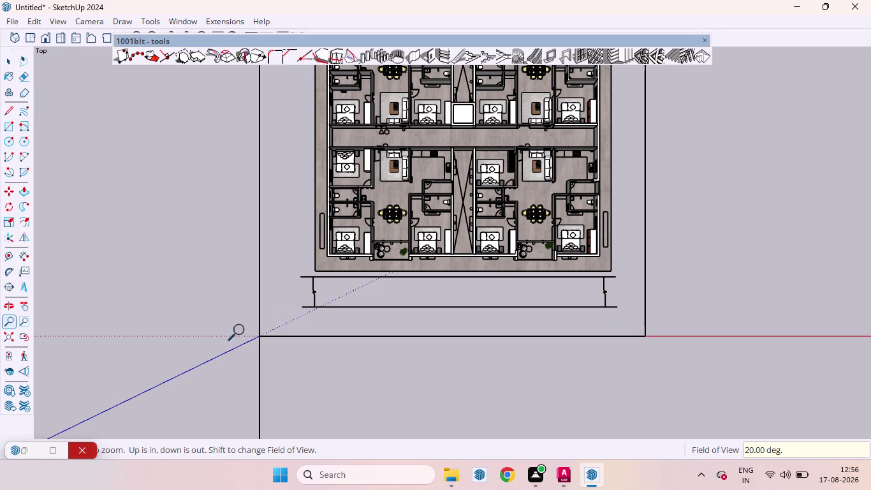
Pan and zoom to centre the floor plan in the viewport.
scroll(down, 3)
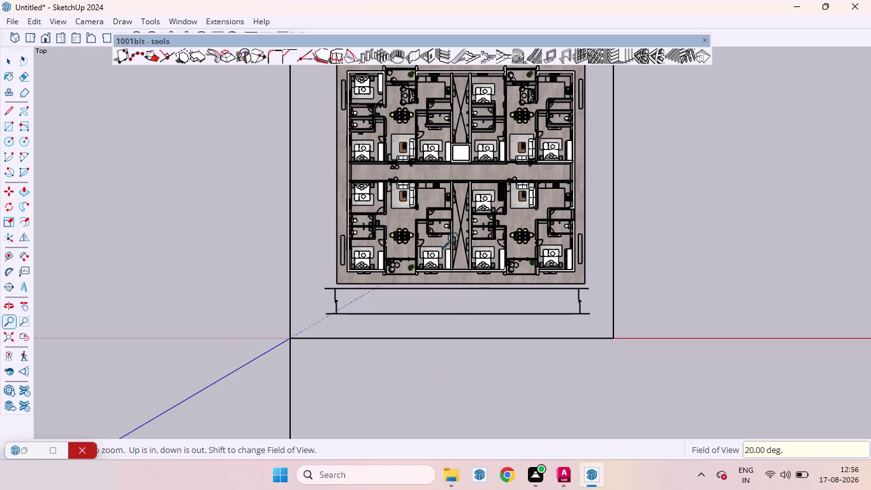
middle_drag(472, 367, 468, 394)
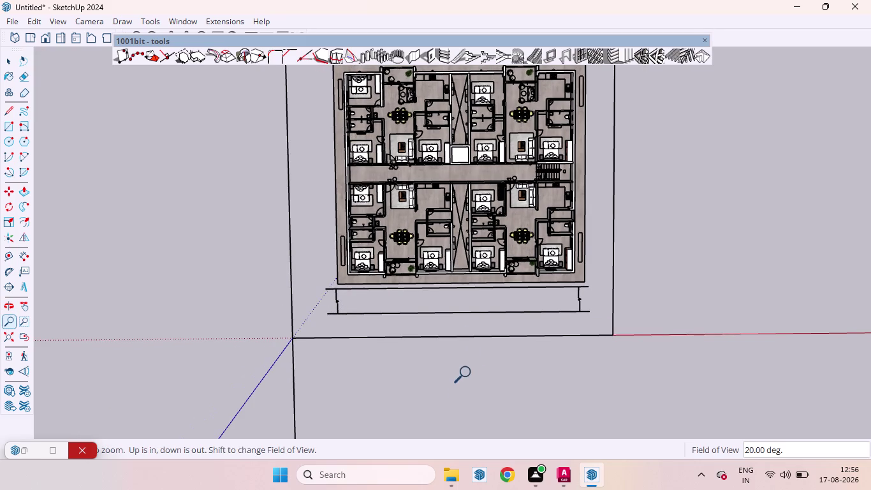
scroll(down, 3)
scroll(up, 3)
scroll(up, 3)
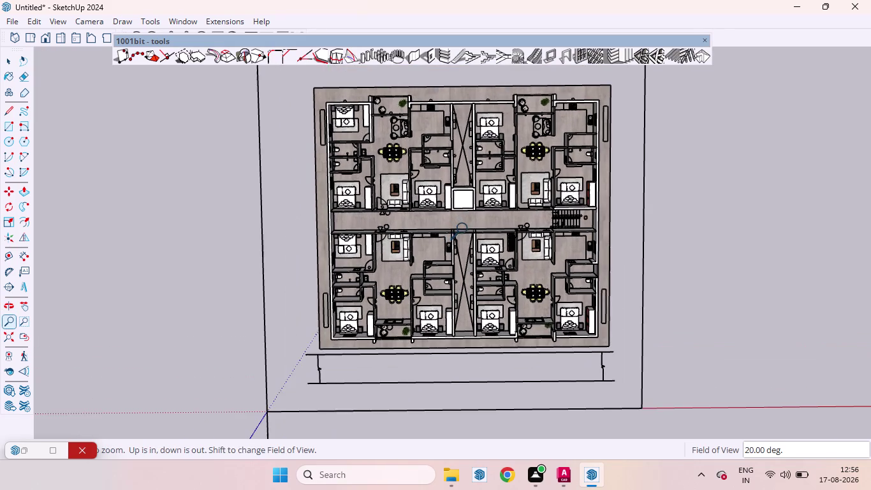
scroll(down, 3)
scroll(up, 3)
scroll(up, 3)
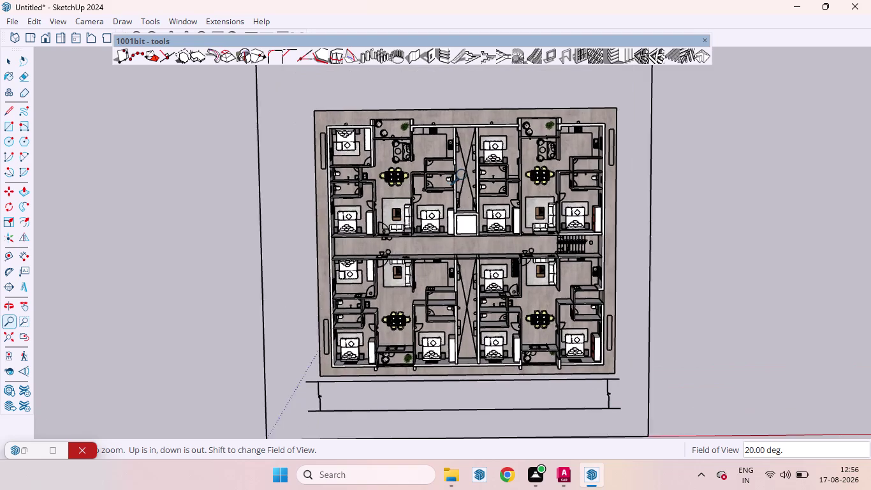
scroll(up, 3)
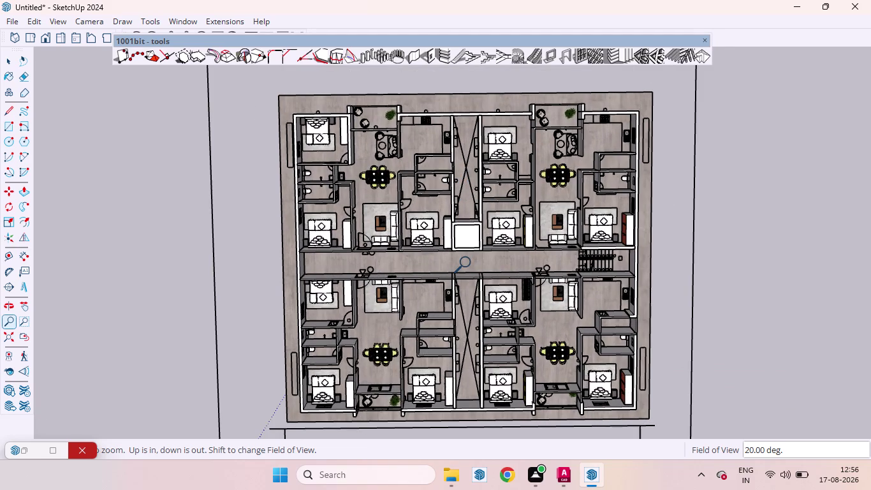
scroll(up, 3)
scroll(down, 3)
middle_drag(453, 250, 448, 248)
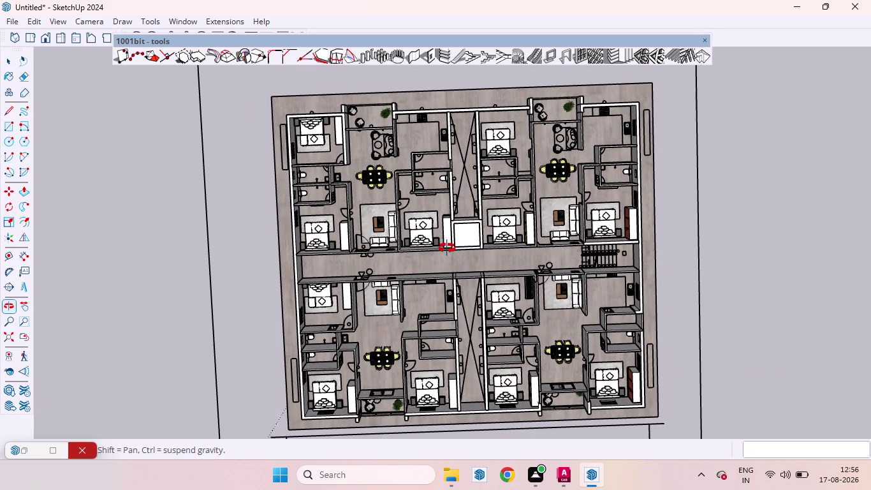
middle_drag(448, 248, 445, 248)
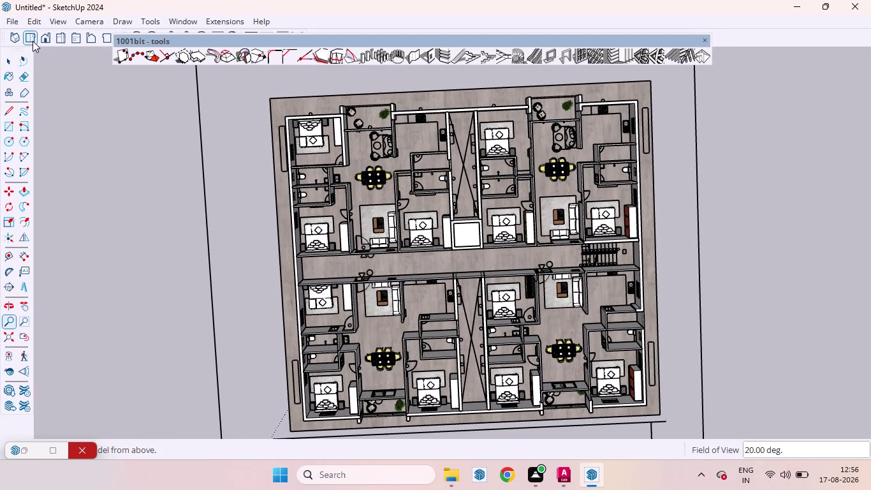
Reapply Top view and zoom in so the full floor plan fits.
click(32, 41)
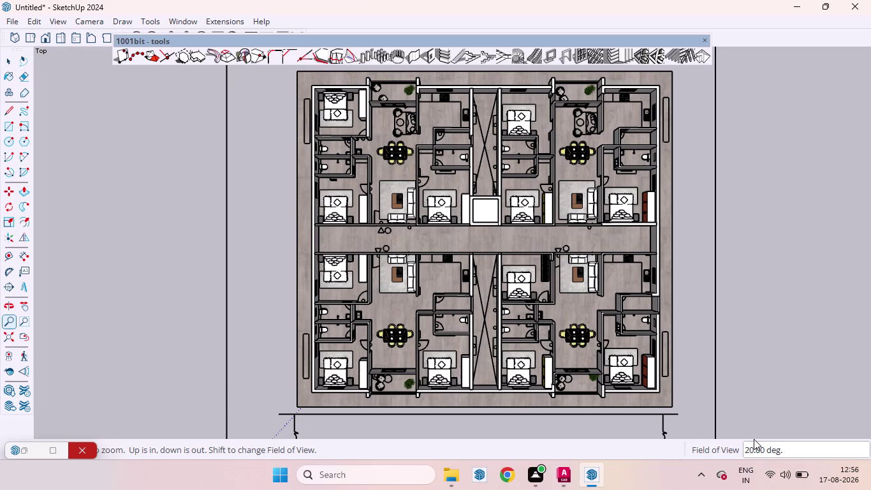
drag(752, 397, 730, 352)
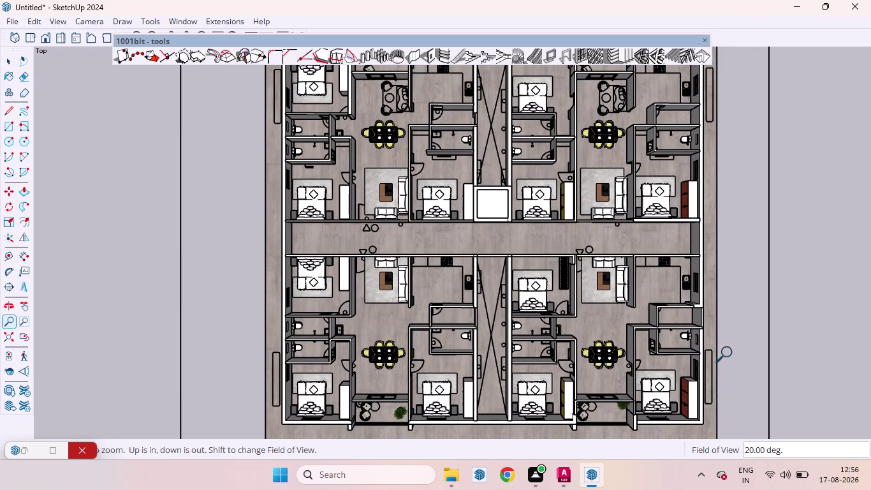
scroll(down, 3)
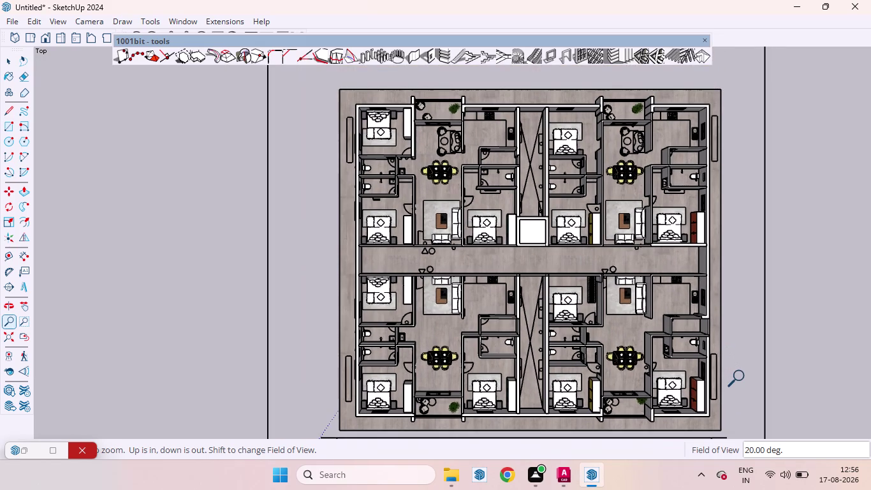
scroll(up, 3)
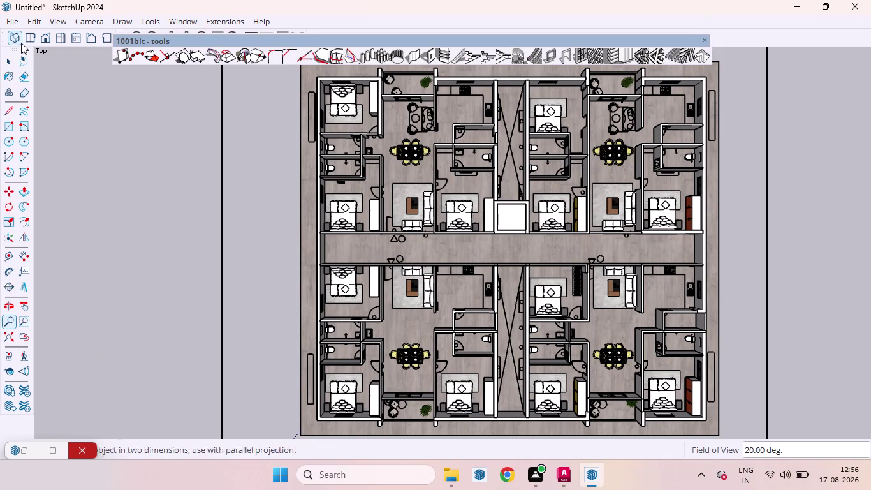
click(12, 20)
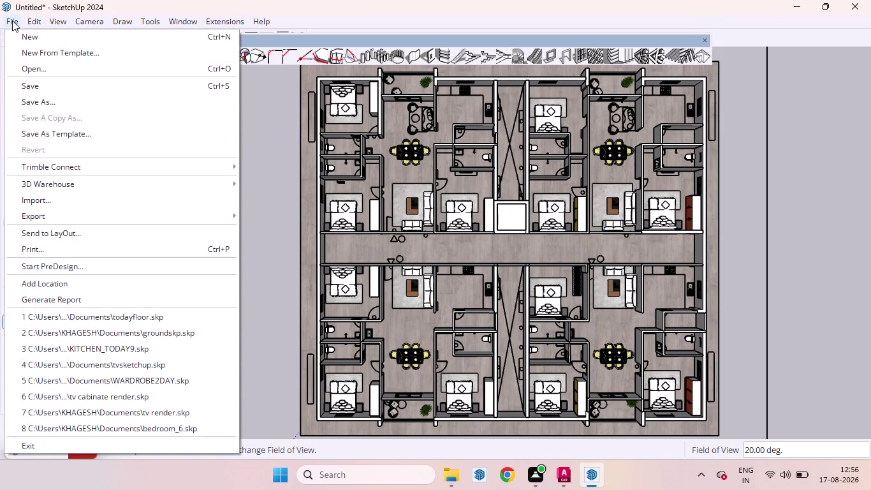
Preview the top-view floor plan page, then print it with Microsoft Print to PDF.
click(42, 250)
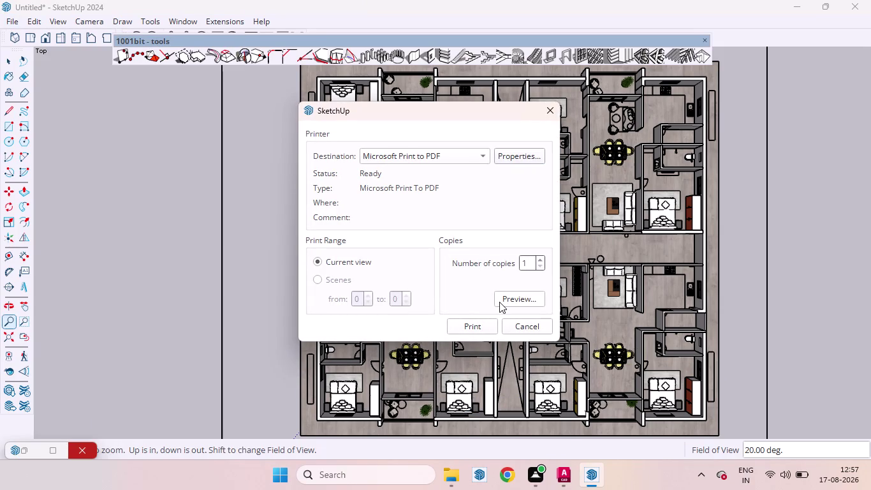
click(500, 302)
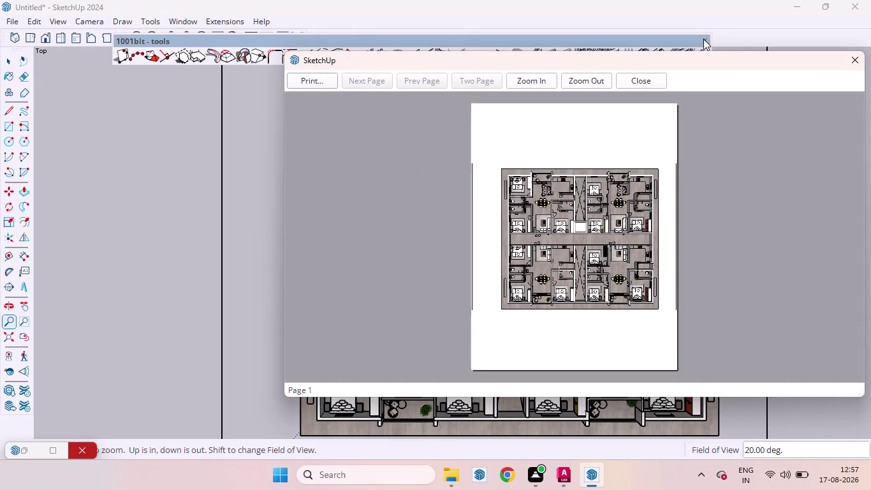
click(704, 39)
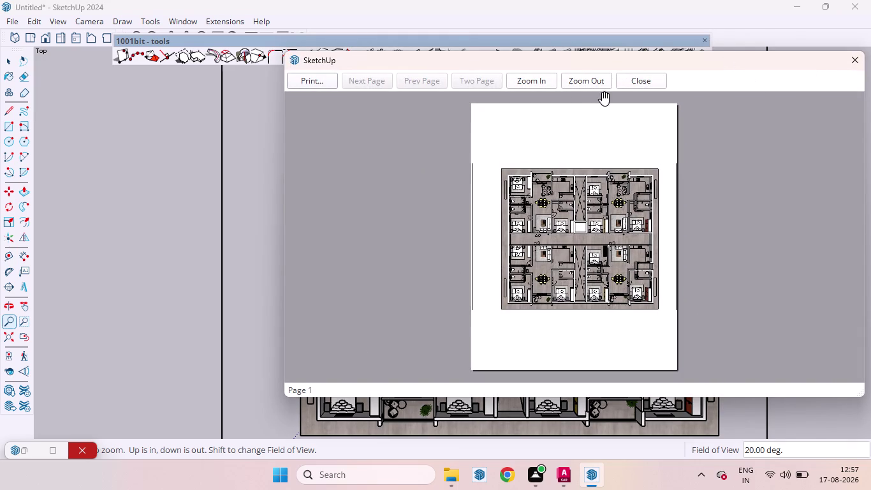
click(325, 78)
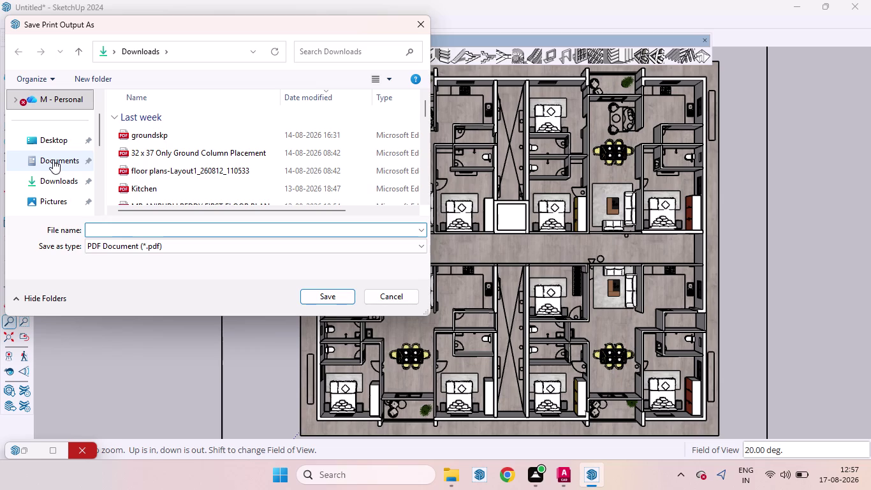
Save the printed PDF to the Documents folder under the name typicalfloor1.
click(53, 159)
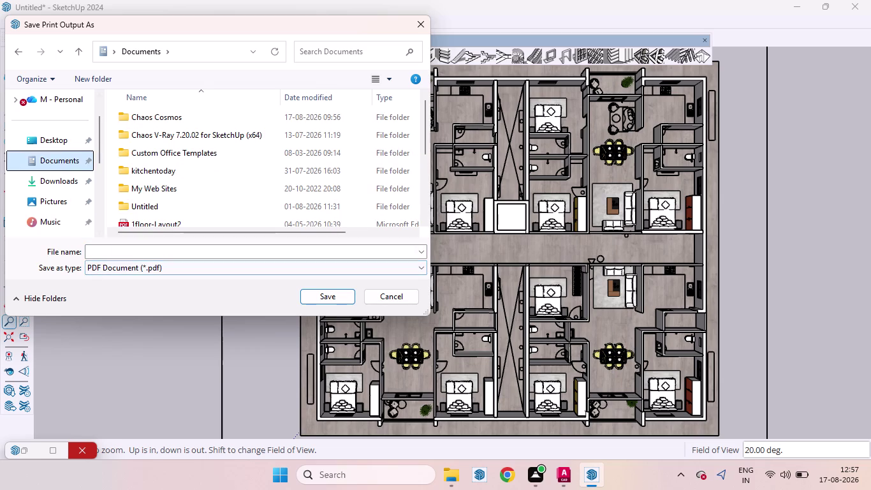
click(91, 253)
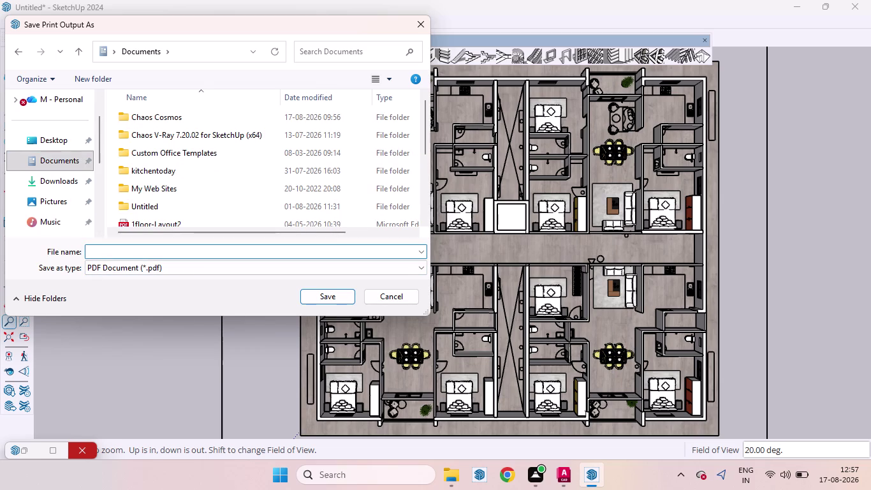
text(t)
text(y)
text(pic)
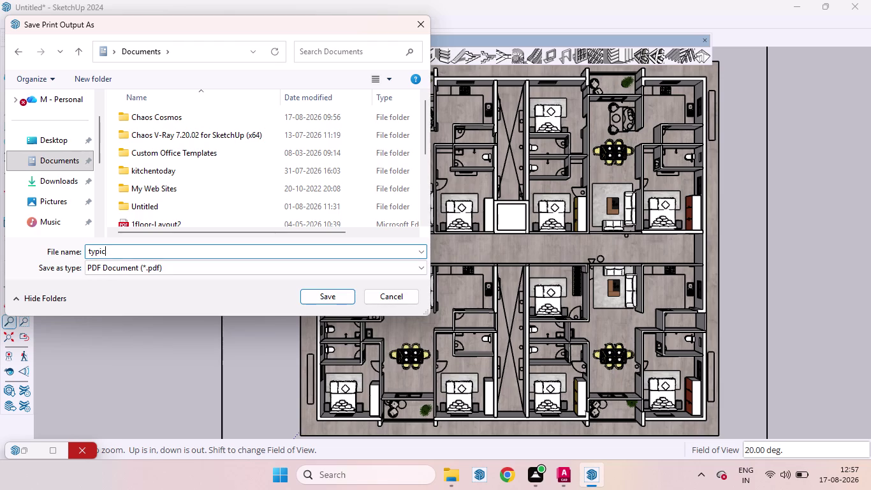
text(al)
text(f)
text(loor)
key(1)
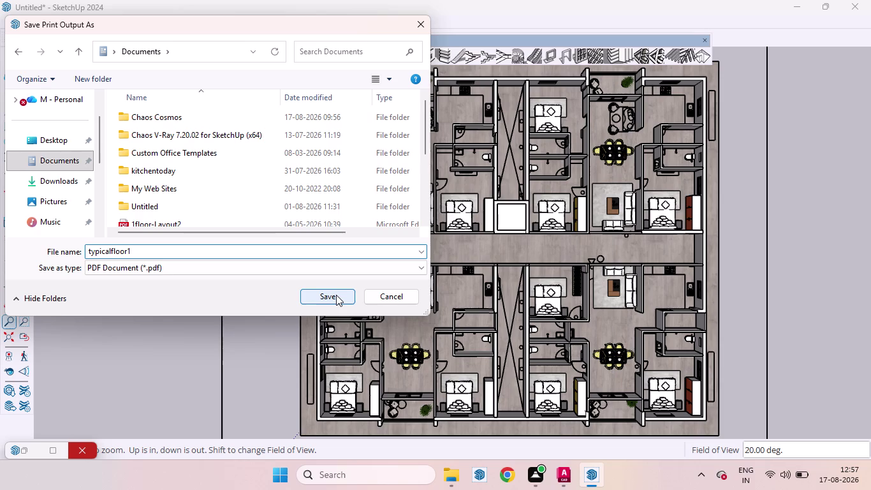
click(336, 295)
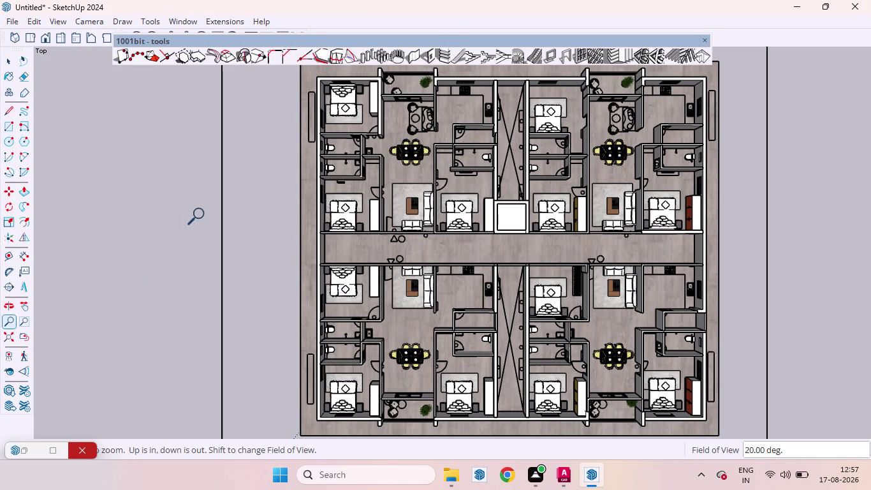
click(12, 18)
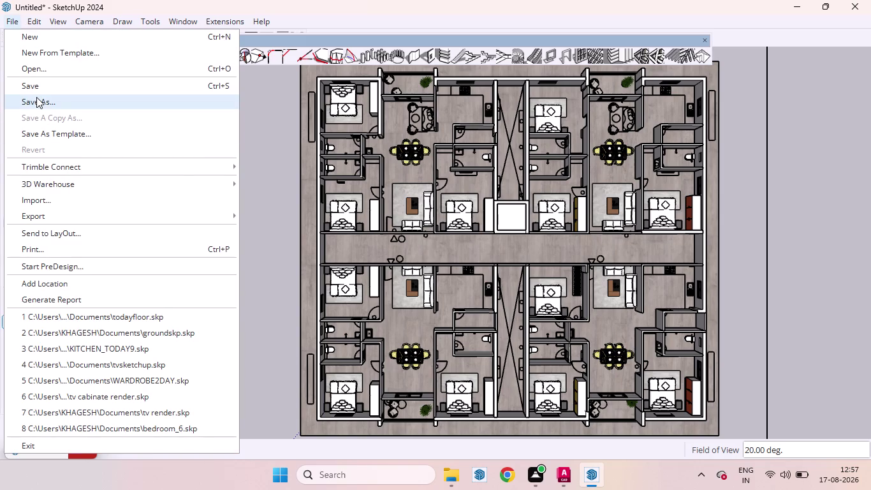
Begin Save As with Documents as the location, clearing a partly typed name.
click(36, 97)
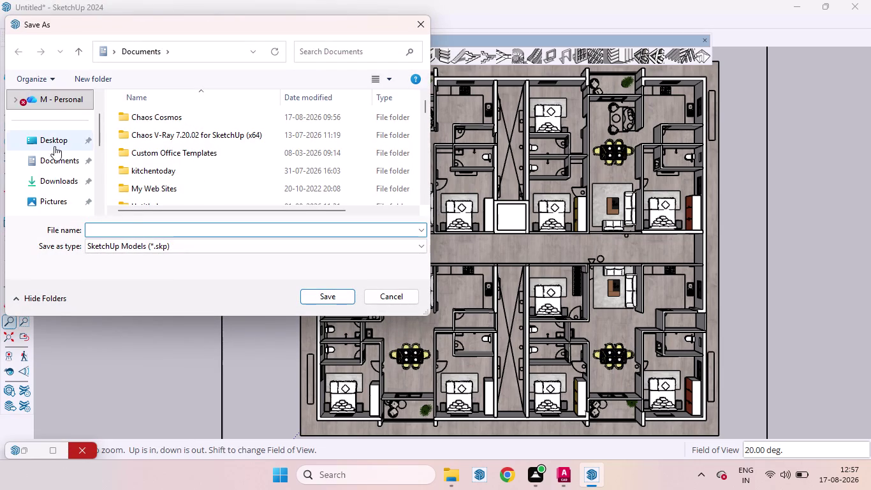
click(58, 163)
click(97, 232)
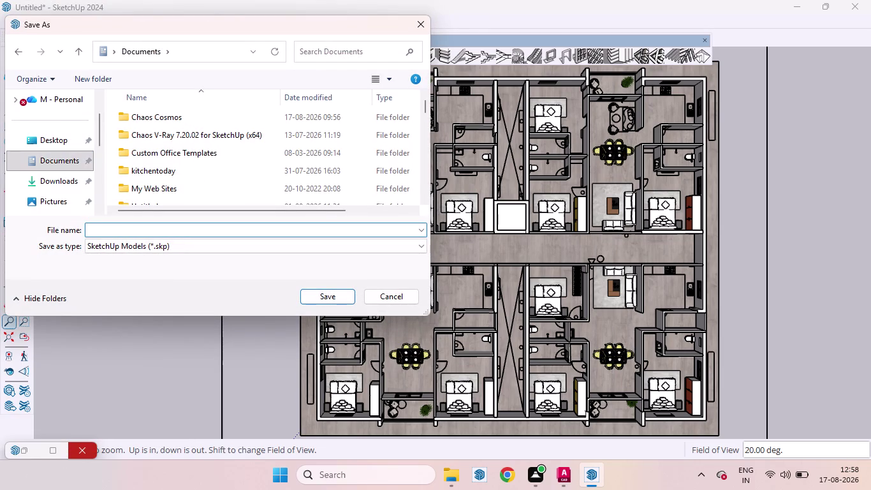
text(typi)
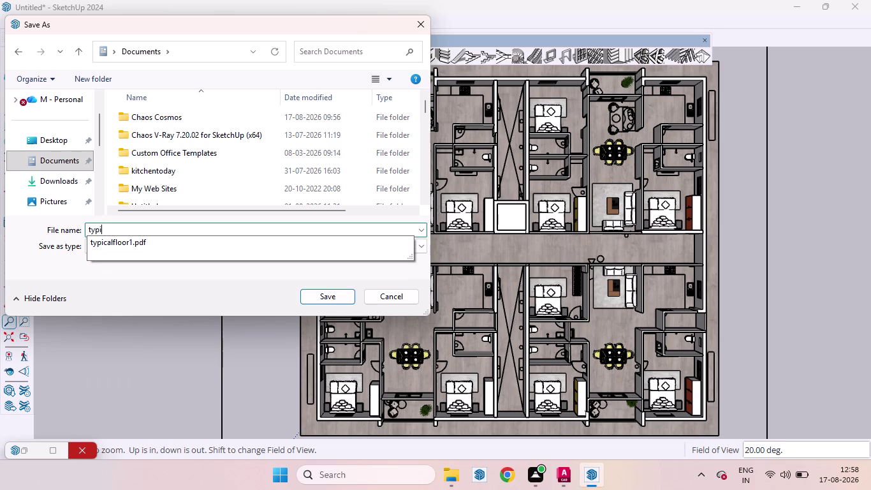
key(BackSpace)
key(BackSpace)
key(BackSpace)
key(BackSpace)
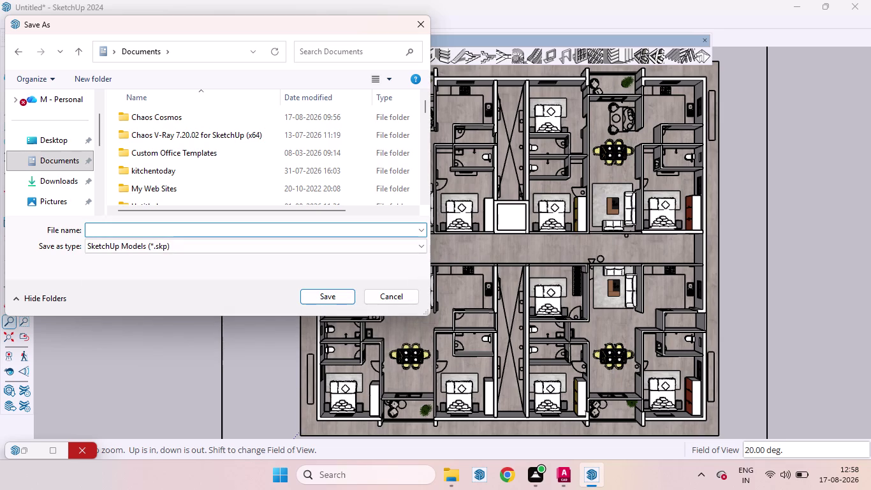
Enter the file name TYPICAL FLOOR1, fixing a misspelling along the way.
text(TY)
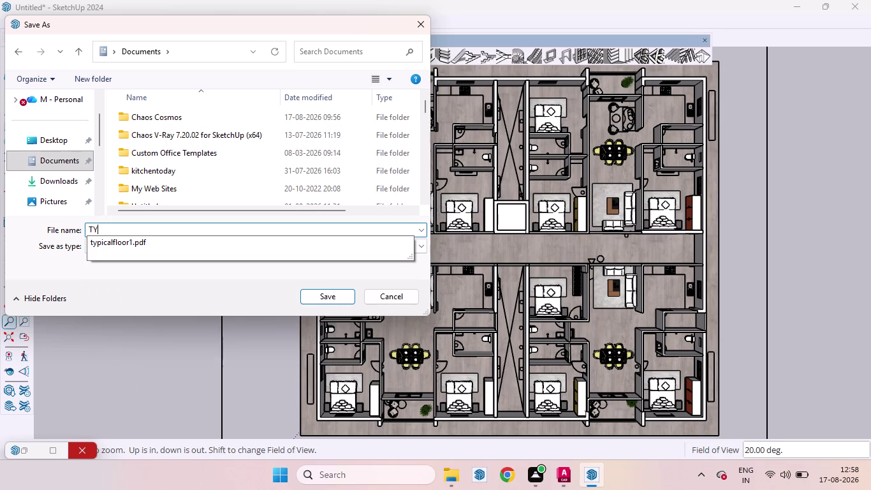
text(PI)
text(CAL)
key(space)
text(FOL)
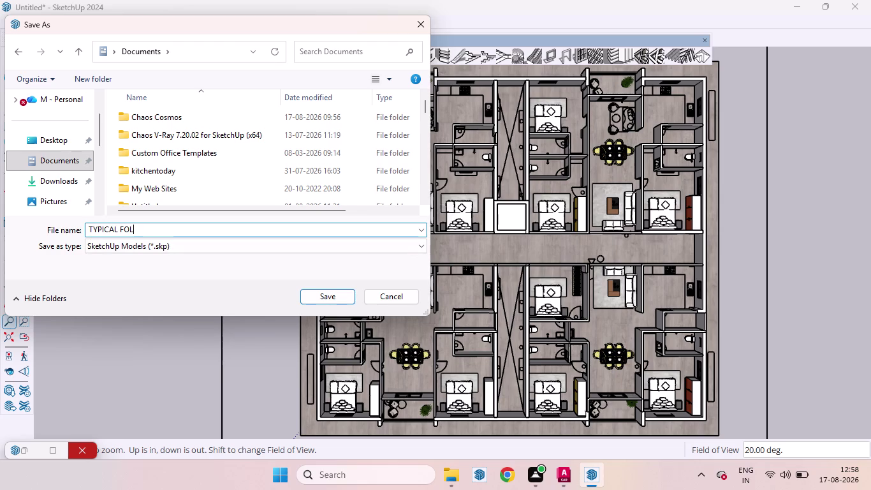
text(L)
key(BackSpace)
key(BackSpace)
key(BackSpace)
text(LOOR)
key(1)
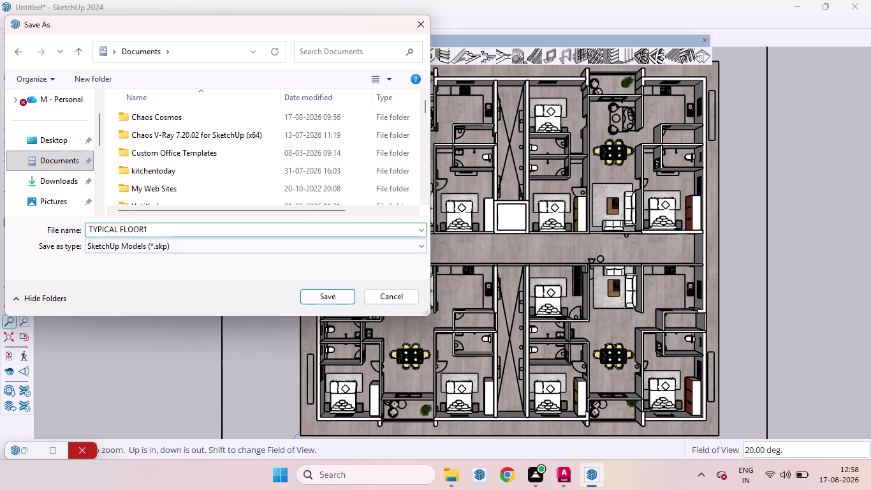
Replace the space with an underscore to make TYPICAL_FLOOR1, then save the .skp file.
click(119, 228)
key(shift+underscore)
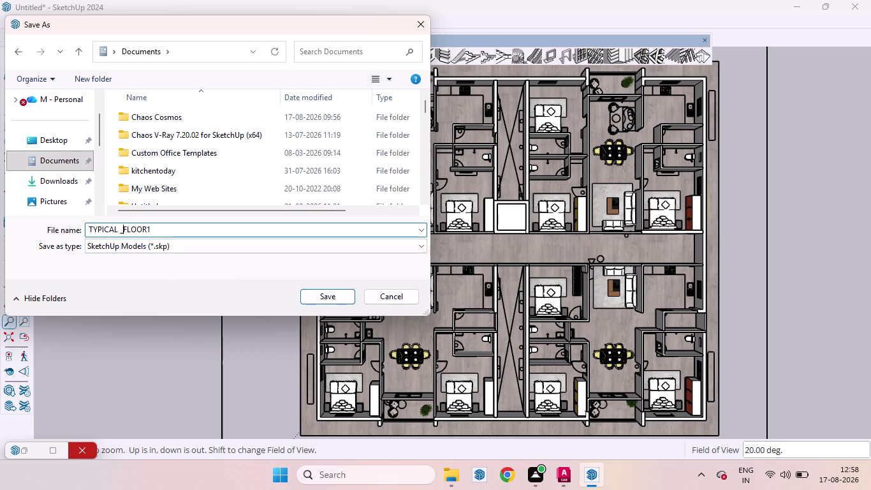
click(119, 230)
click(119, 230)
key(BackSpace)
click(161, 230)
click(330, 298)
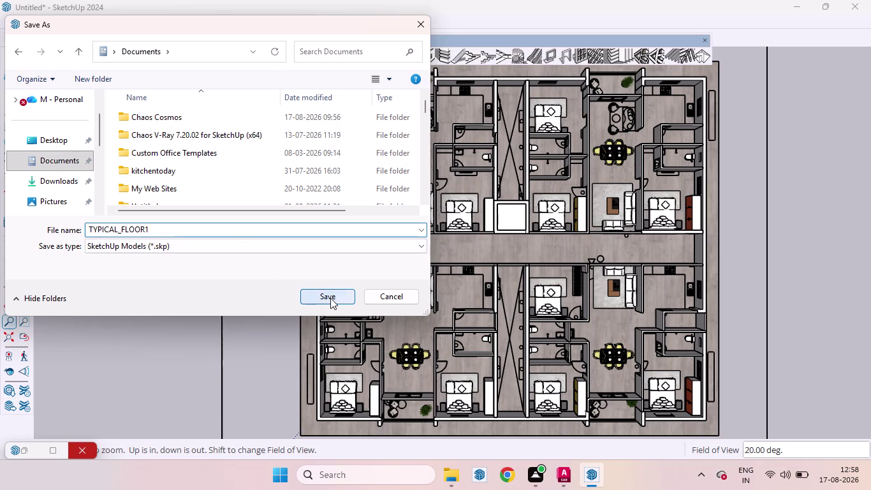